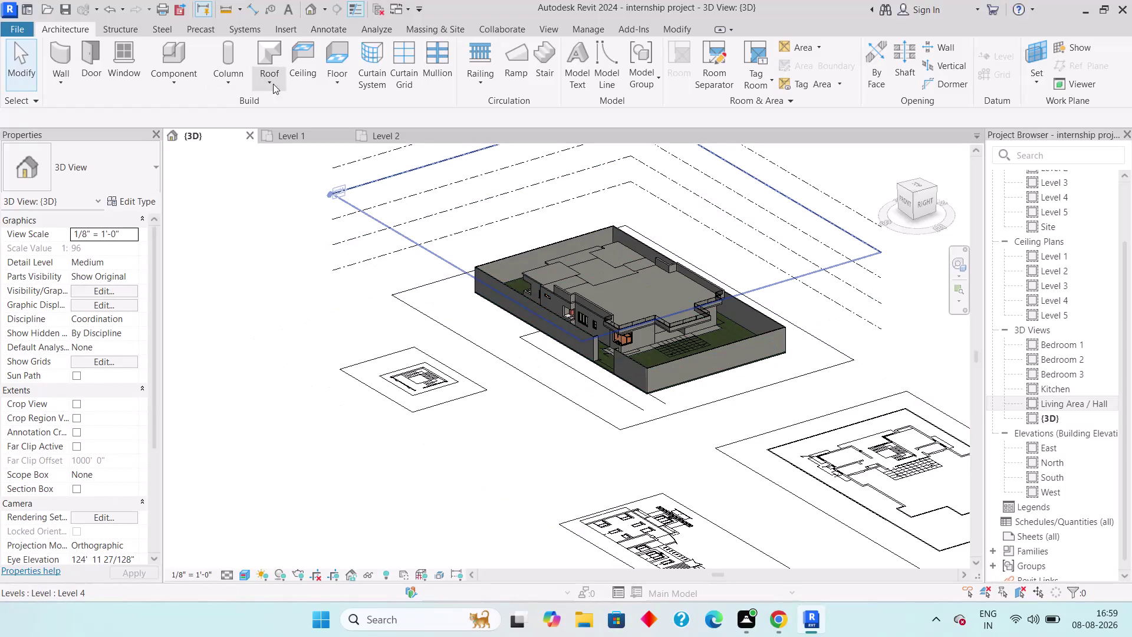
Switch to the Level 1 plan and window-select the imported CAD drawings.
click(301, 134)
scroll(down, 3)
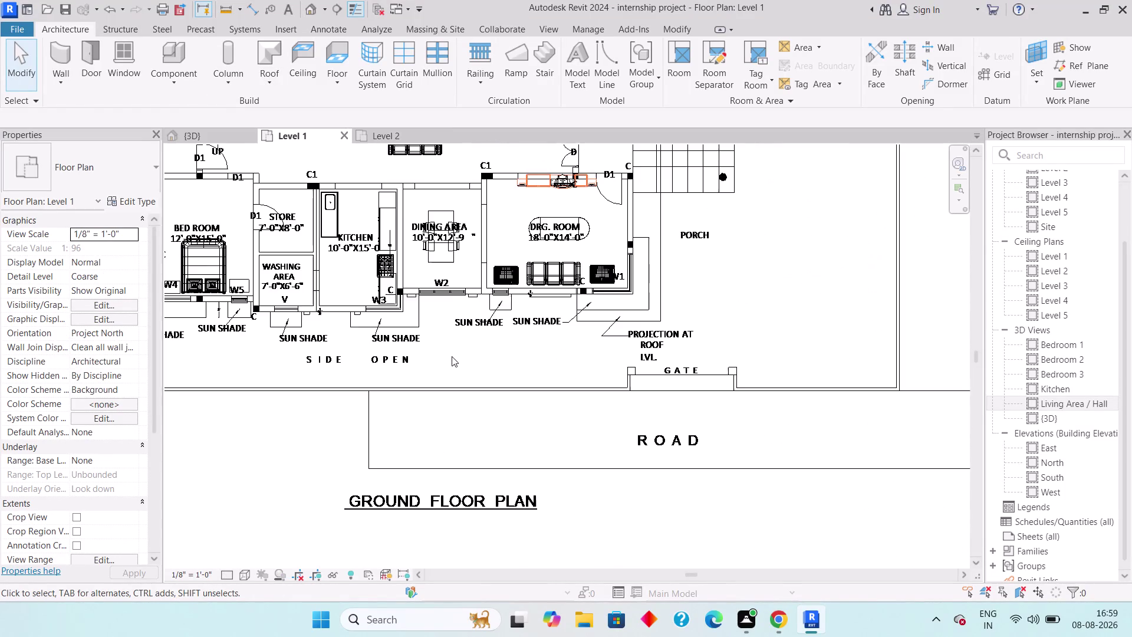
scroll(down, 3)
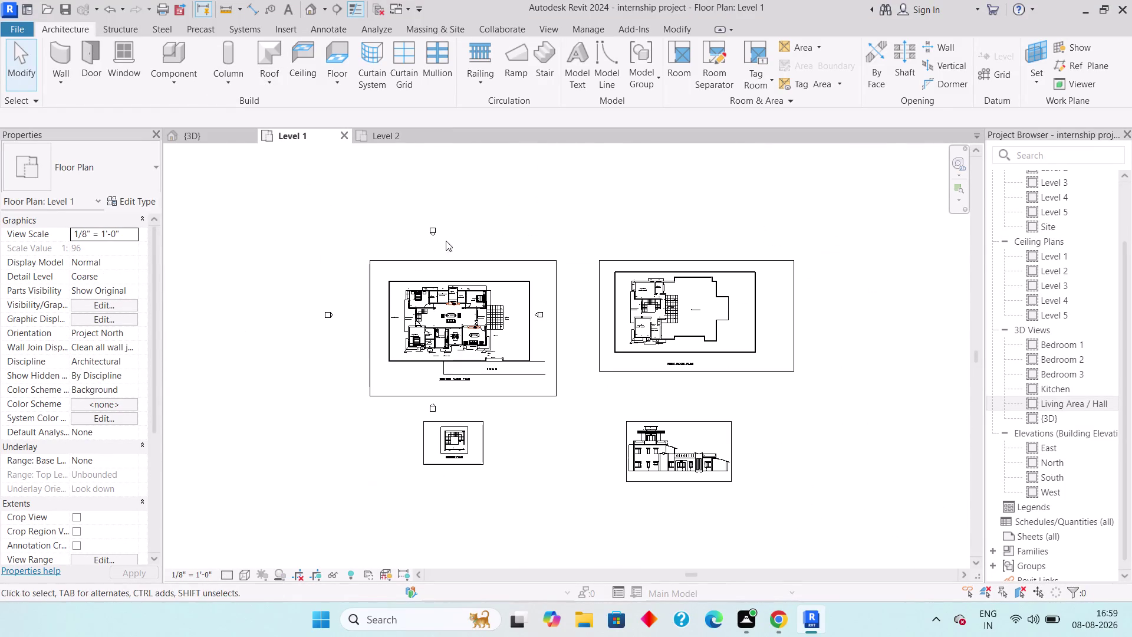
drag(391, 234, 377, 288)
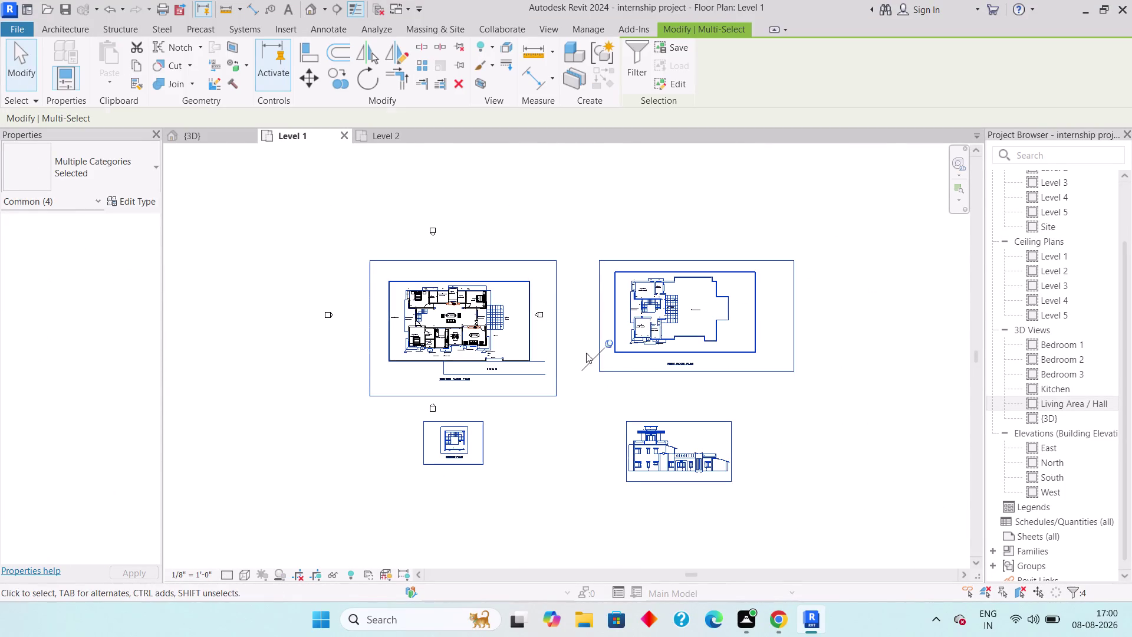
click(606, 343)
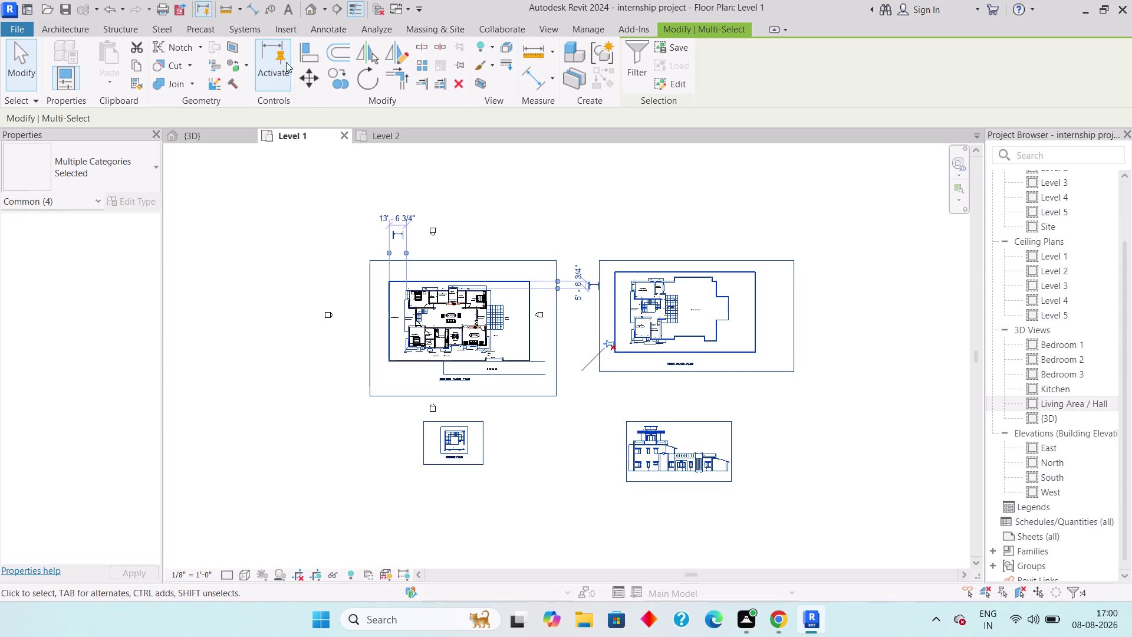
Move the selected drawings from a drawing point onto the bedroom wall corner.
click(302, 72)
scroll(up, 3)
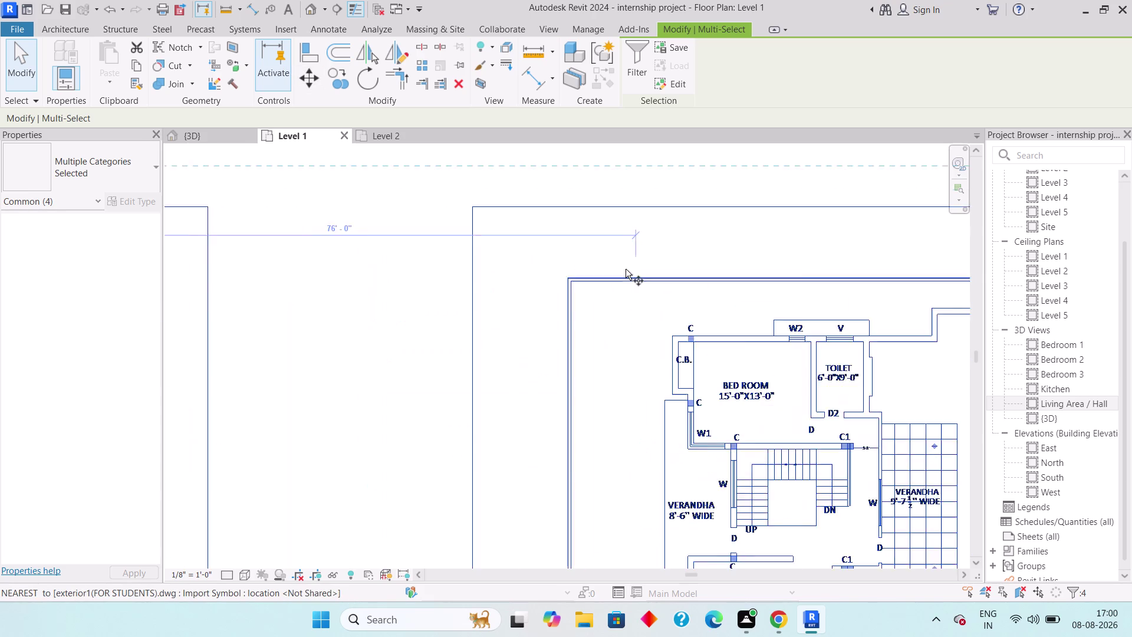
click(704, 384)
middle_drag(546, 350, 1065, 418)
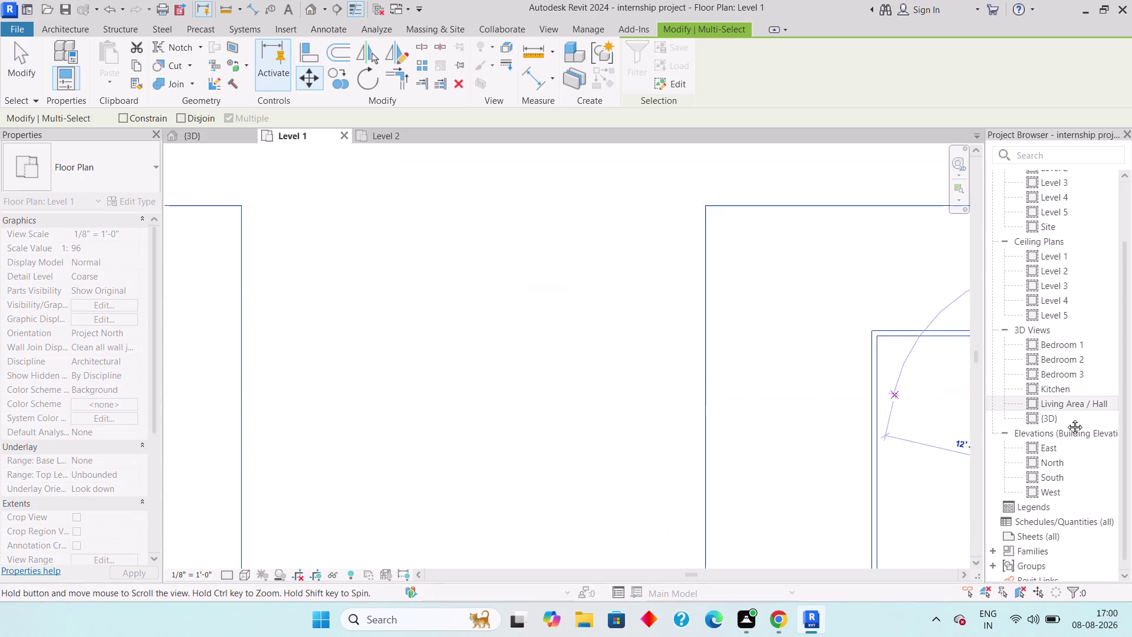
middle_drag(1065, 418, 1120, 423)
scroll(down, 3)
middle_drag(419, 350, 661, 358)
scroll(down, 3)
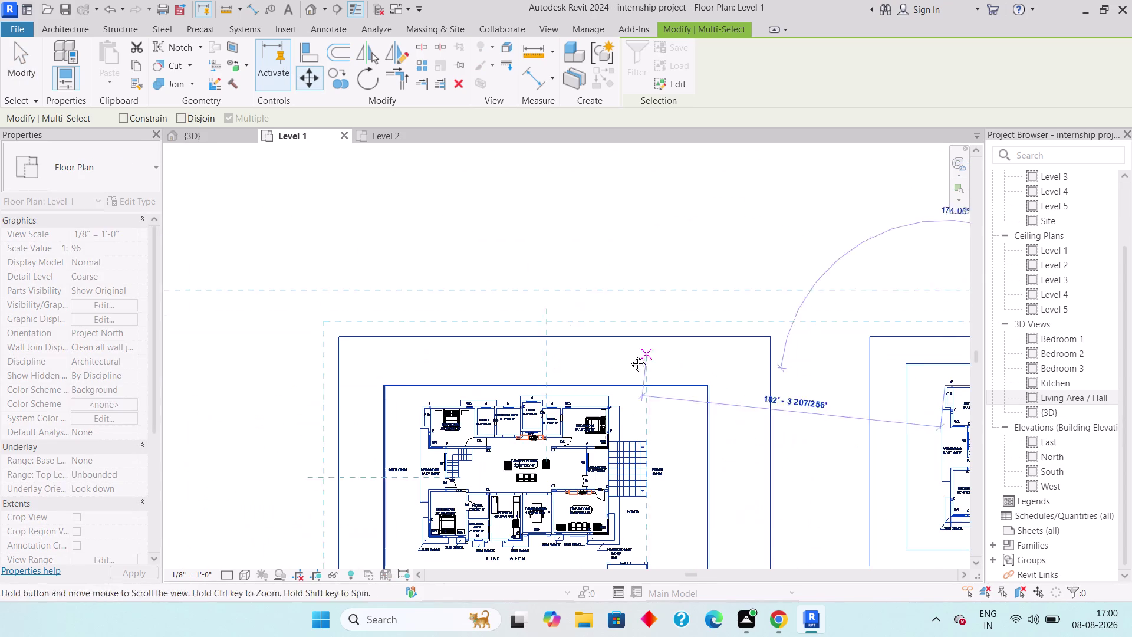
scroll(up, 3)
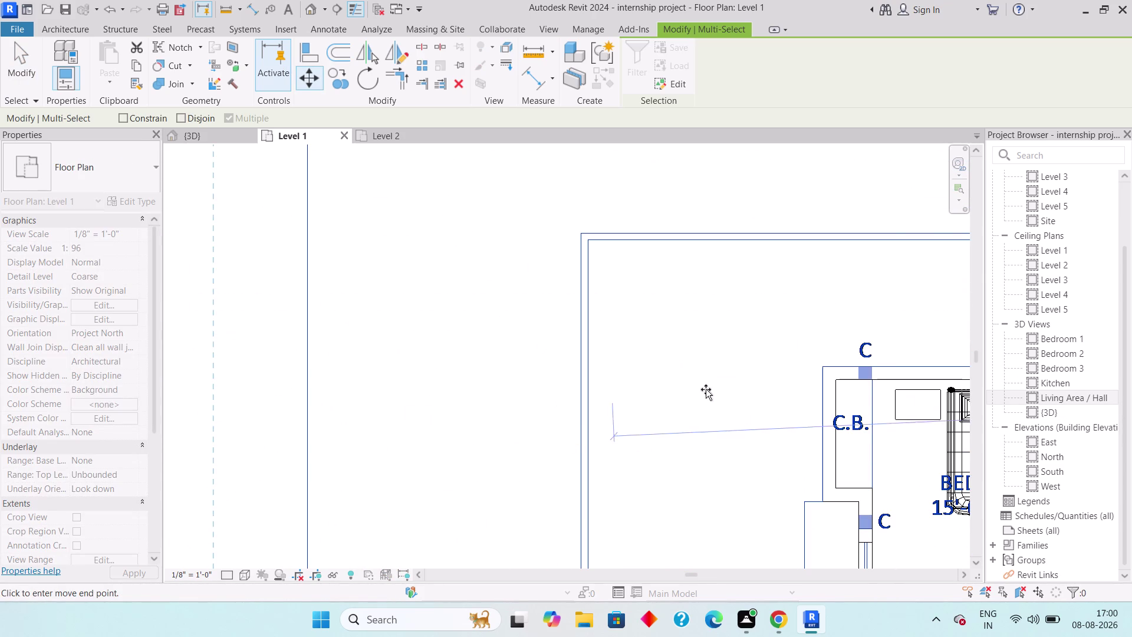
middle_drag(709, 385, 622, 385)
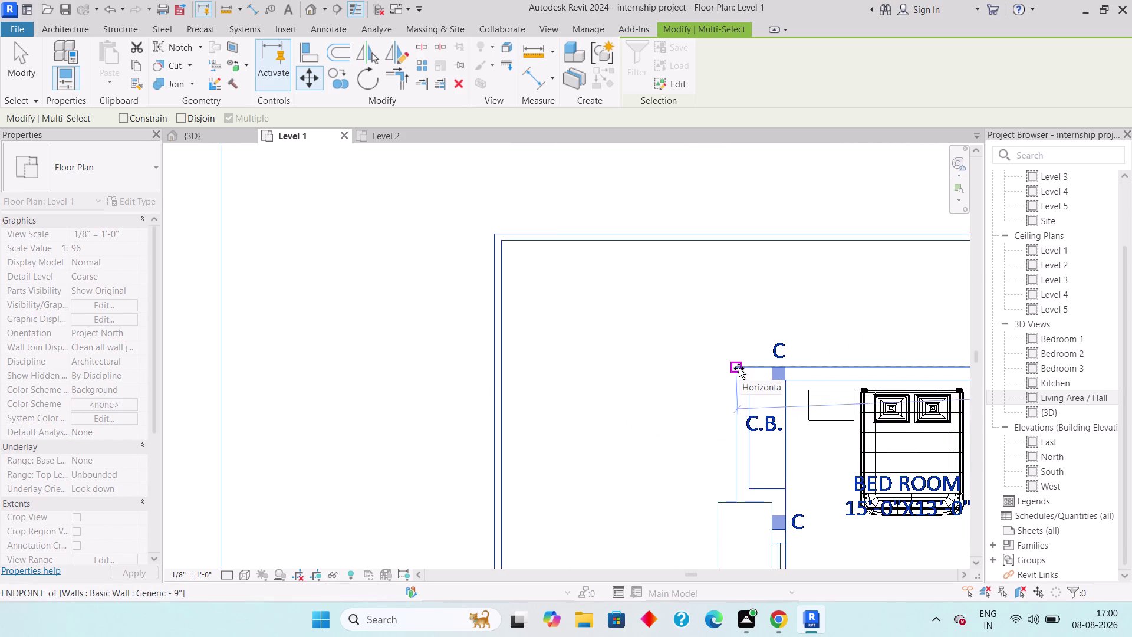
click(739, 368)
Check the moved drawings, undo the move, and clear the selection.
scroll(down, 3)
scroll(down, 3)
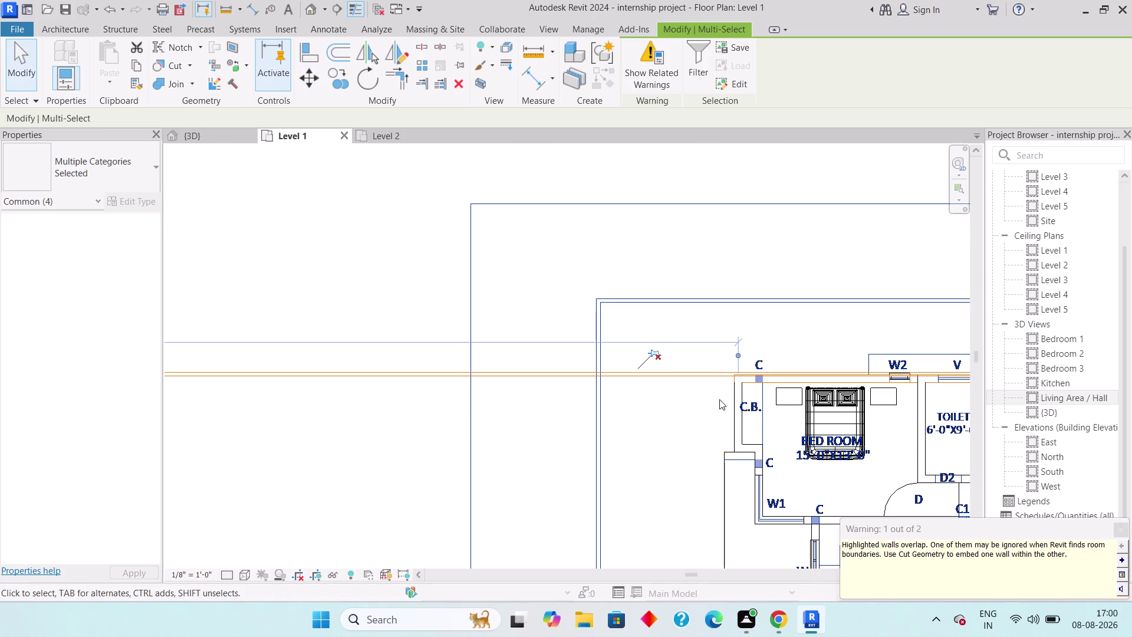
scroll(down, 3)
middle_drag(759, 386, 573, 347)
scroll(down, 3)
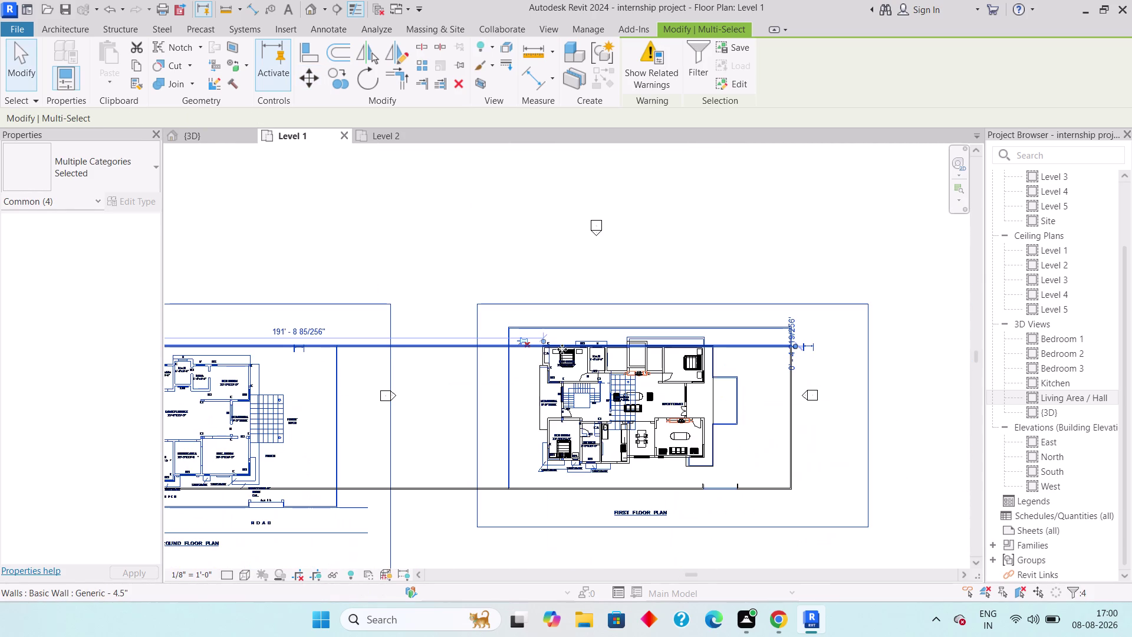
key(ctrl+z)
key(ctrl+z)
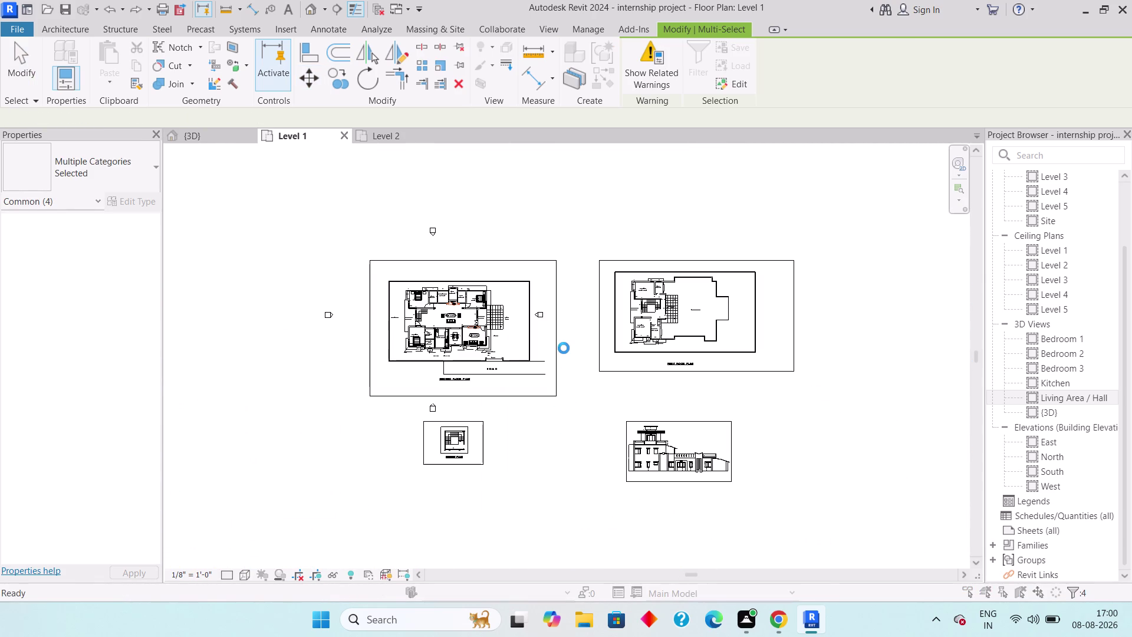
click(556, 276)
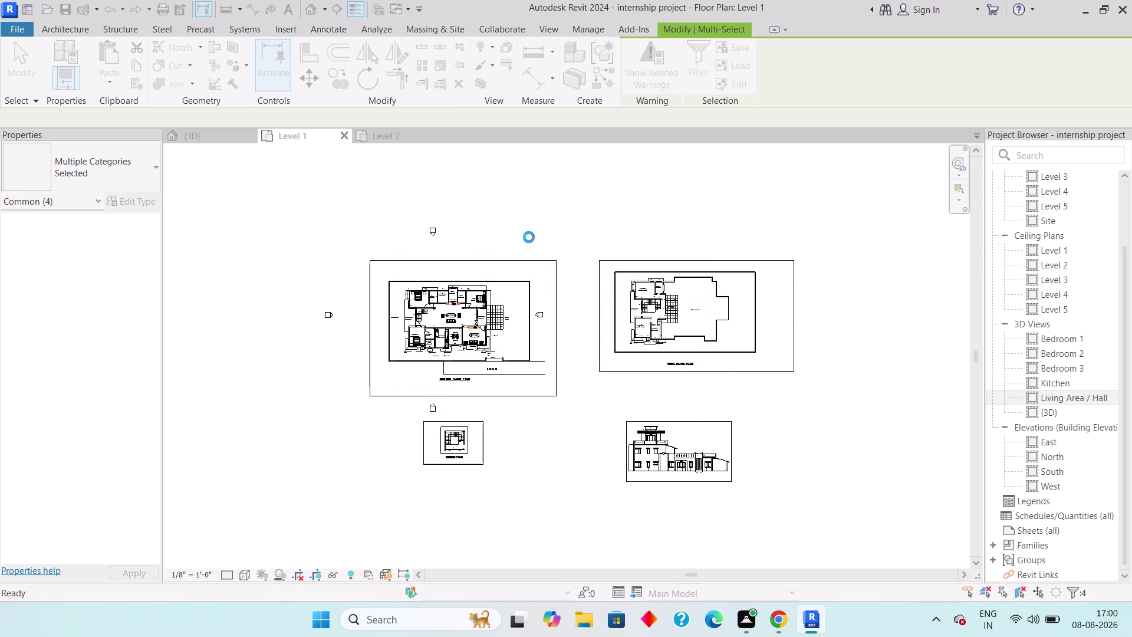
Select the first-floor CAD plan and unpin it so it can move.
drag(832, 231, 751, 318)
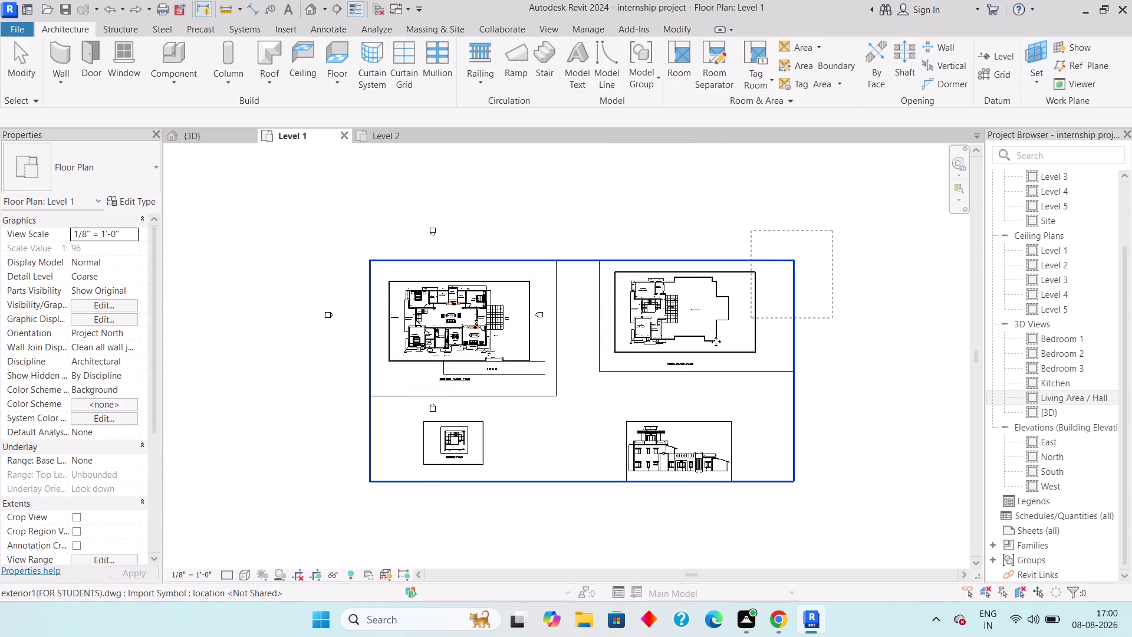
click(599, 341)
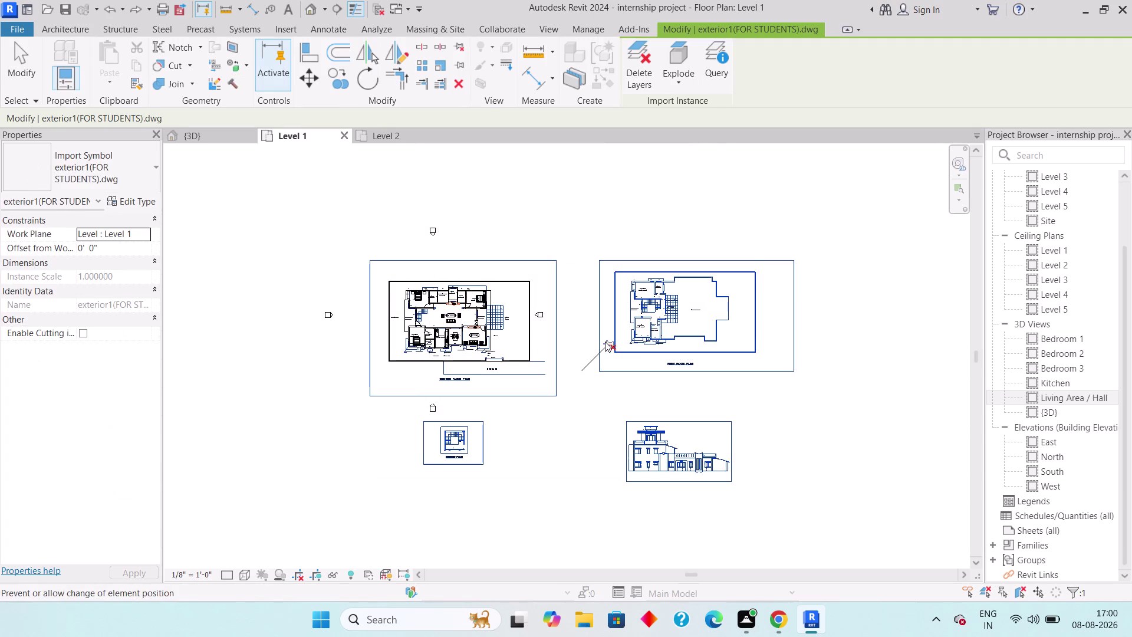
click(604, 341)
click(603, 341)
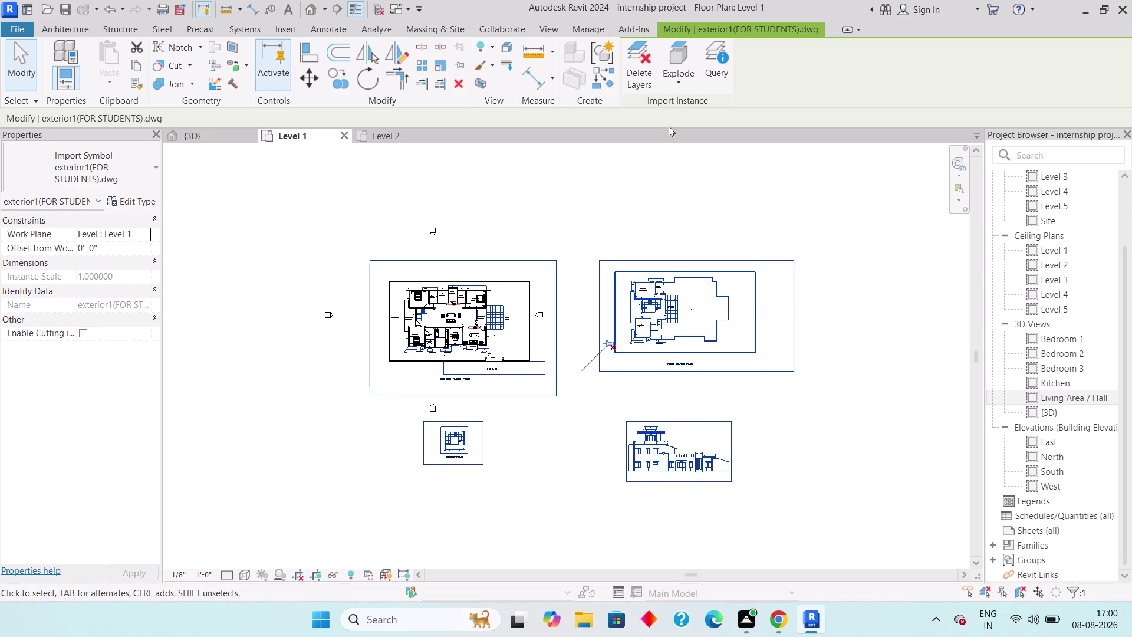
Move the drawing from its bedroom wall corner onto the building's wall endpoint.
click(314, 81)
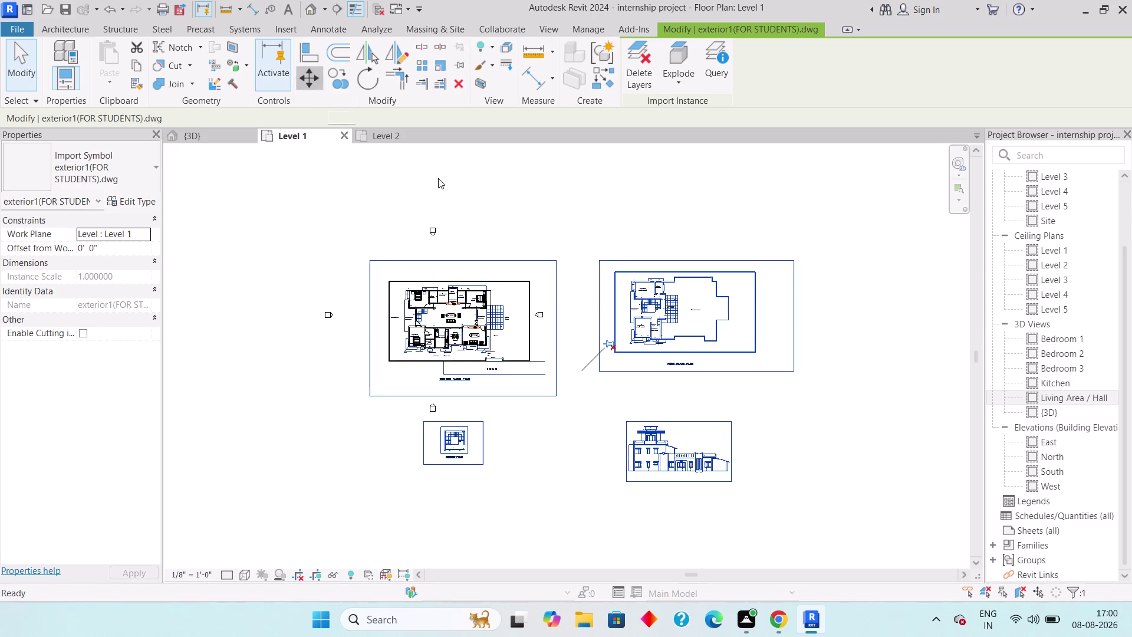
scroll(up, 3)
scroll(up, 3)
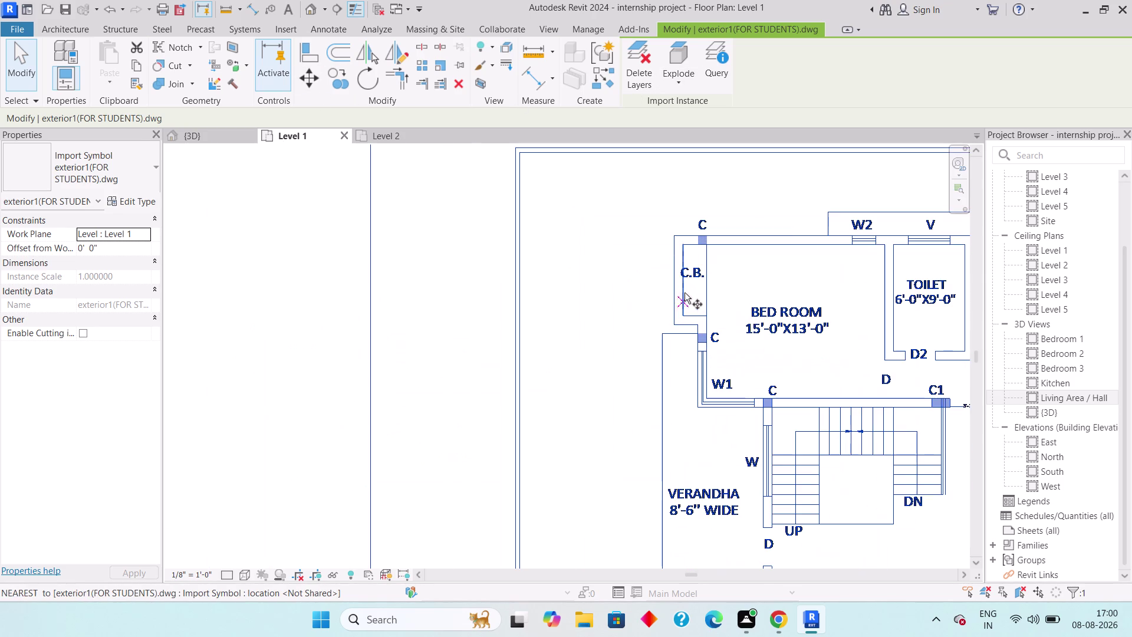
click(675, 234)
scroll(down, 3)
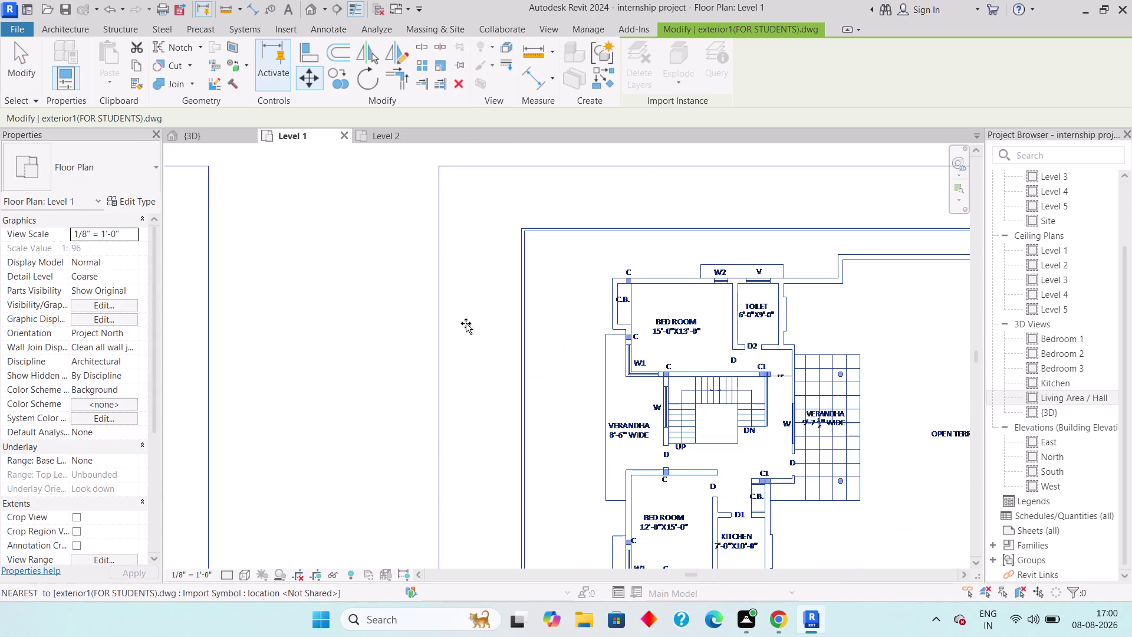
scroll(down, 3)
middle_drag(466, 323, 762, 337)
scroll(down, 3)
scroll(down, 3)
middle_drag(409, 317, 689, 342)
scroll(up, 3)
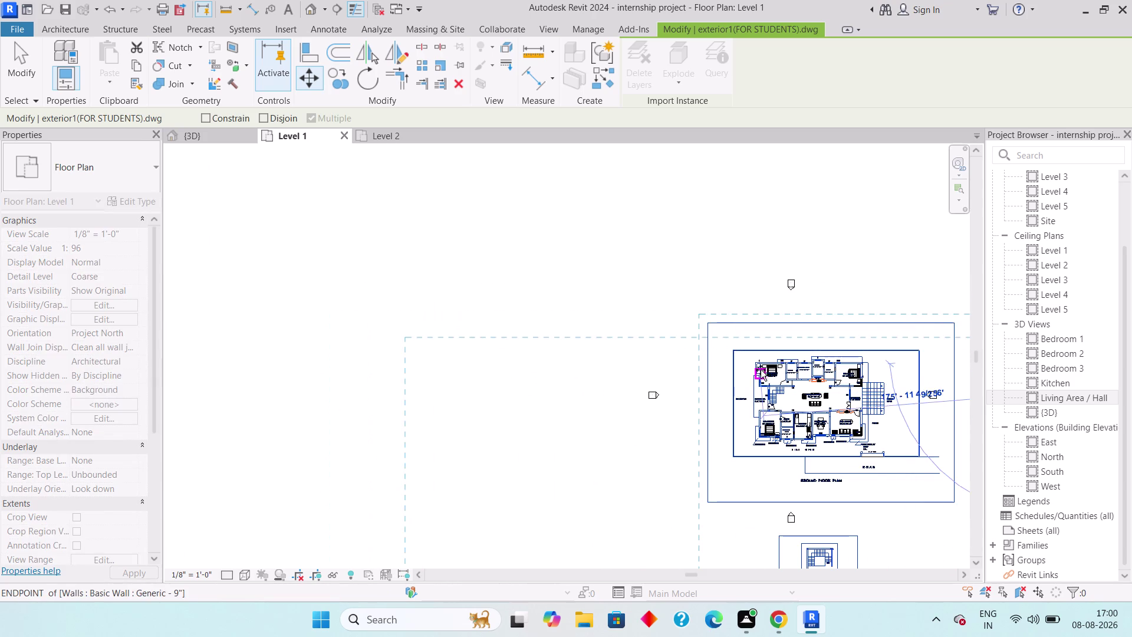
scroll(up, 3)
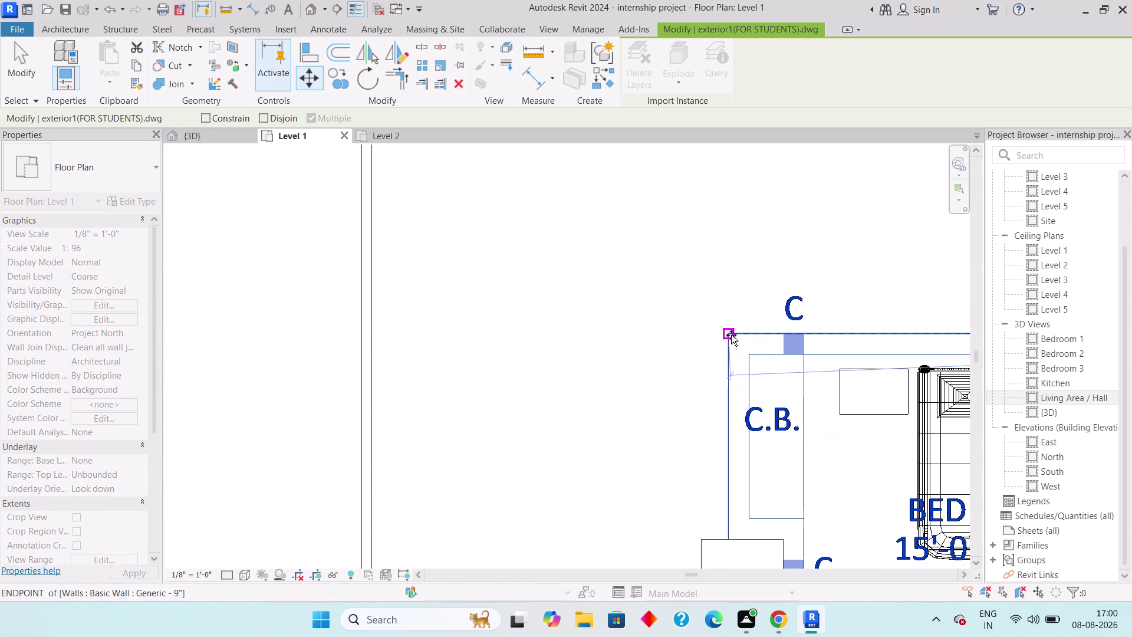
click(731, 334)
Pin the drawing in its new position and clear the selection.
click(596, 327)
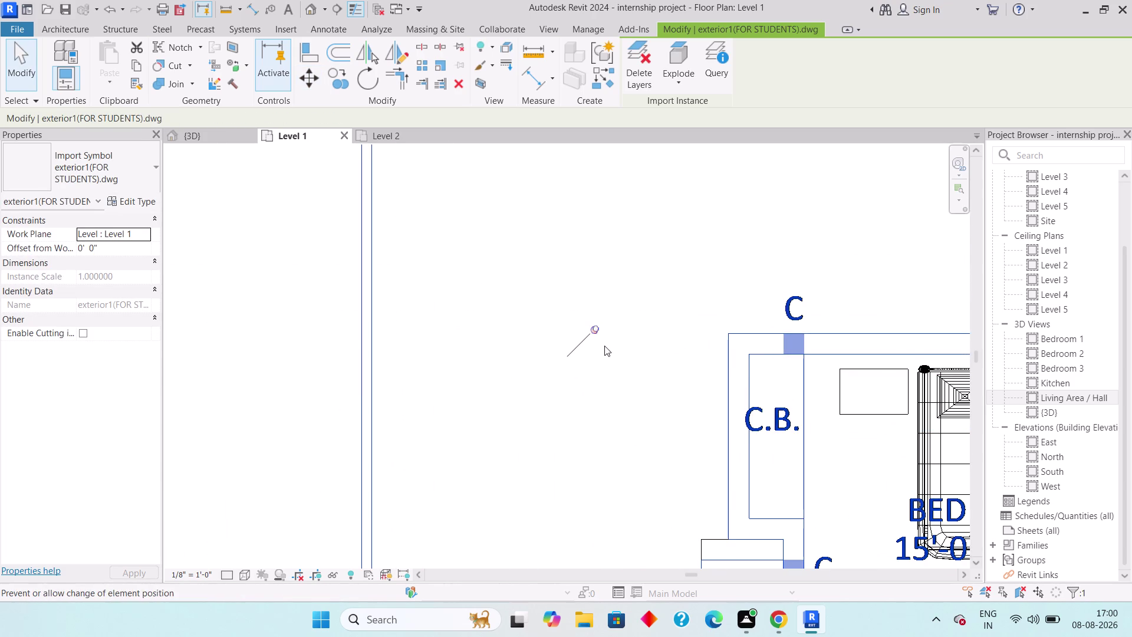
scroll(down, 3)
middle_drag(700, 402, 538, 383)
scroll(down, 3)
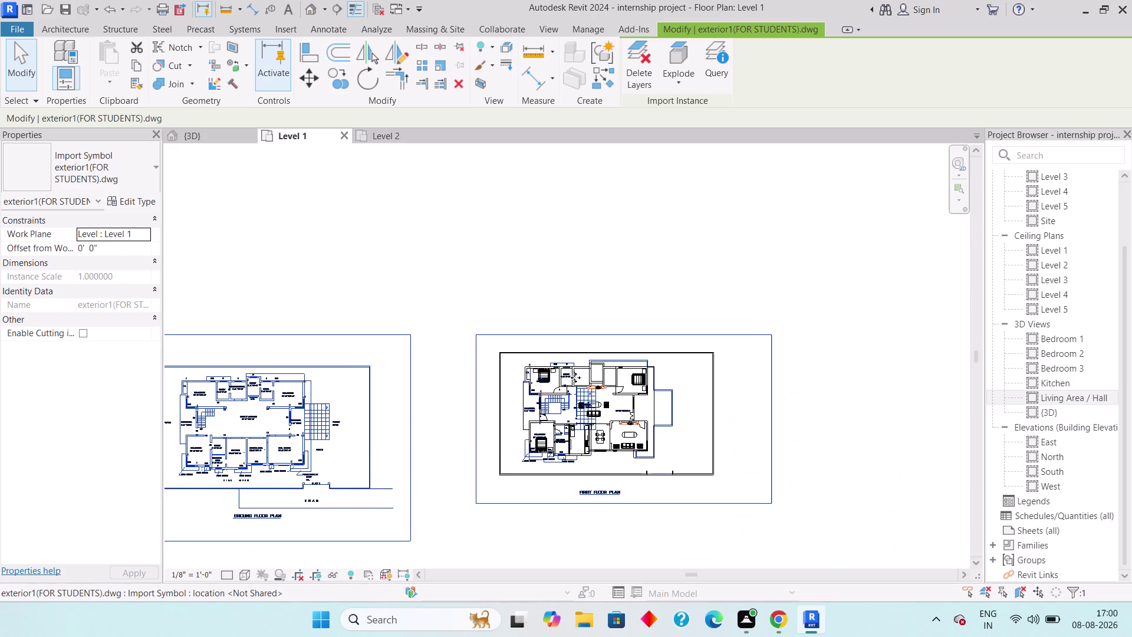
key(Escape)
key(Escape)
key(Escape)
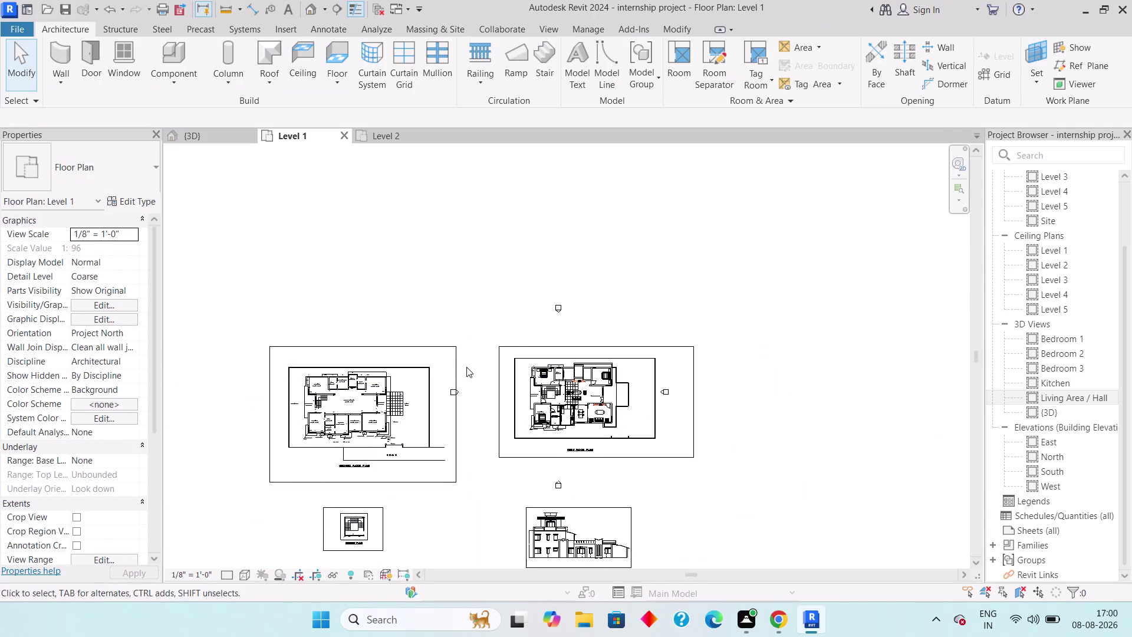
middle_drag(469, 365, 632, 283)
Set the first-floor drawing's work plane to Level 2 and open the Level 2 plan.
drag(521, 222, 425, 292)
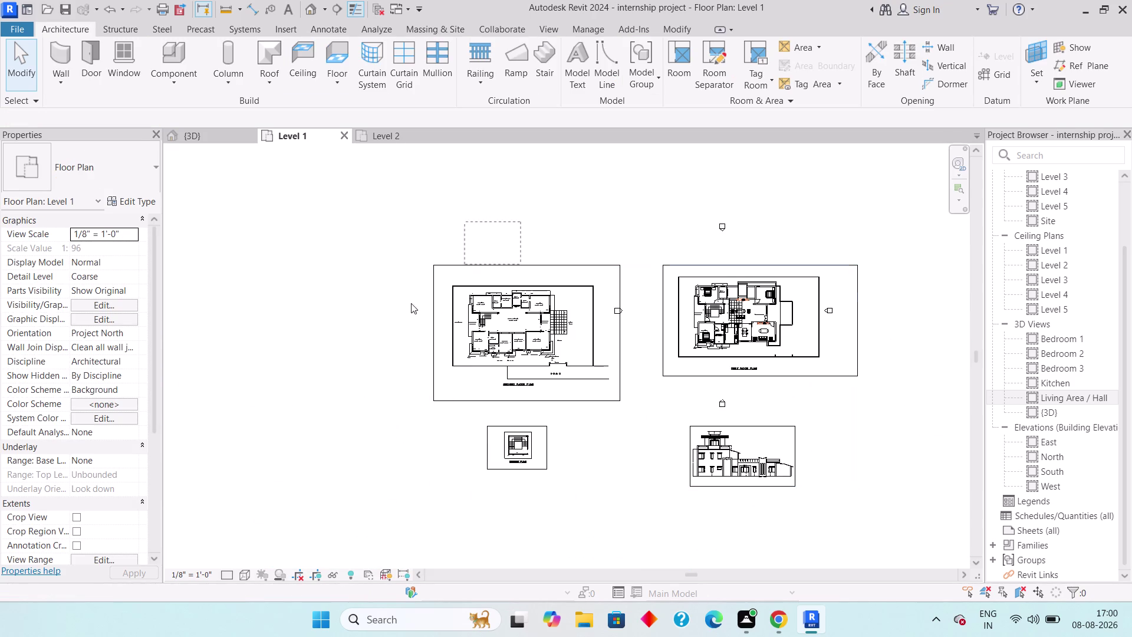
drag(425, 293, 393, 313)
click(137, 230)
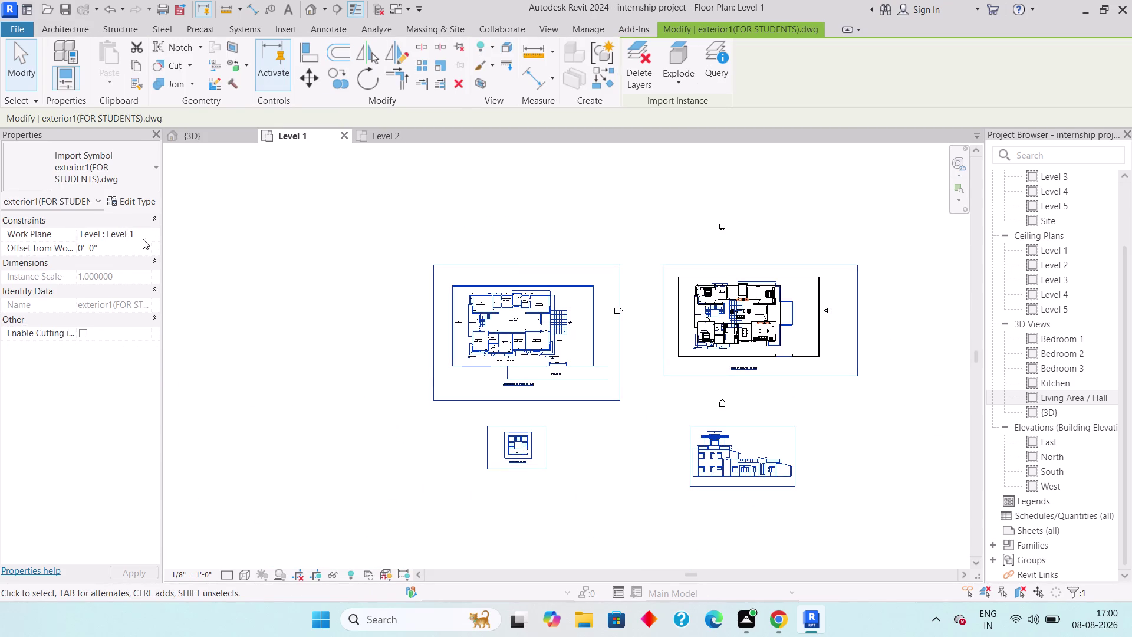
click(143, 232)
click(128, 256)
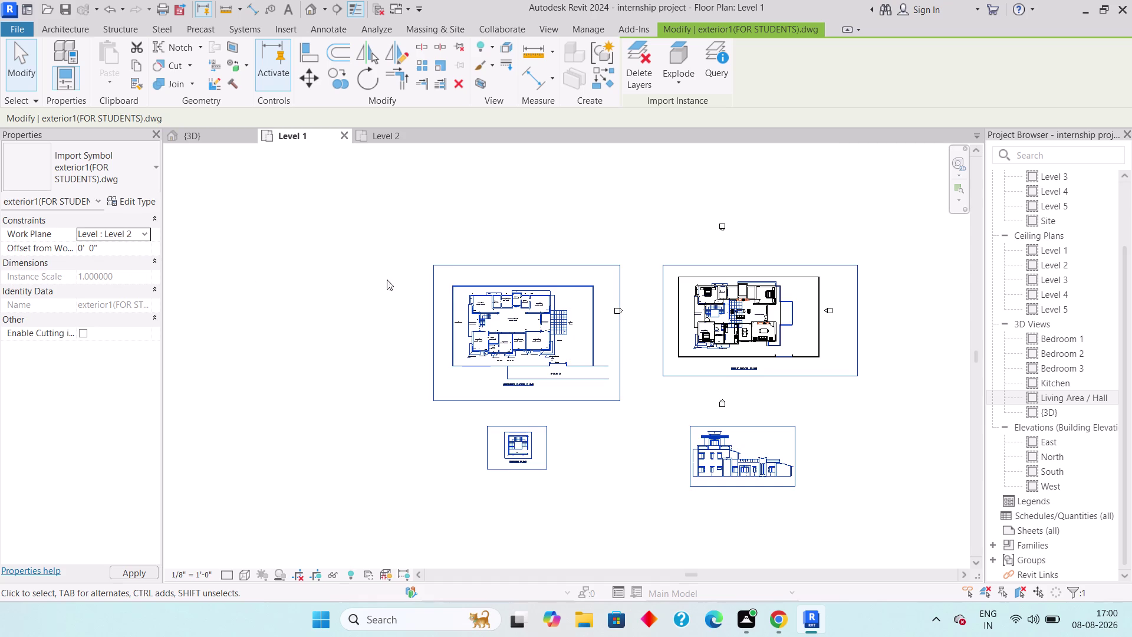
key(Escape)
key(Escape)
click(387, 134)
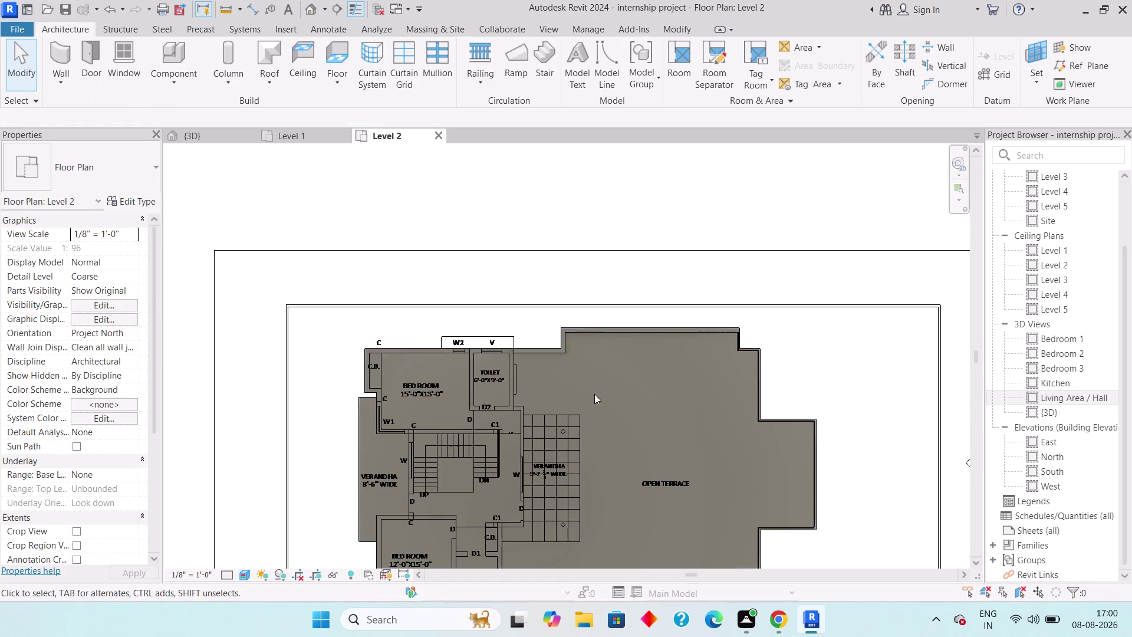
Start the Wall tool with the Basic Wall Generic - 9" type.
scroll(down, 3)
middle_drag(583, 402, 624, 318)
middle_drag(487, 336, 464, 402)
scroll(up, 3)
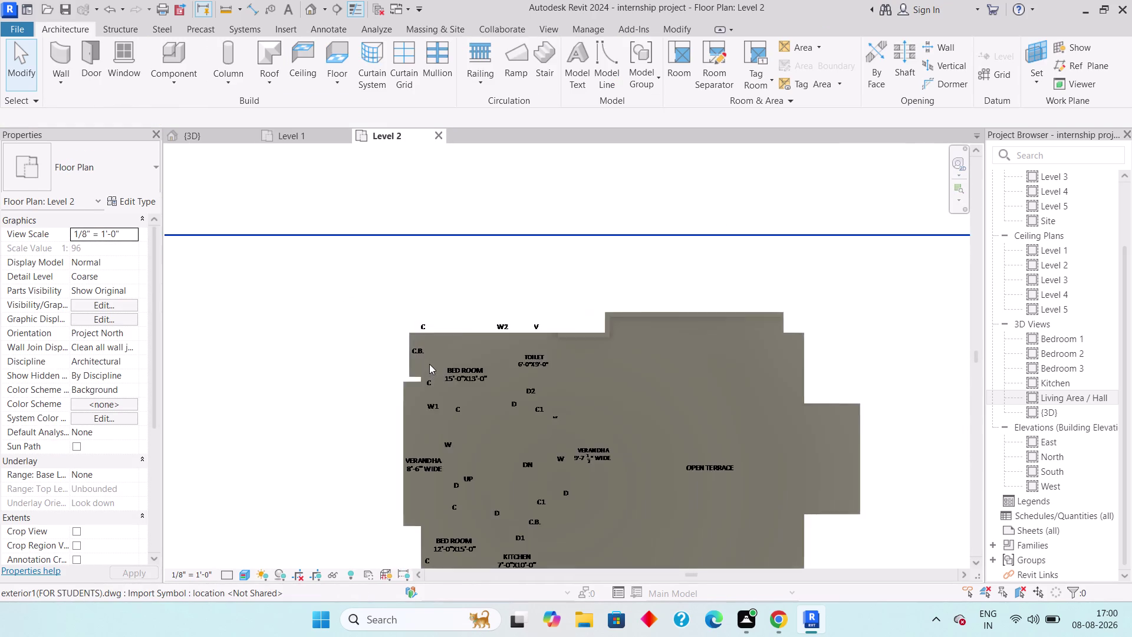
scroll(up, 3)
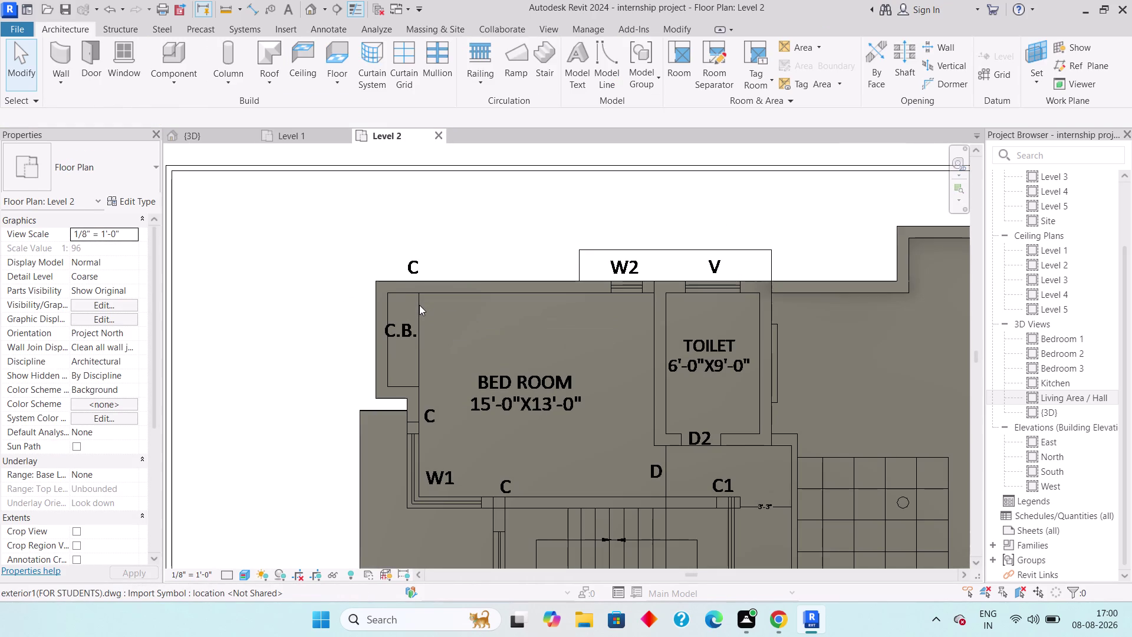
click(66, 76)
click(83, 107)
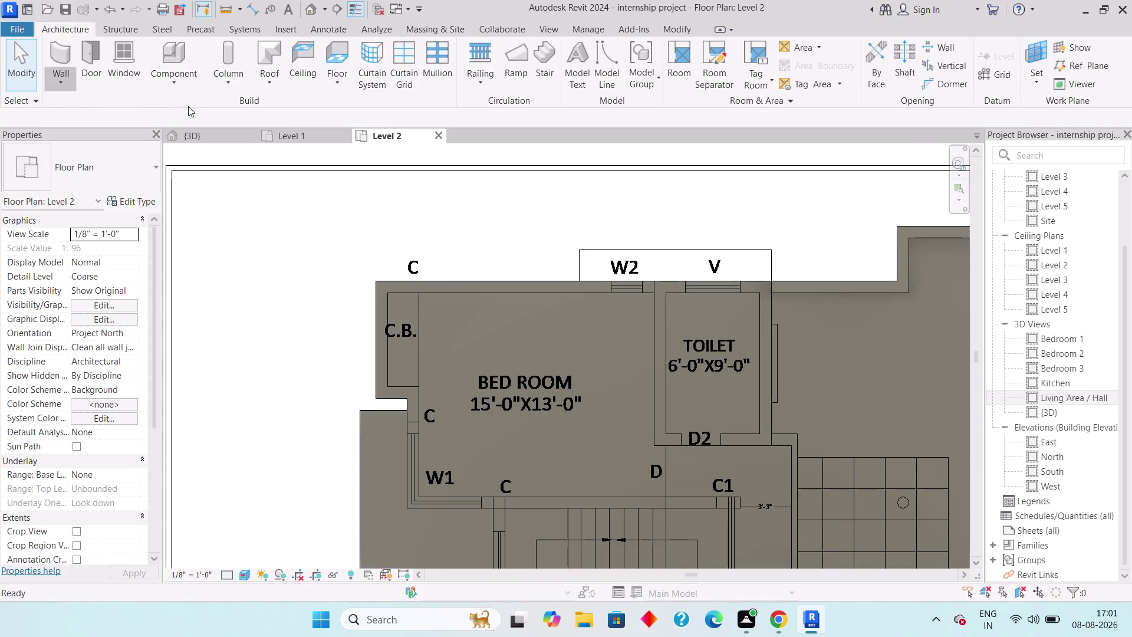
click(142, 174)
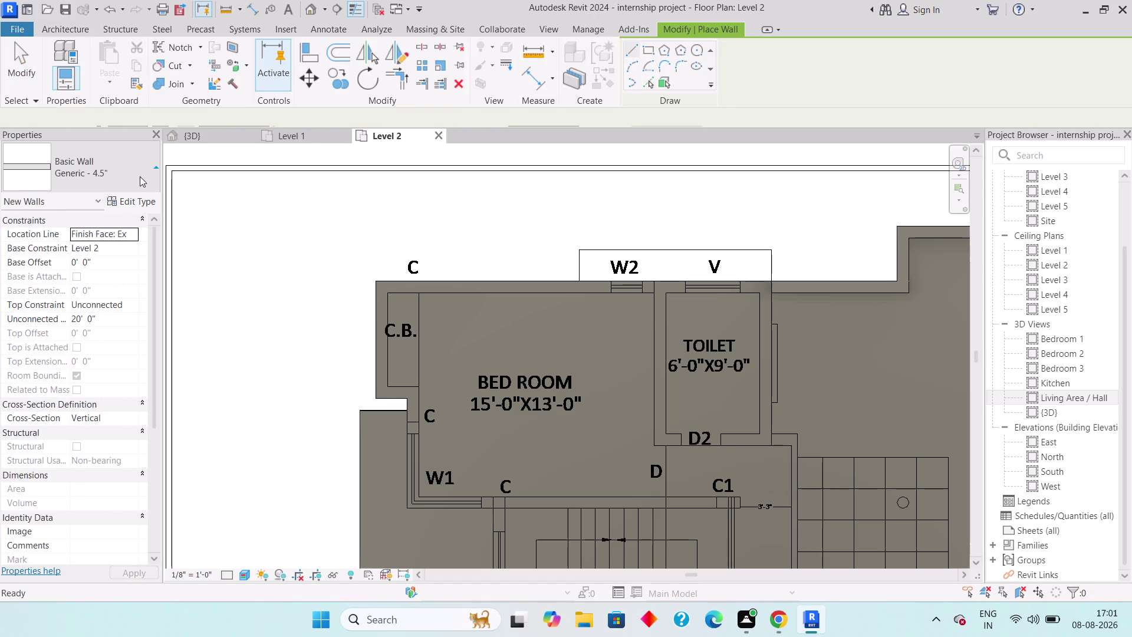
click(86, 427)
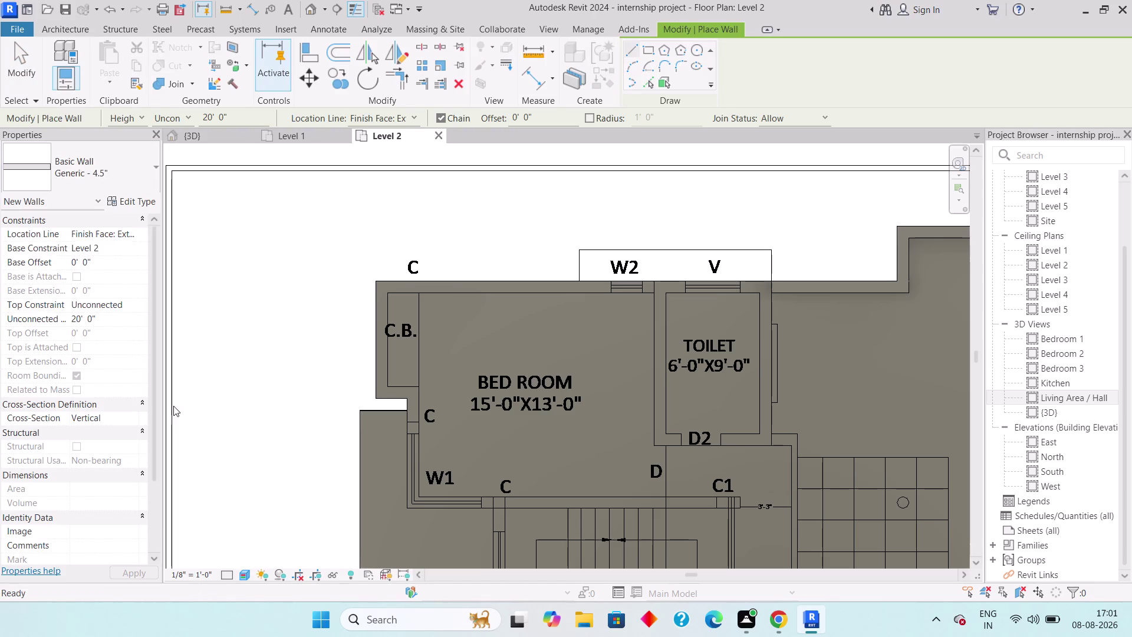
Draw a wall down the toilet's right side.
click(379, 287)
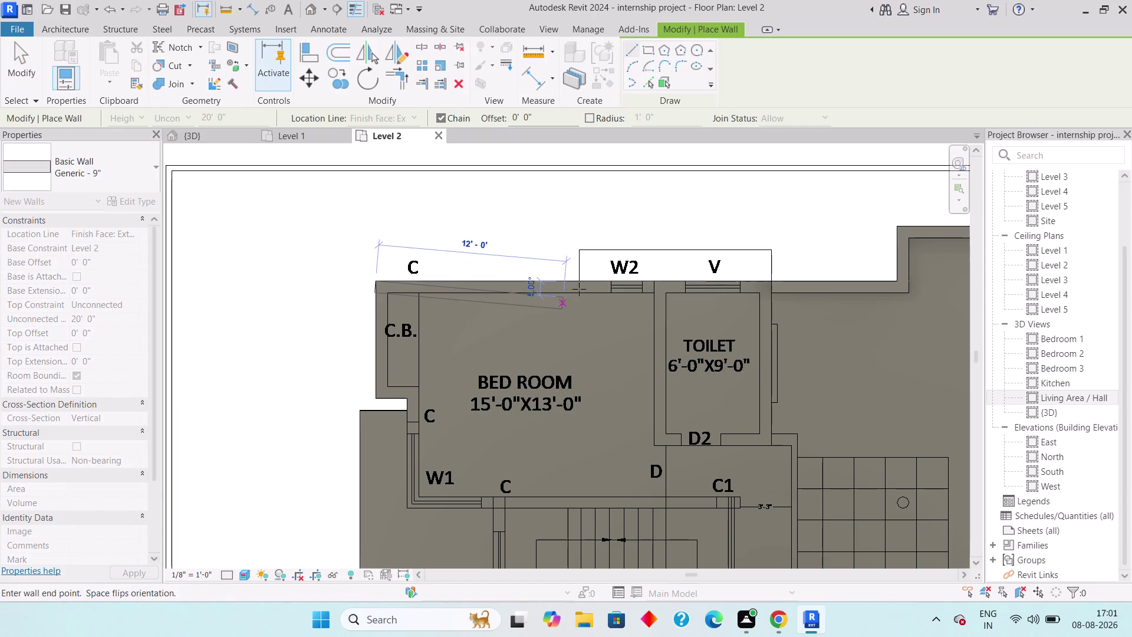
middle_drag(734, 285, 413, 276)
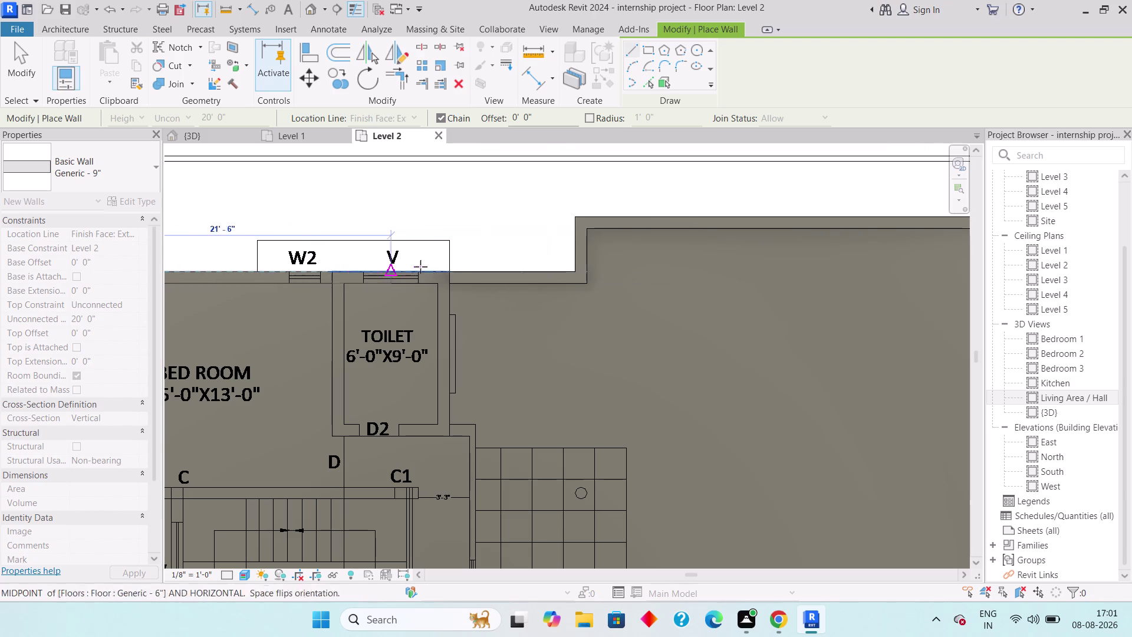
click(447, 269)
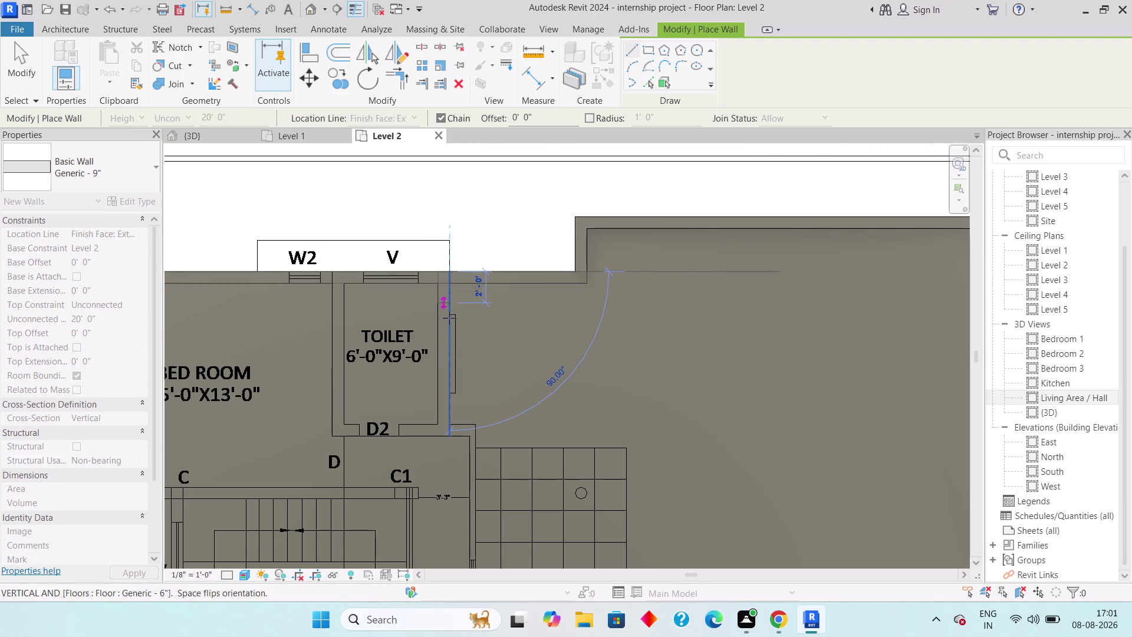
click(451, 421)
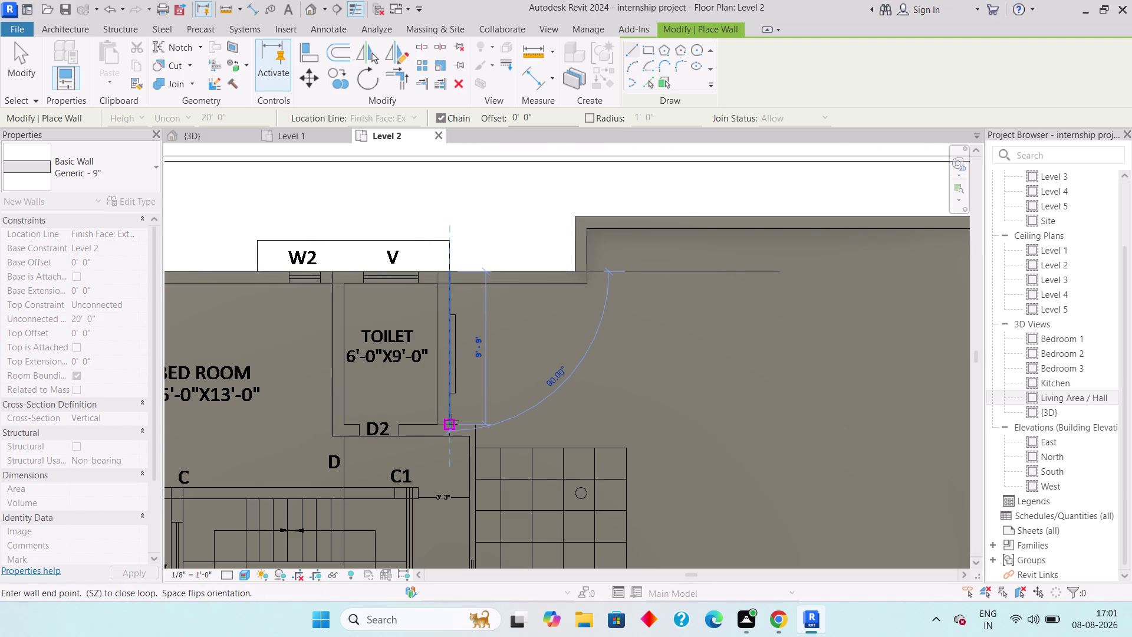
key(Escape)
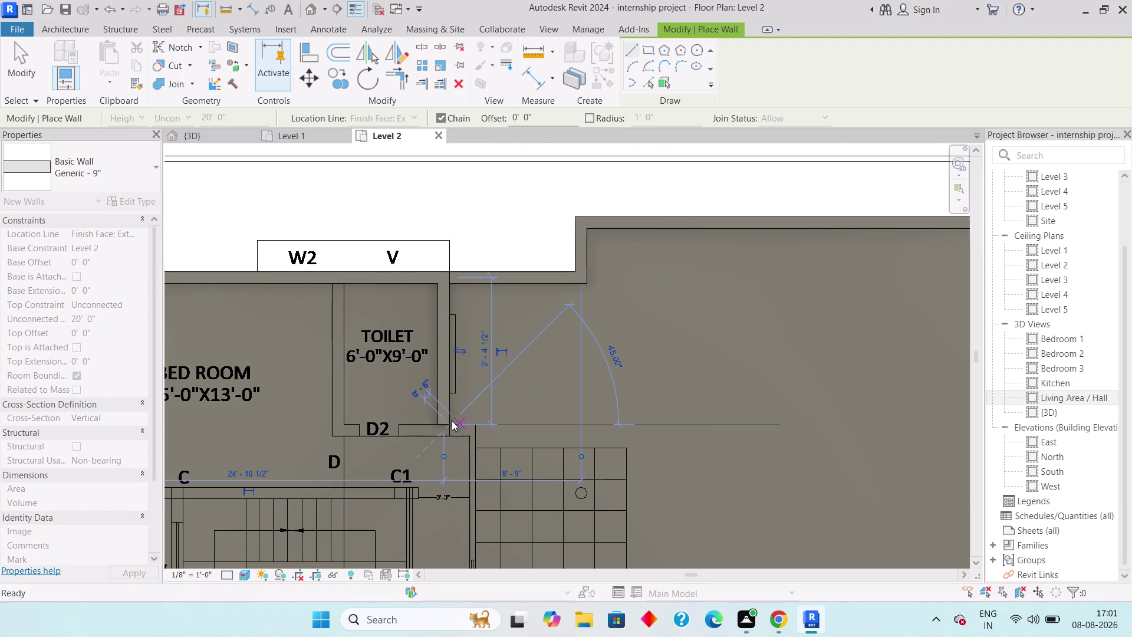
Draw a wall up the toilet's left side to its top edge.
click(471, 428)
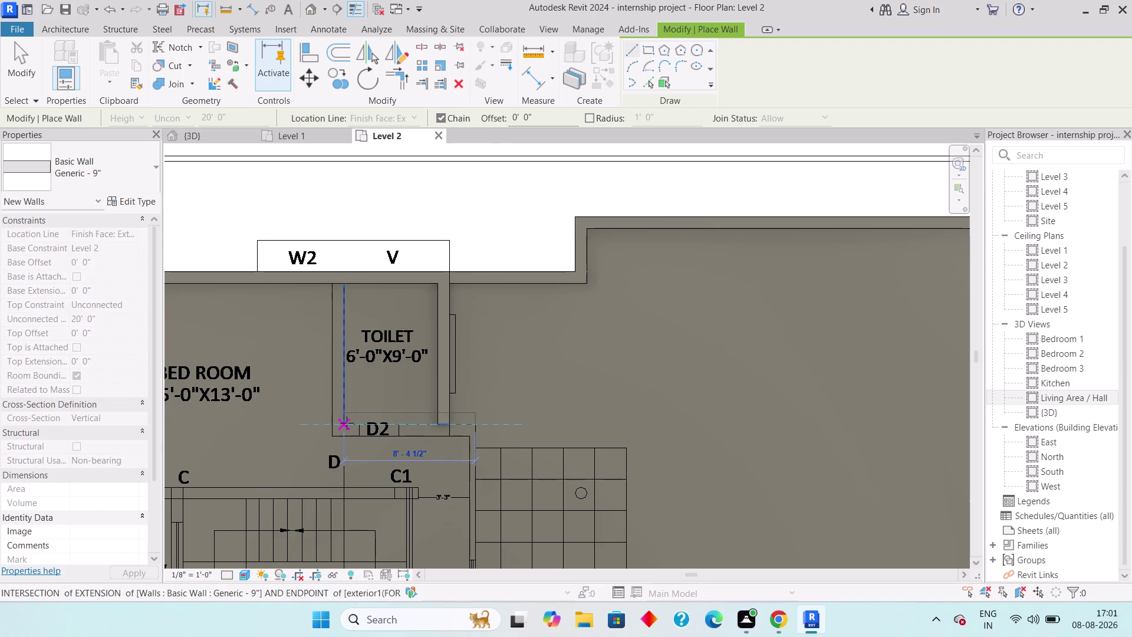
click(347, 423)
click(345, 285)
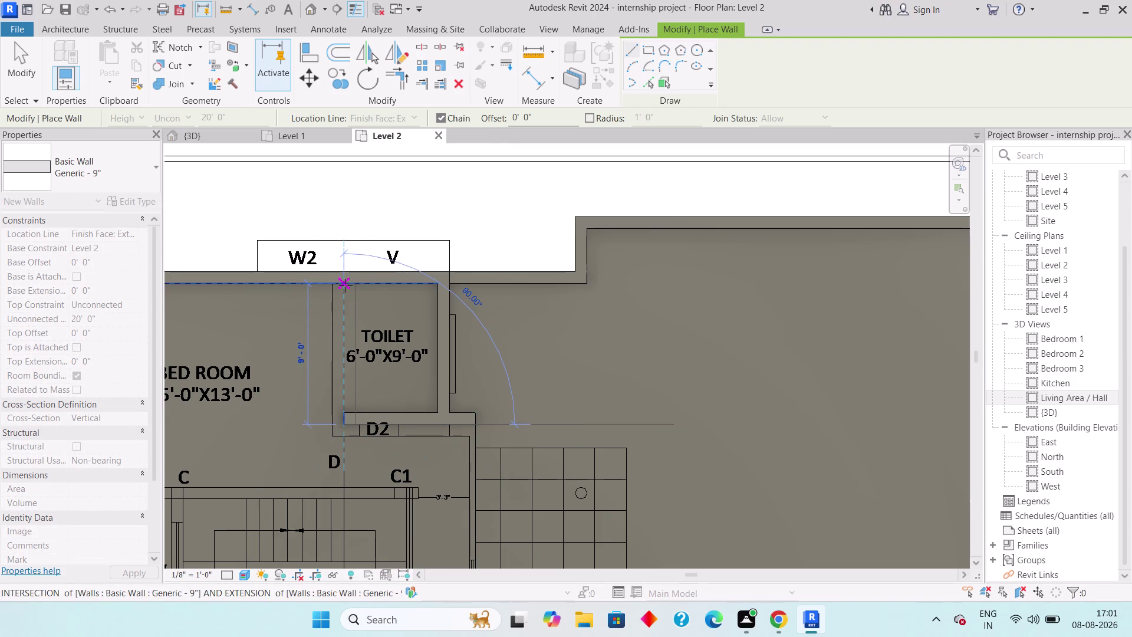
key(ctrl+z)
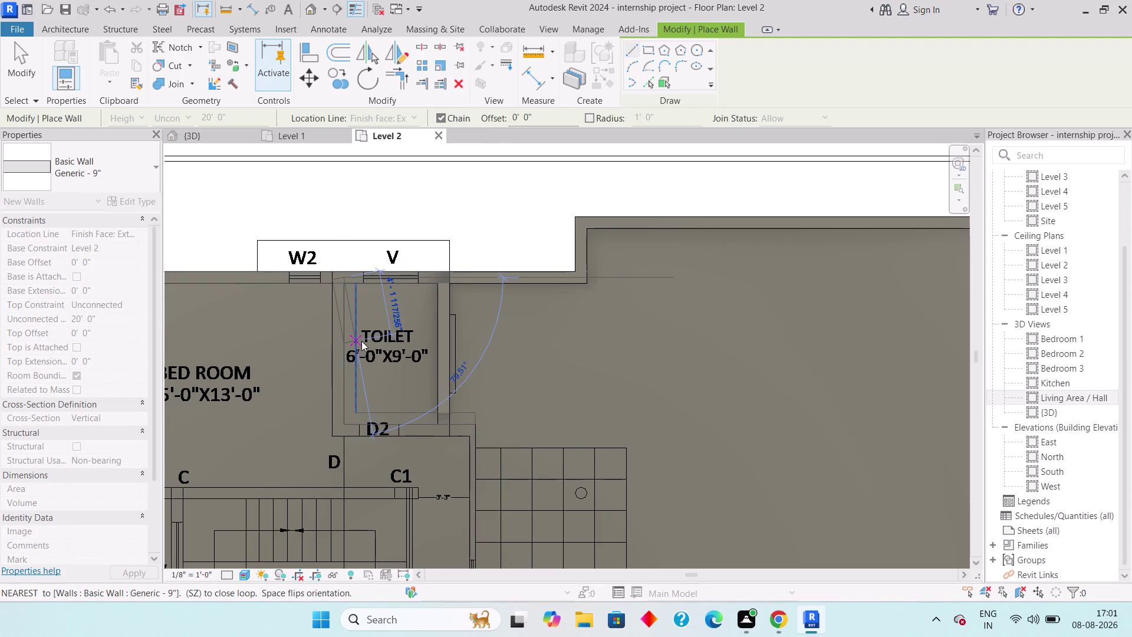
key(ctrl+z)
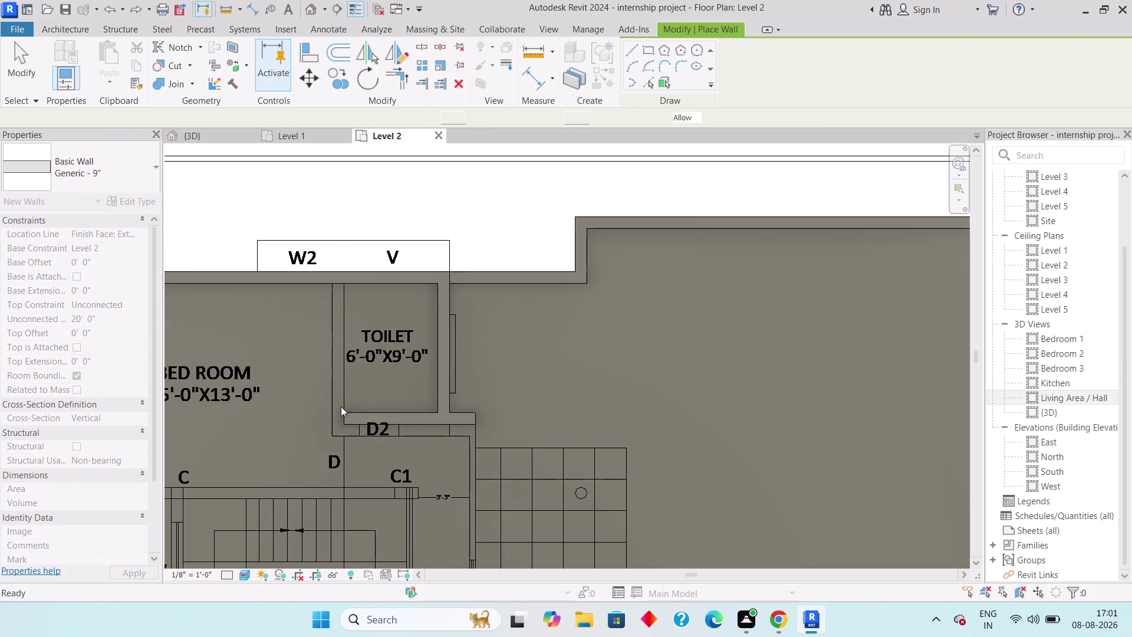
click(345, 410)
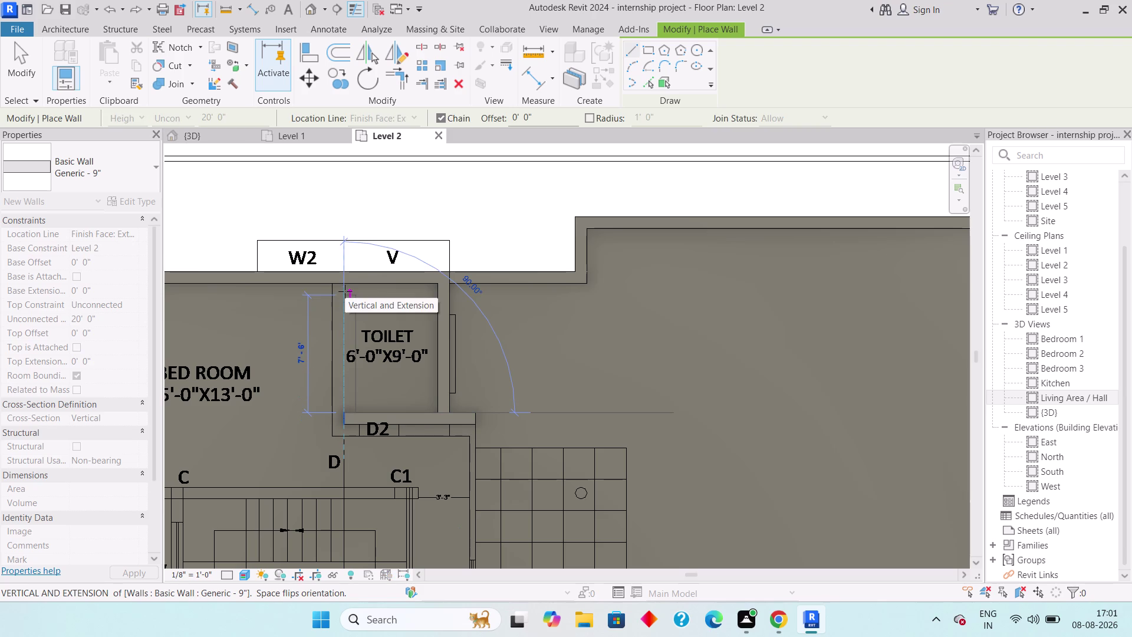
key(space)
click(347, 287)
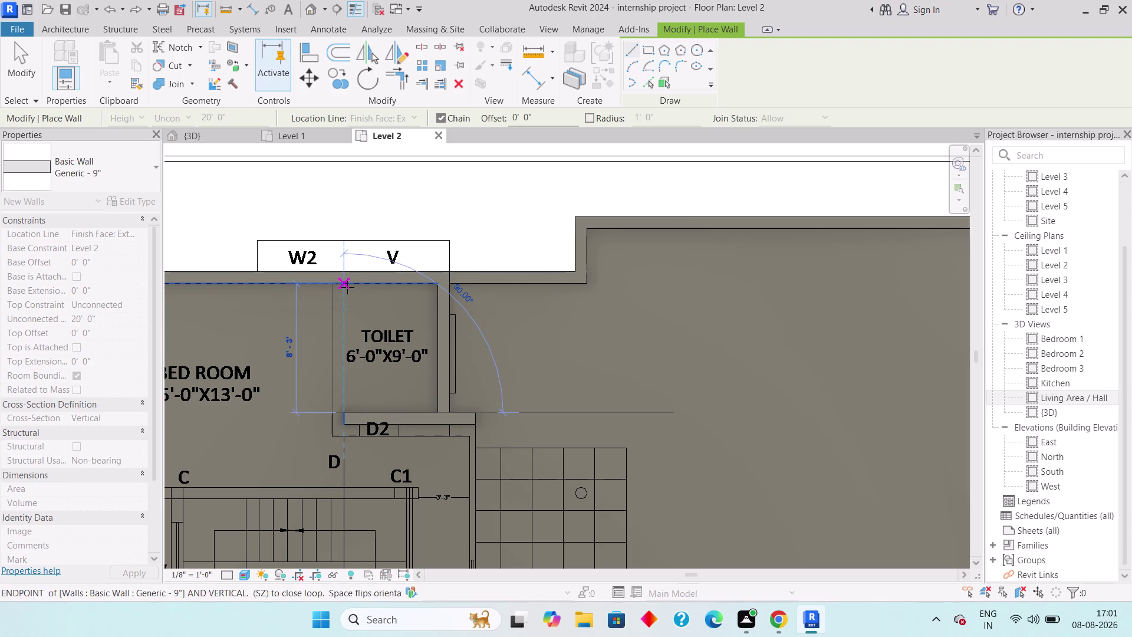
key(Escape)
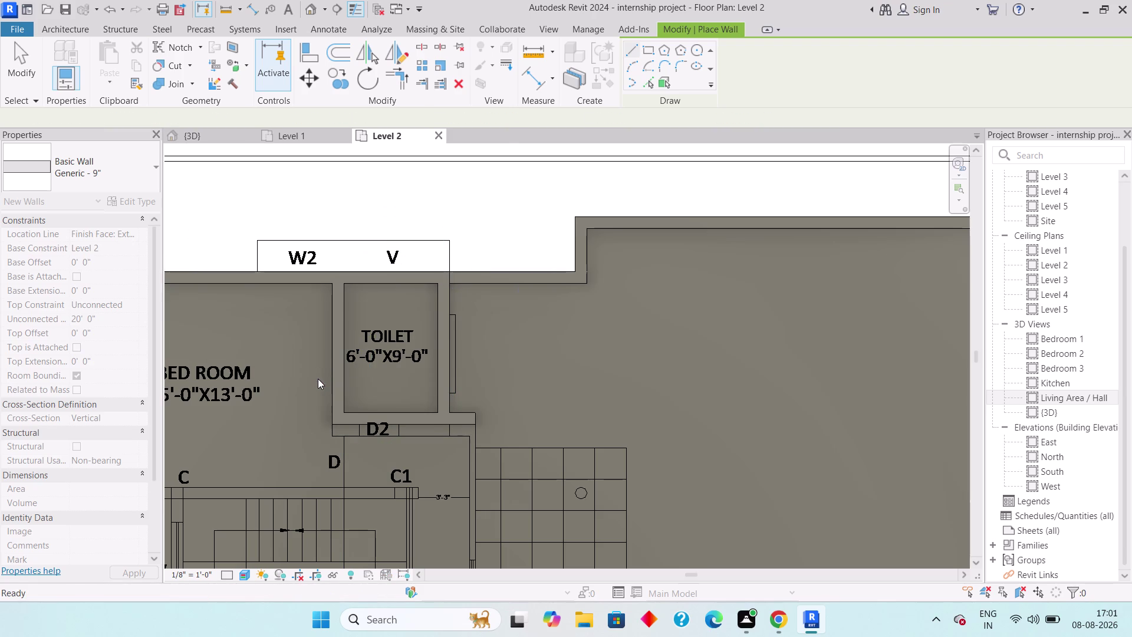
Exit wall placement and check the wall below the toilet.
middle_drag(306, 380, 527, 320)
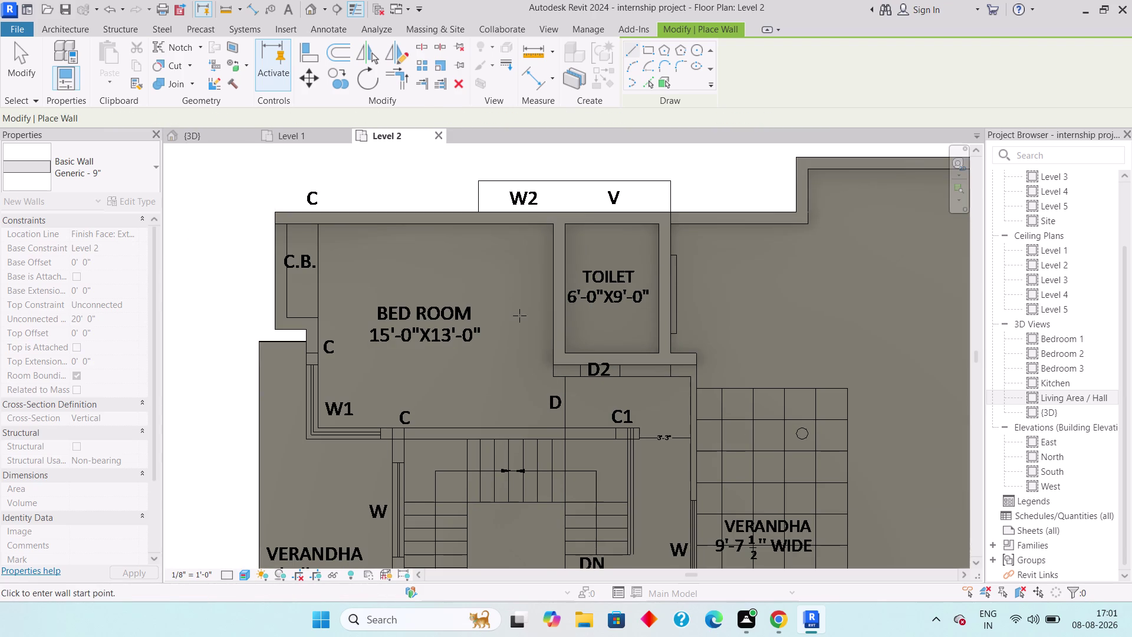
key(Escape)
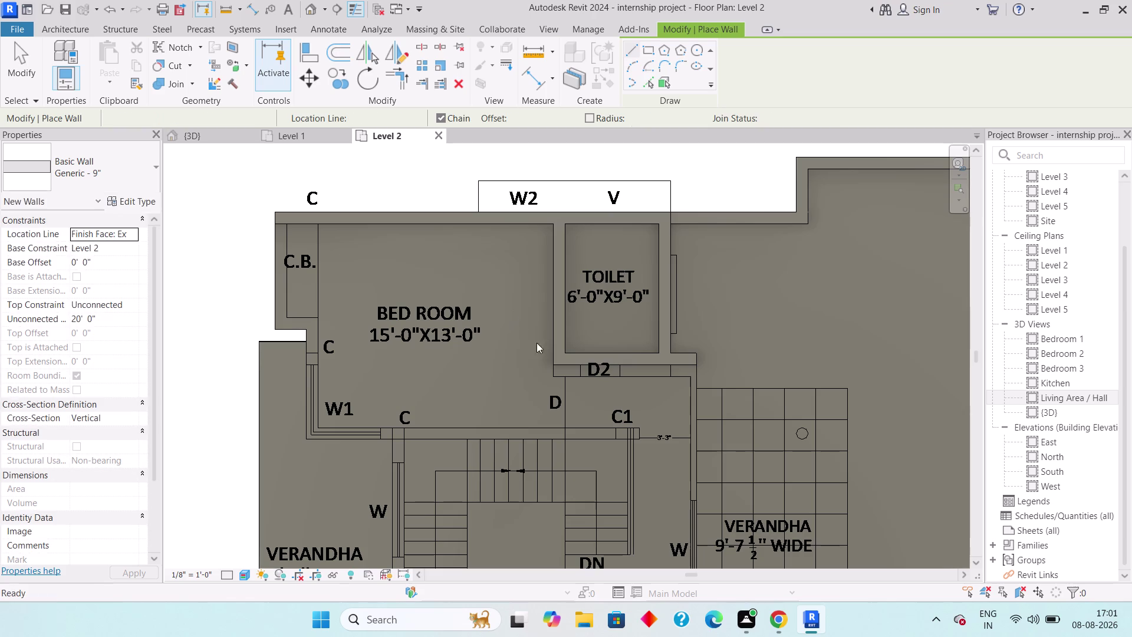
key(Escape)
click(589, 351)
key(space)
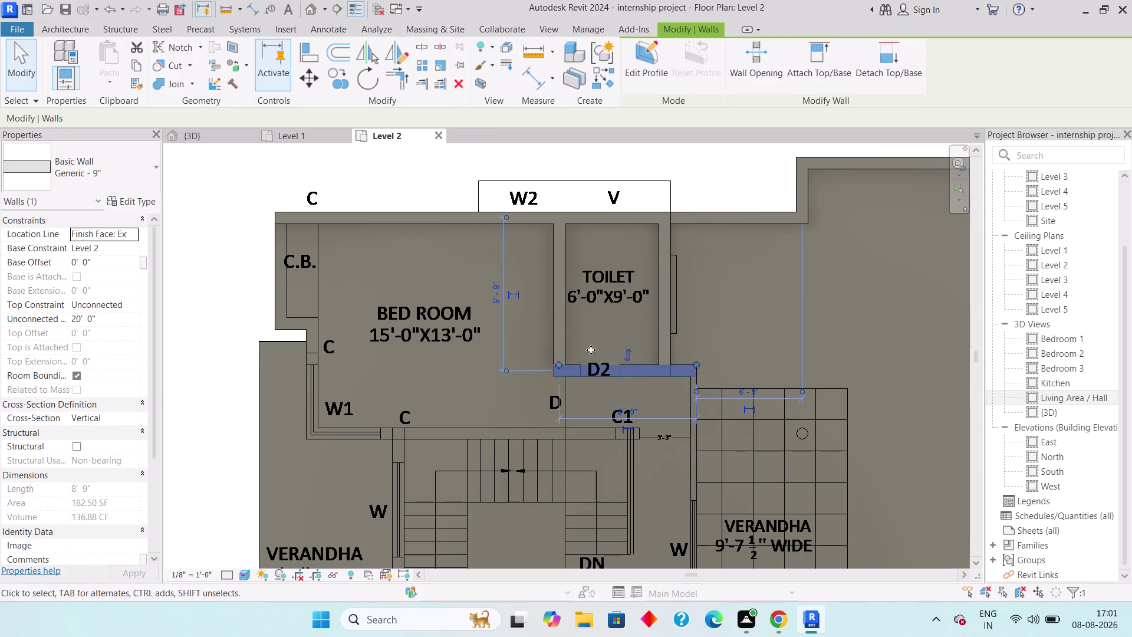
key(Escape)
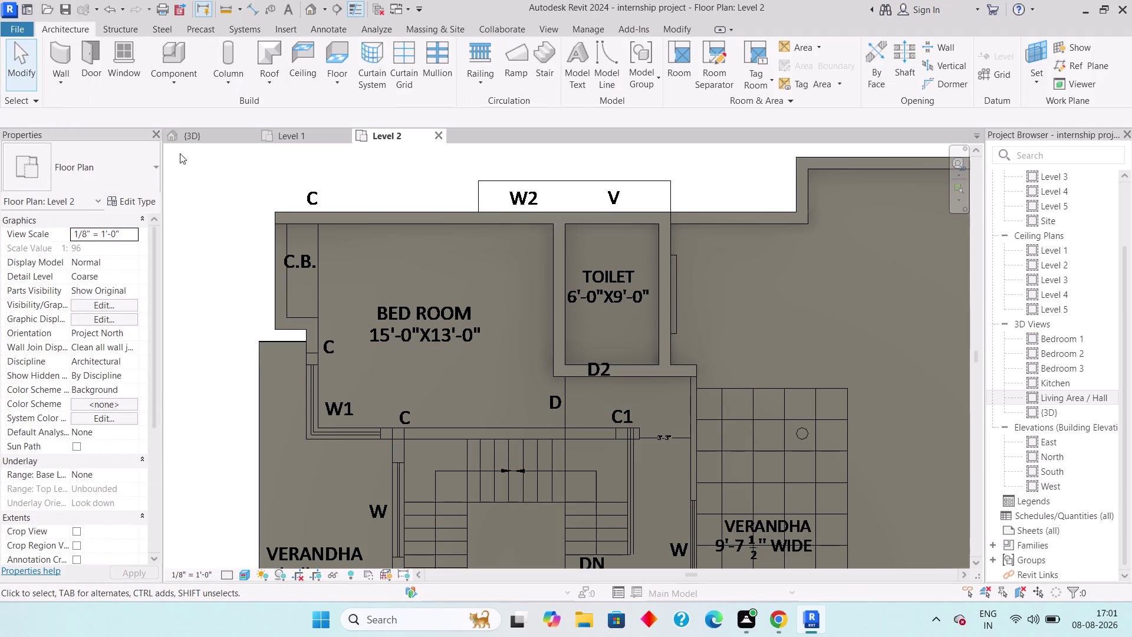
Draw walls down the bedroom's left side and along its bottom toward C1.
click(66, 76)
click(112, 113)
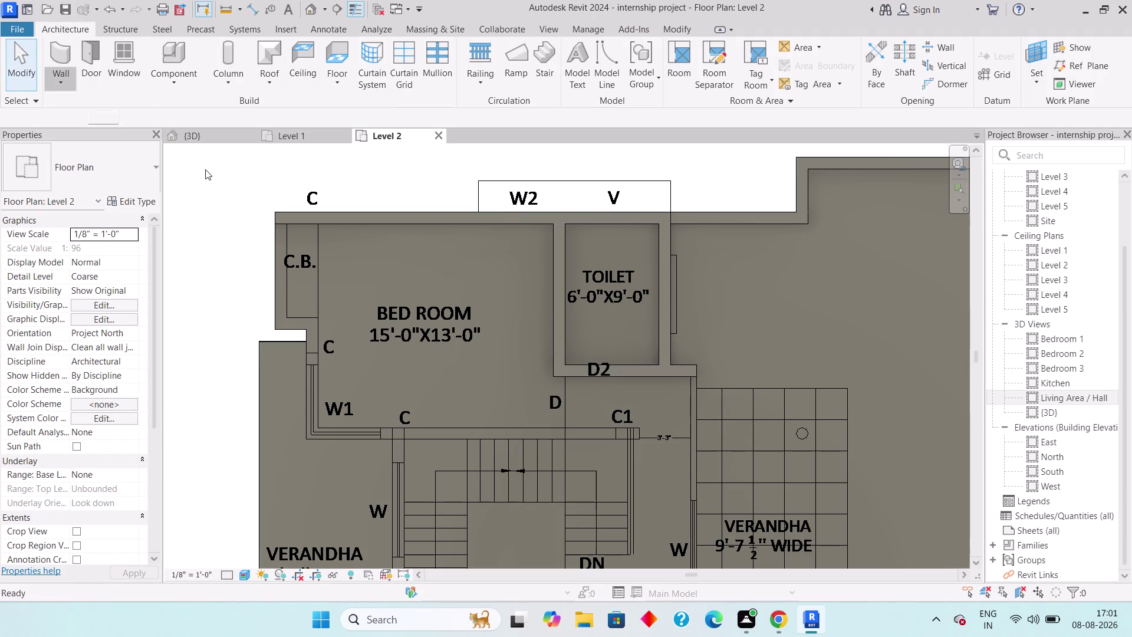
click(287, 225)
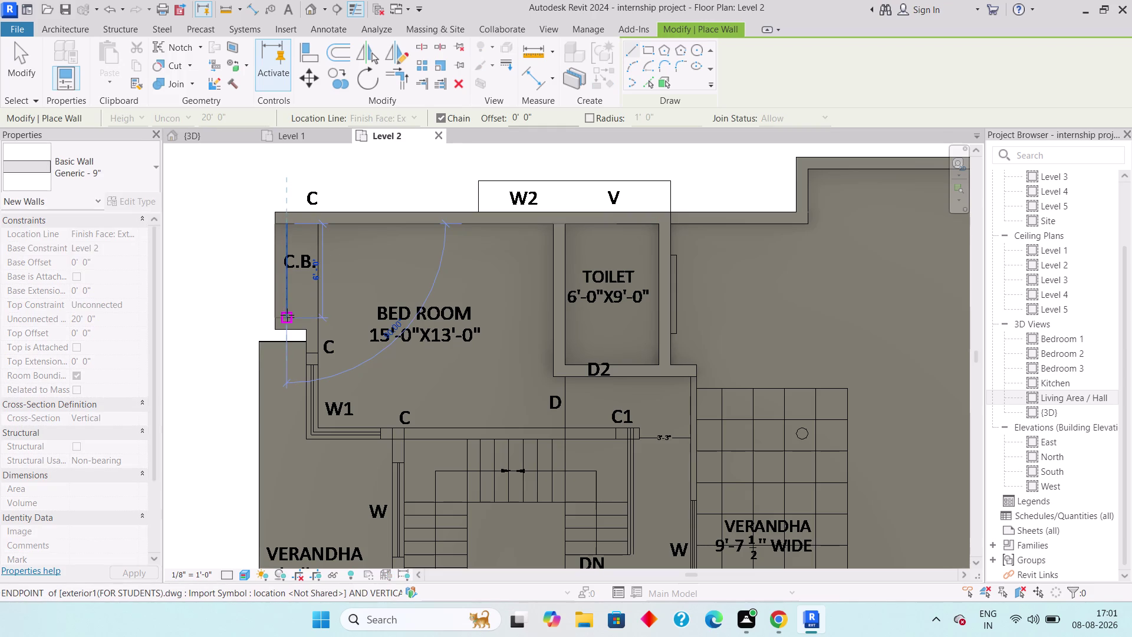
click(287, 314)
click(318, 319)
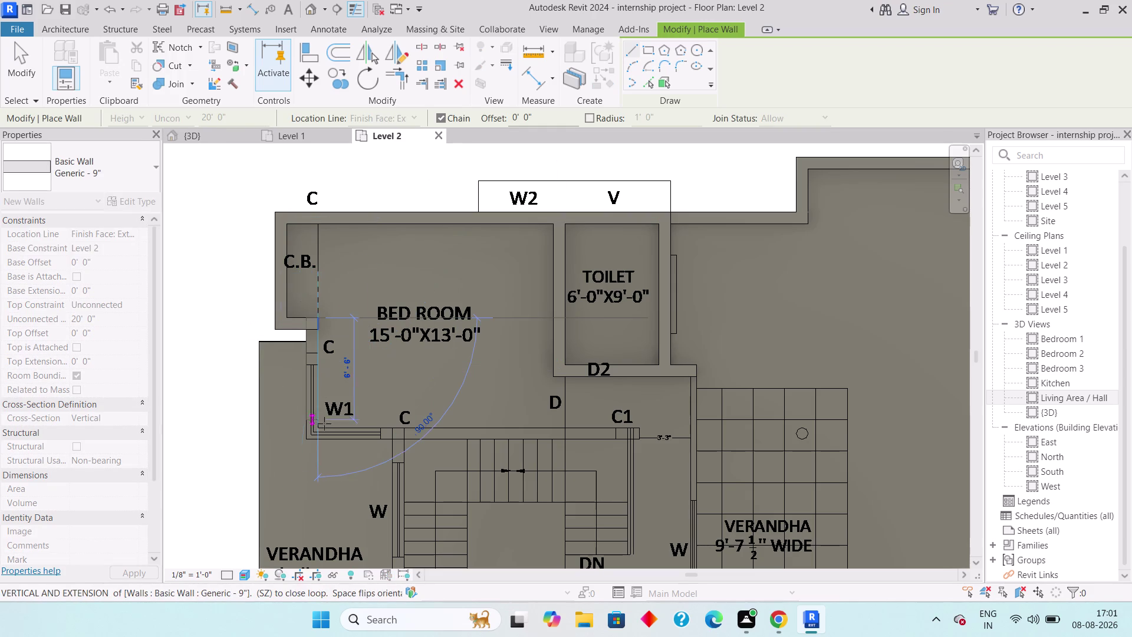
click(324, 425)
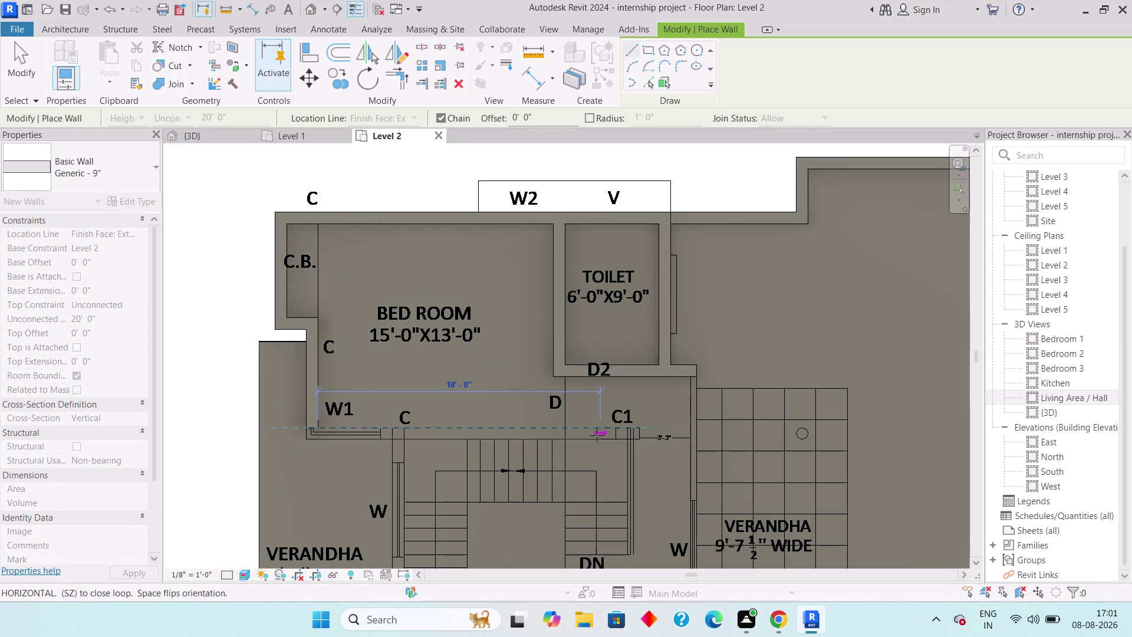
middle_click(610, 431)
scroll(up, 3)
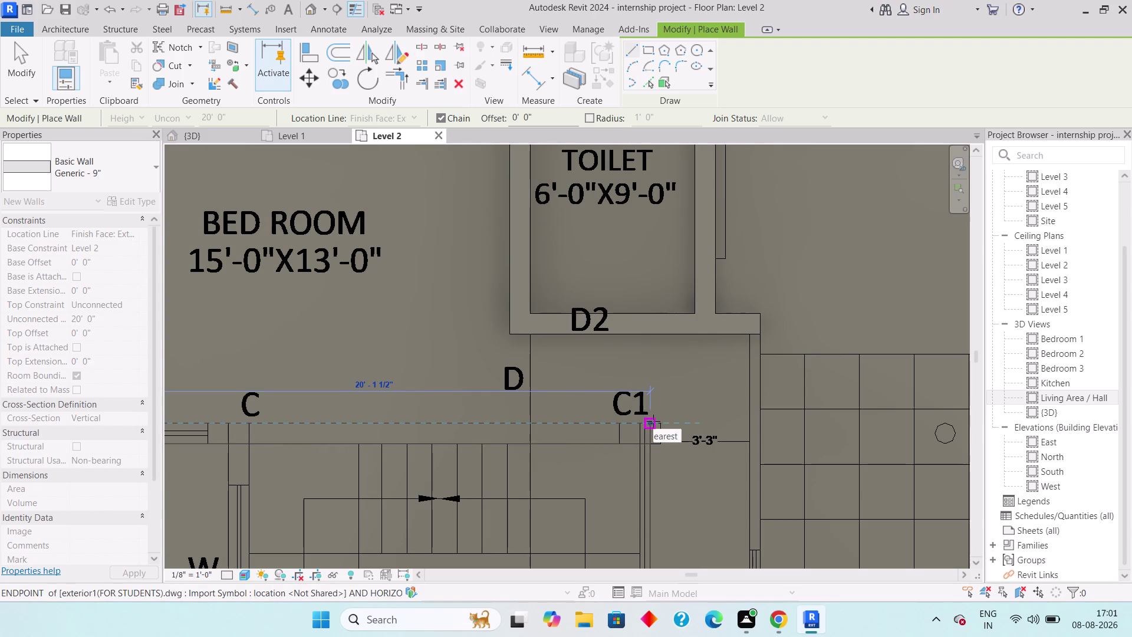
click(663, 421)
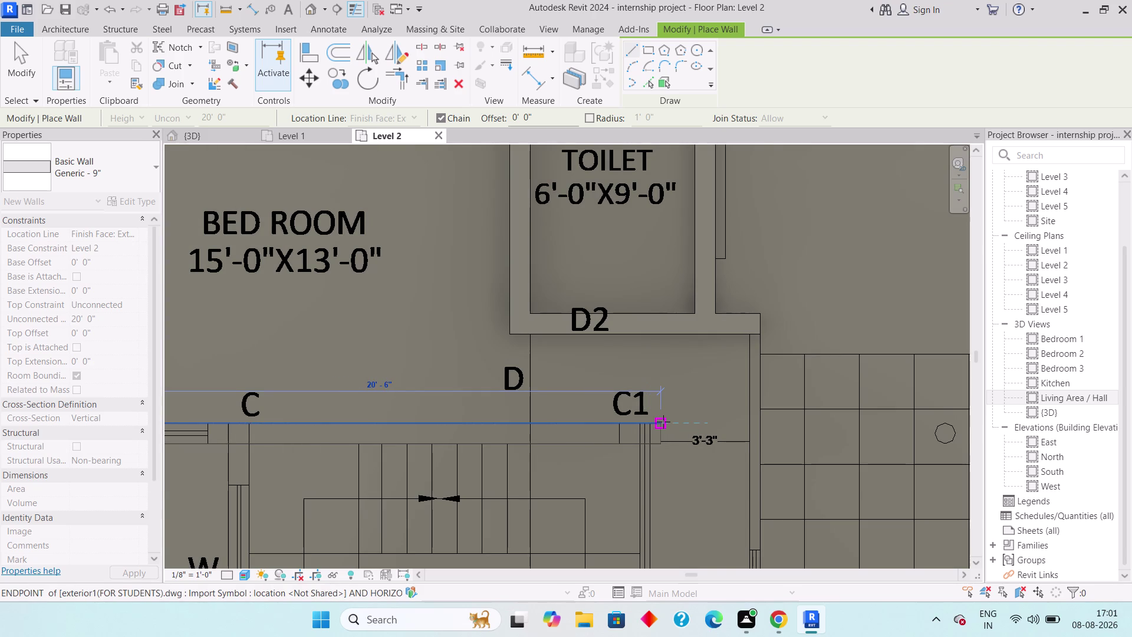
scroll(down, 3)
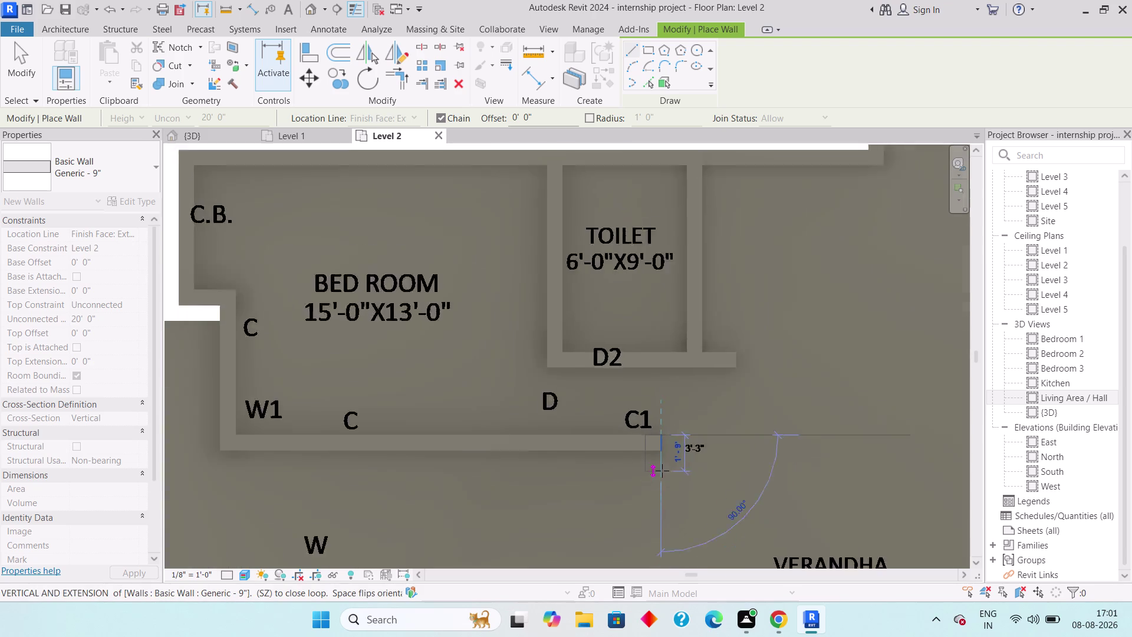
scroll(down, 3)
middle_drag(653, 456, 609, 236)
Try drawing walls from the stair corner down the lower bedroom's side.
scroll(down, 3)
key(Escape)
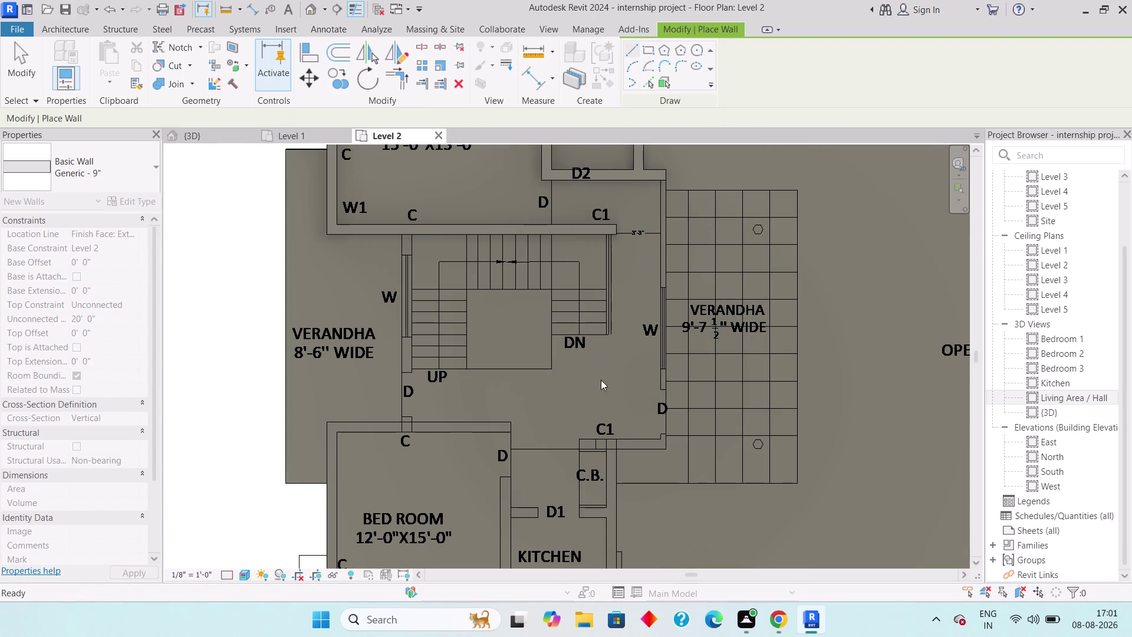
middle_drag(519, 399, 564, 378)
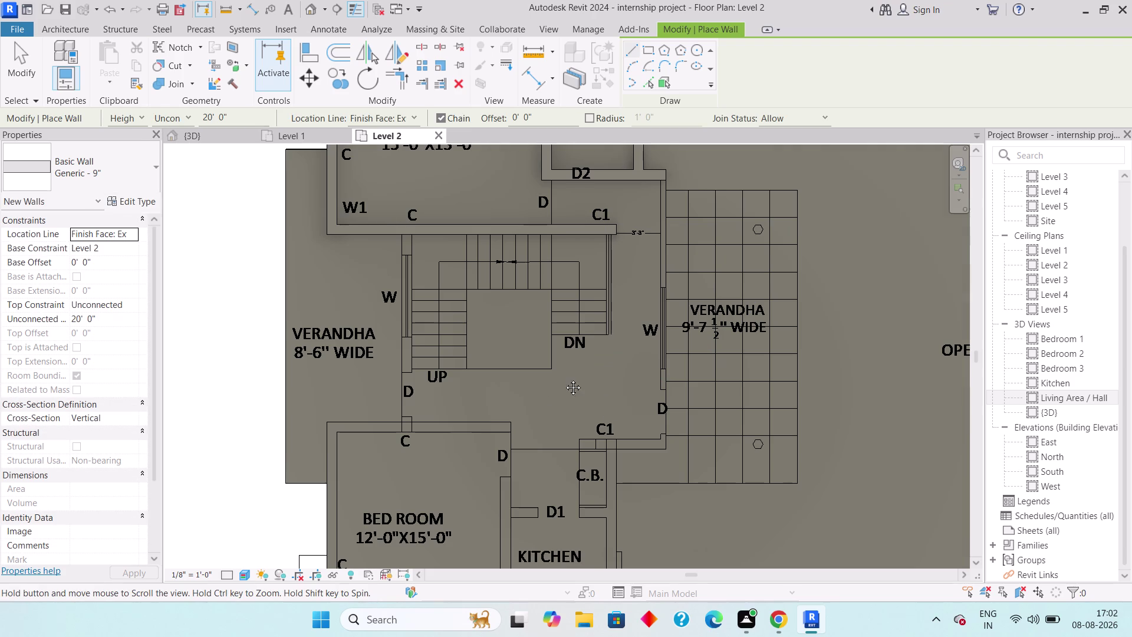
middle_drag(564, 378, 607, 363)
click(489, 201)
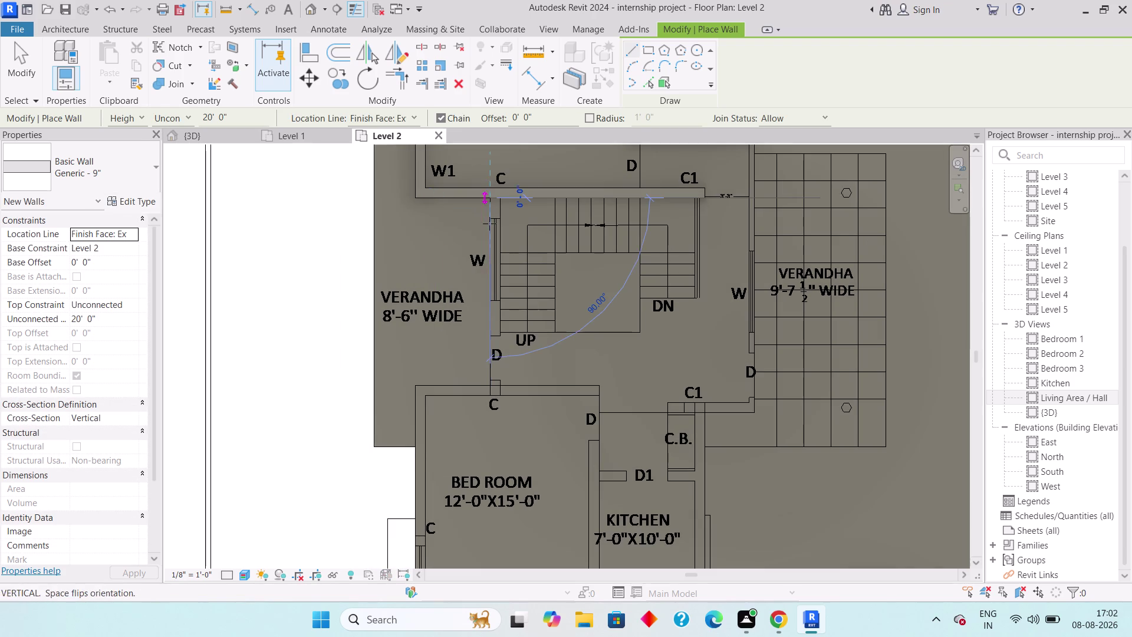
key(space)
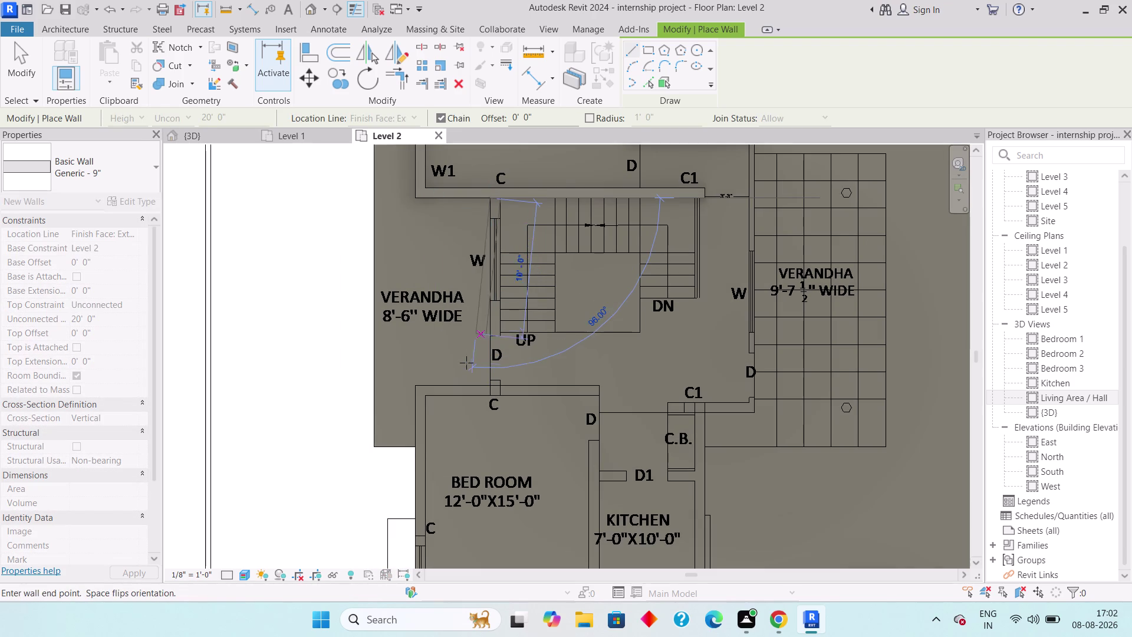
click(488, 382)
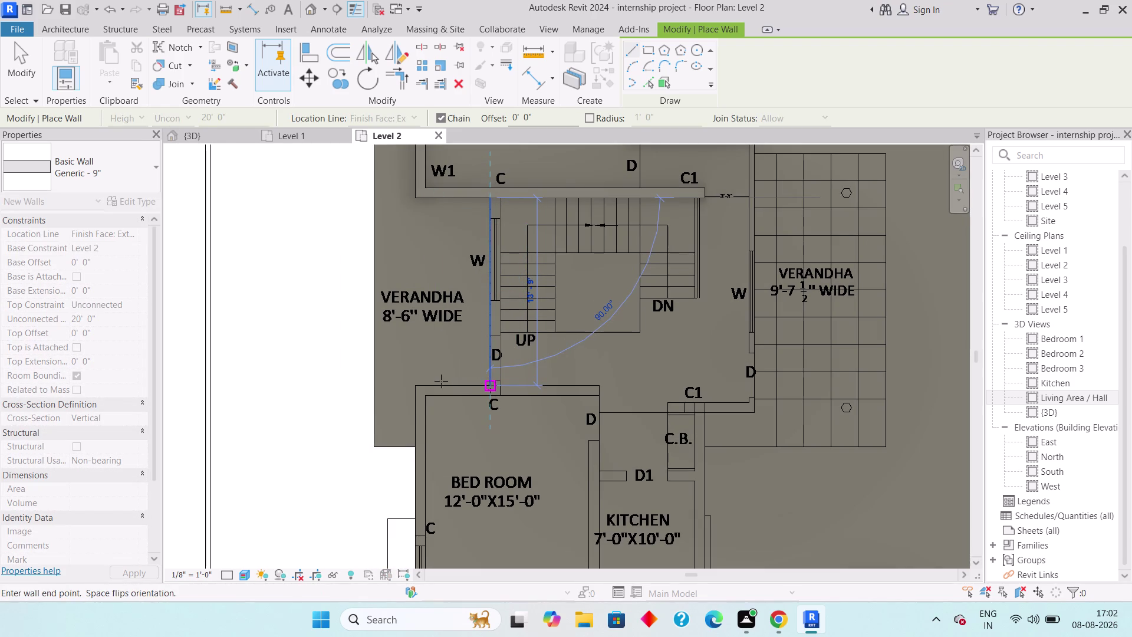
click(417, 383)
middle_drag(421, 443, 445, 225)
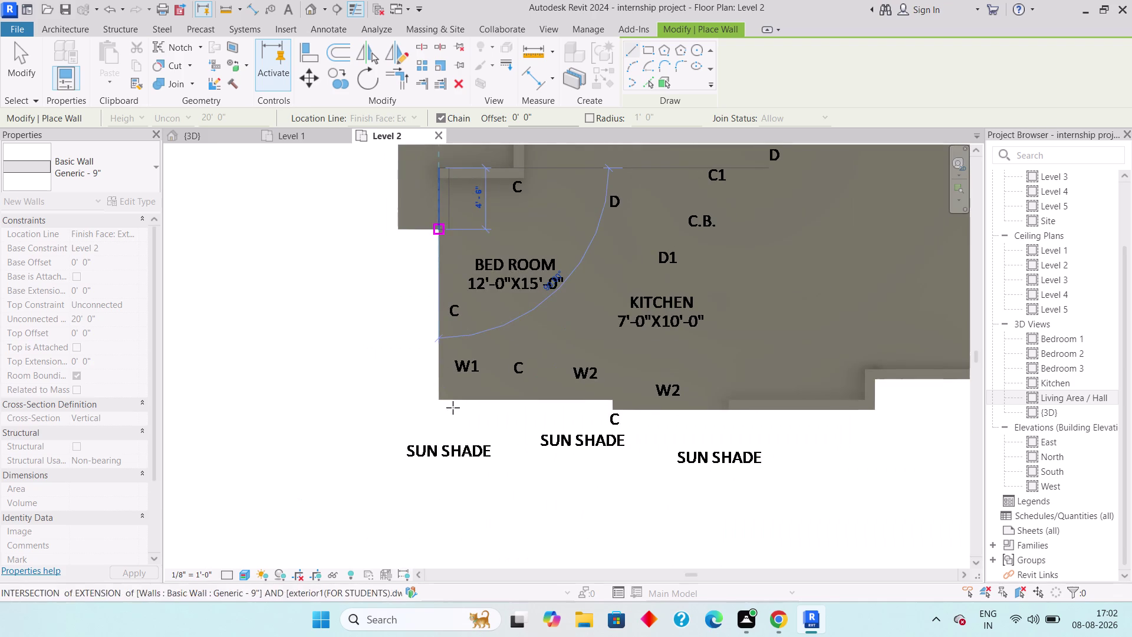
click(440, 393)
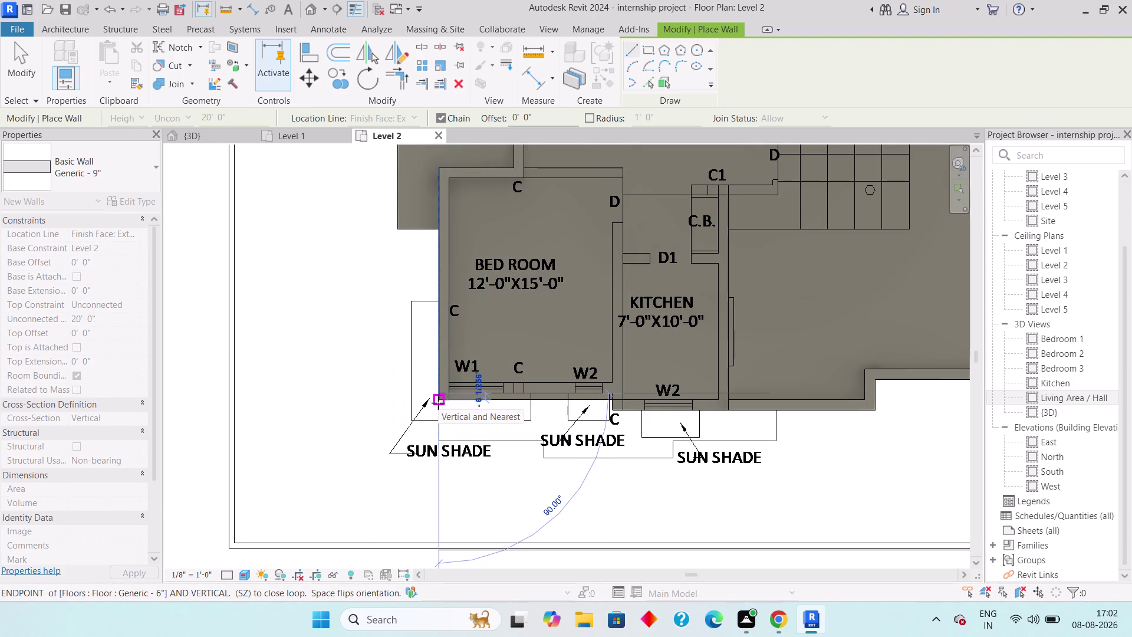
Undo the trial walls and draw a wall from the bedroom's southwest corner to C.
key(ctrl+z)
key(ctrl+z)
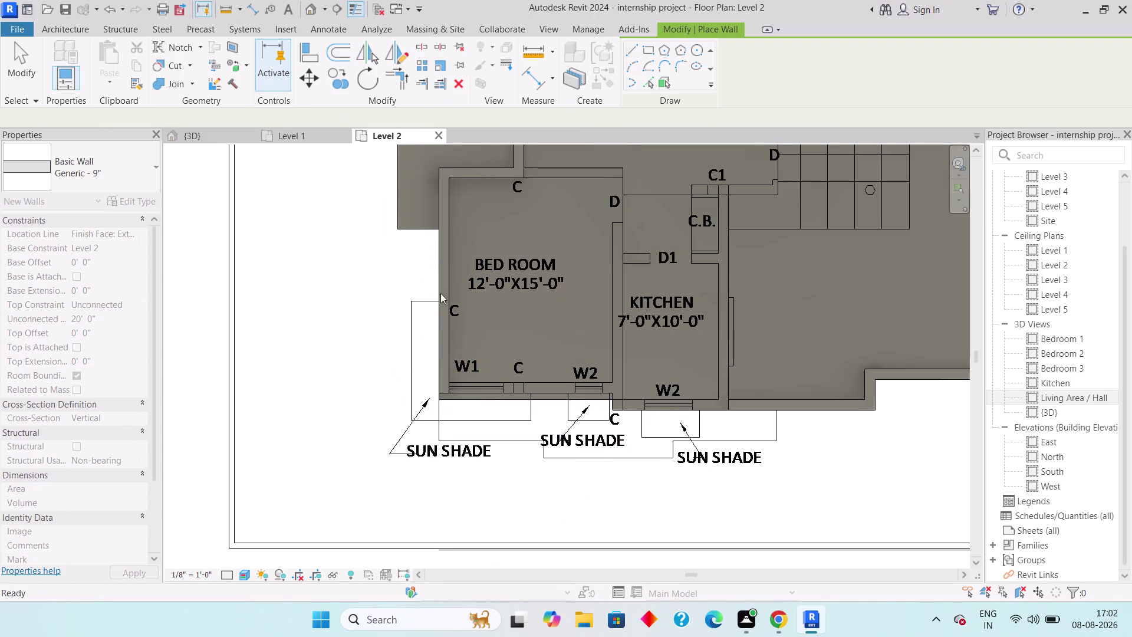
click(437, 177)
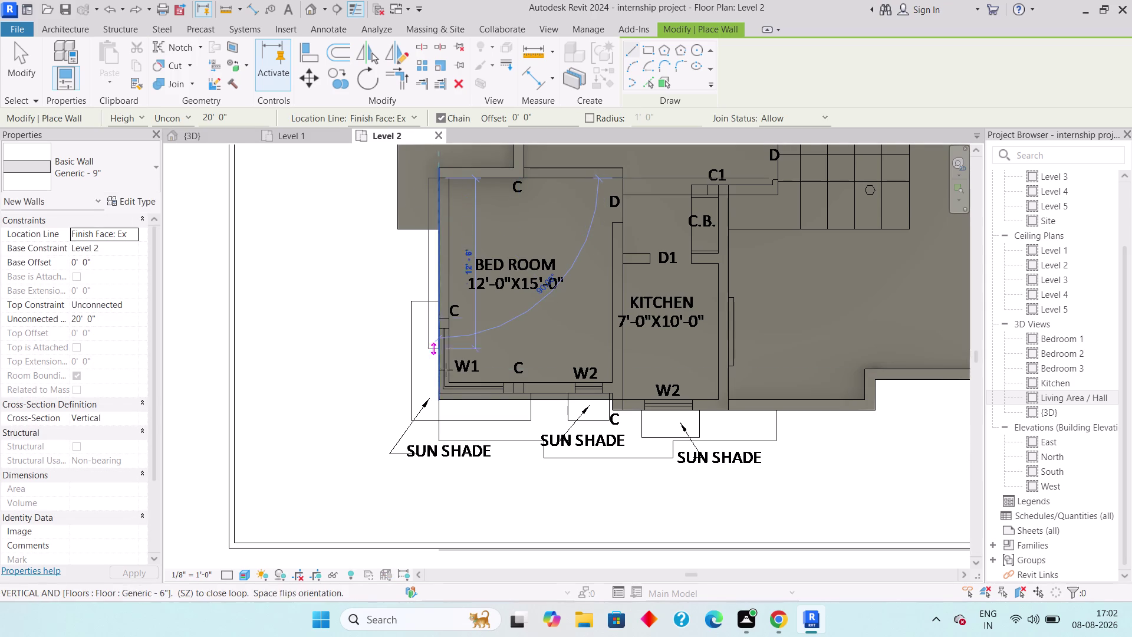
click(442, 399)
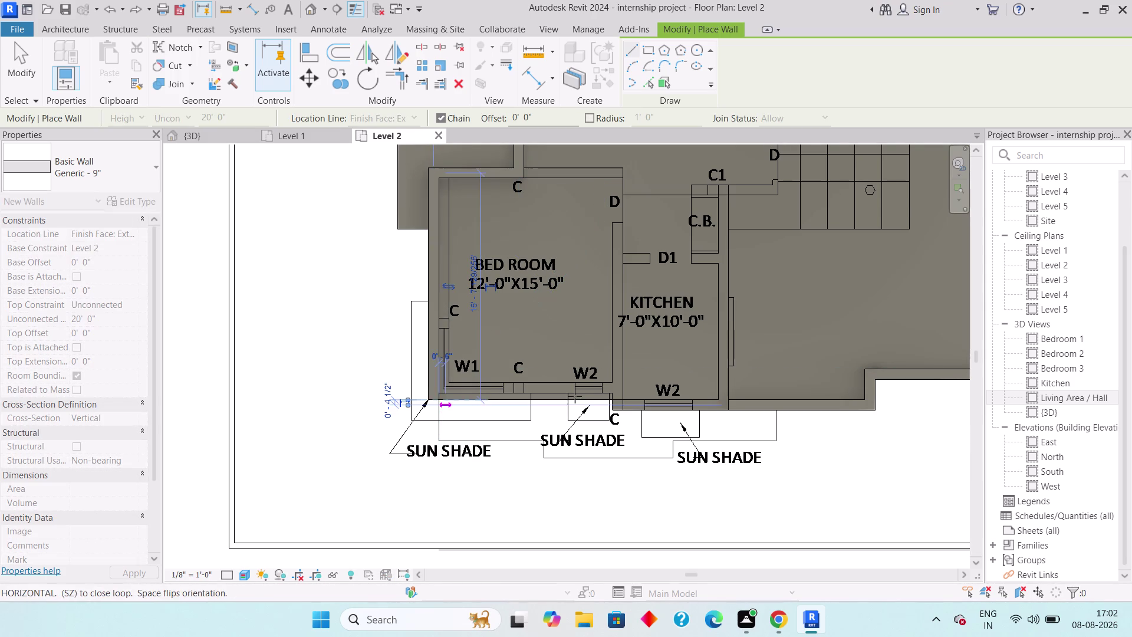
scroll(up, 3)
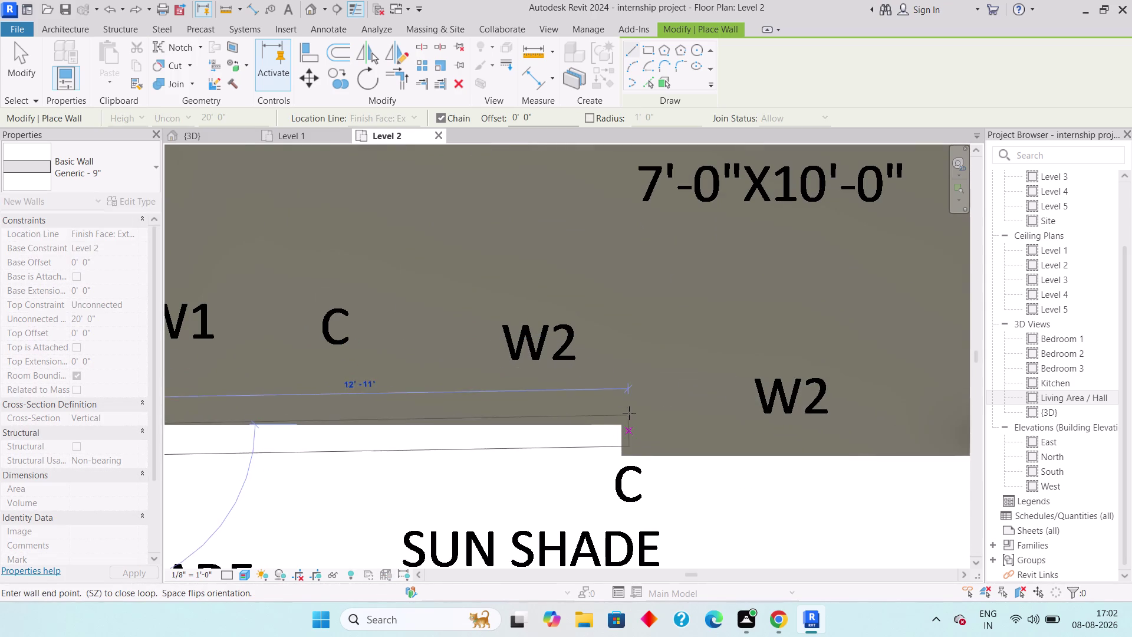
click(621, 420)
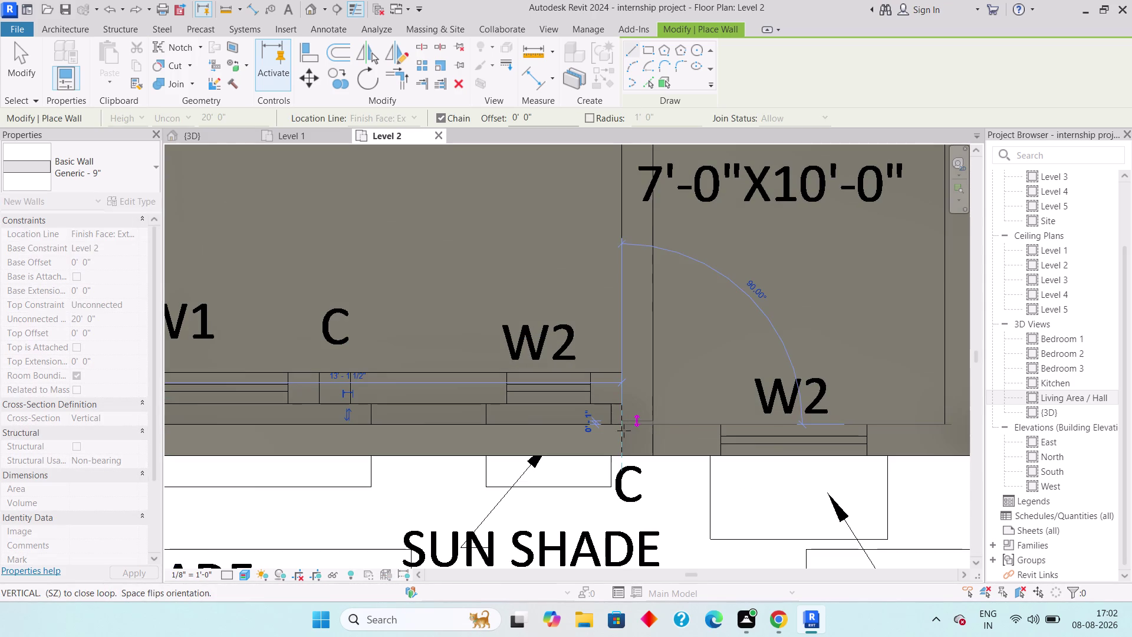
key(Escape)
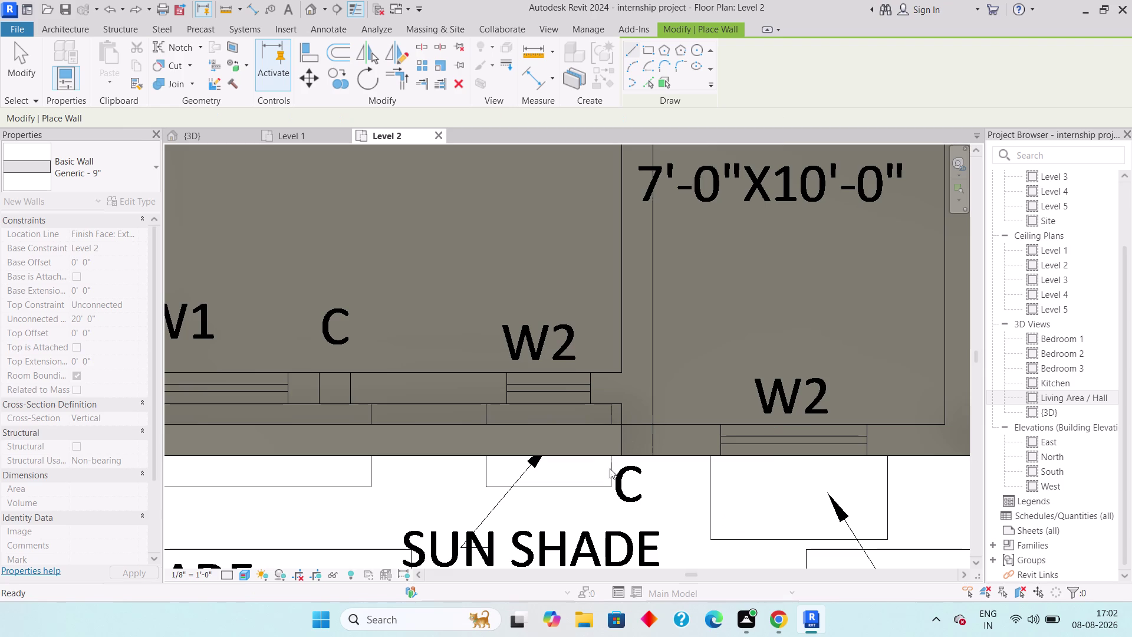
Pan along the bedroom's south edge and exit wall placement.
middle_drag(496, 445, 804, 370)
middle_drag(763, 403, 530, 450)
scroll(down, 3)
key(Escape)
key(Escape)
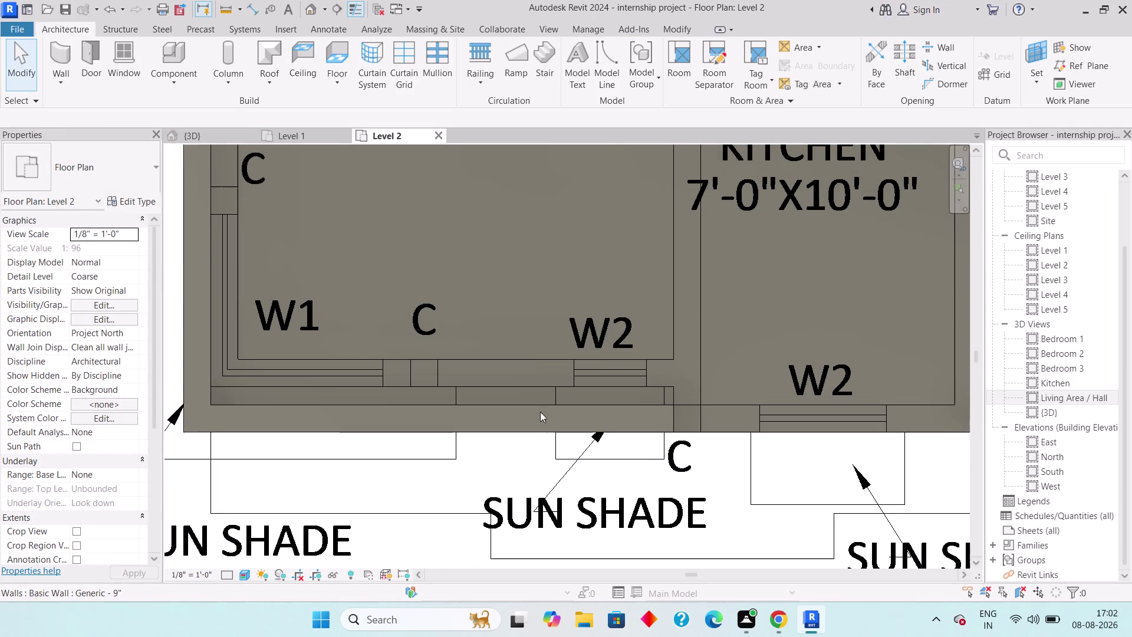
Inspect the south and west walls, then delete the south wall.
click(540, 420)
key(space)
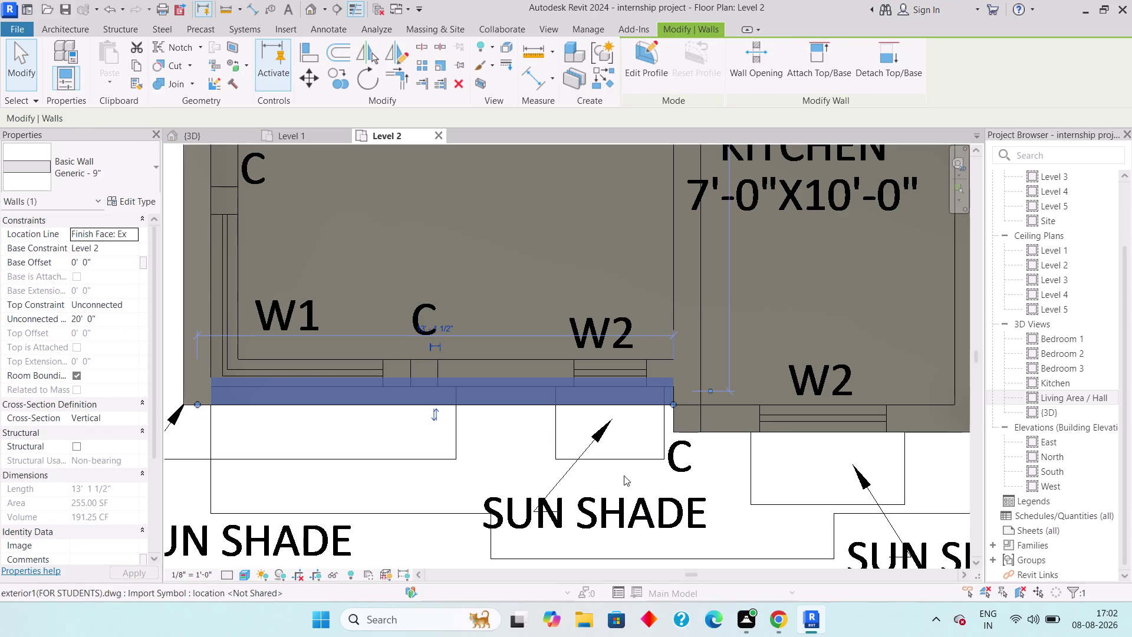
key(Escape)
click(210, 356)
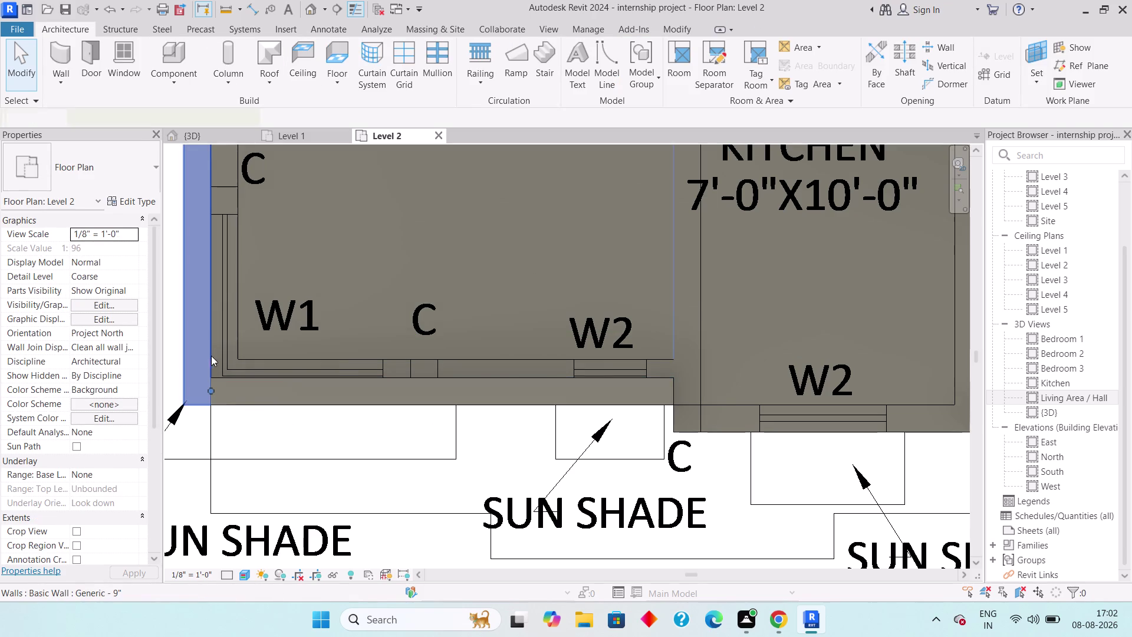
key(space)
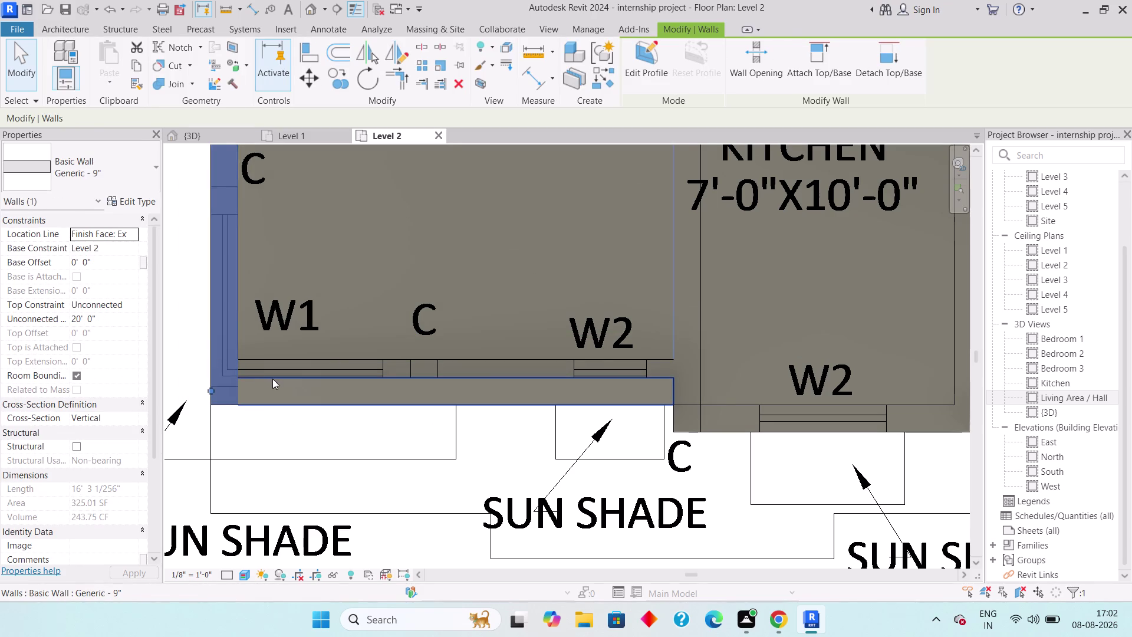
key(Escape)
click(273, 379)
key(space)
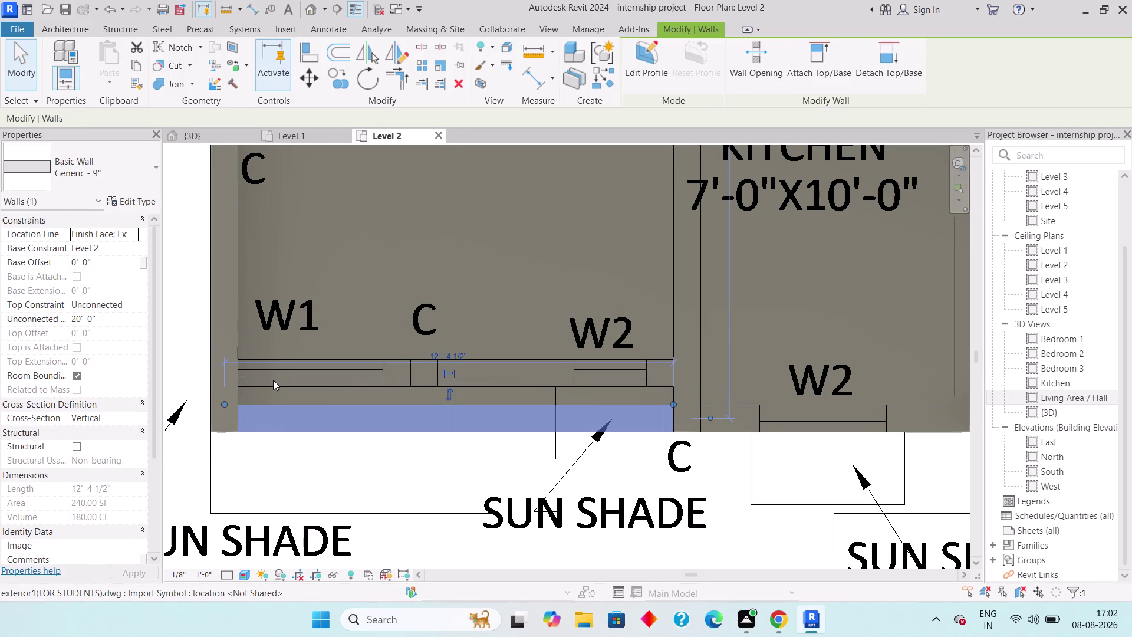
key(space)
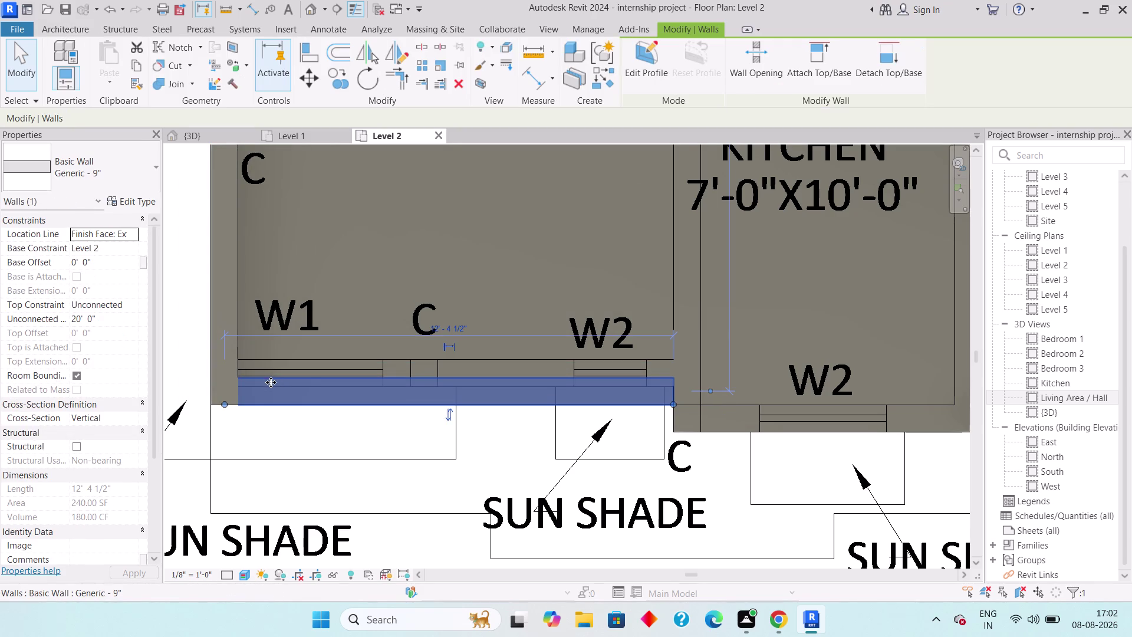
key(Delete)
Select the bedroom's west wall and then the bedroom floor slab.
click(232, 386)
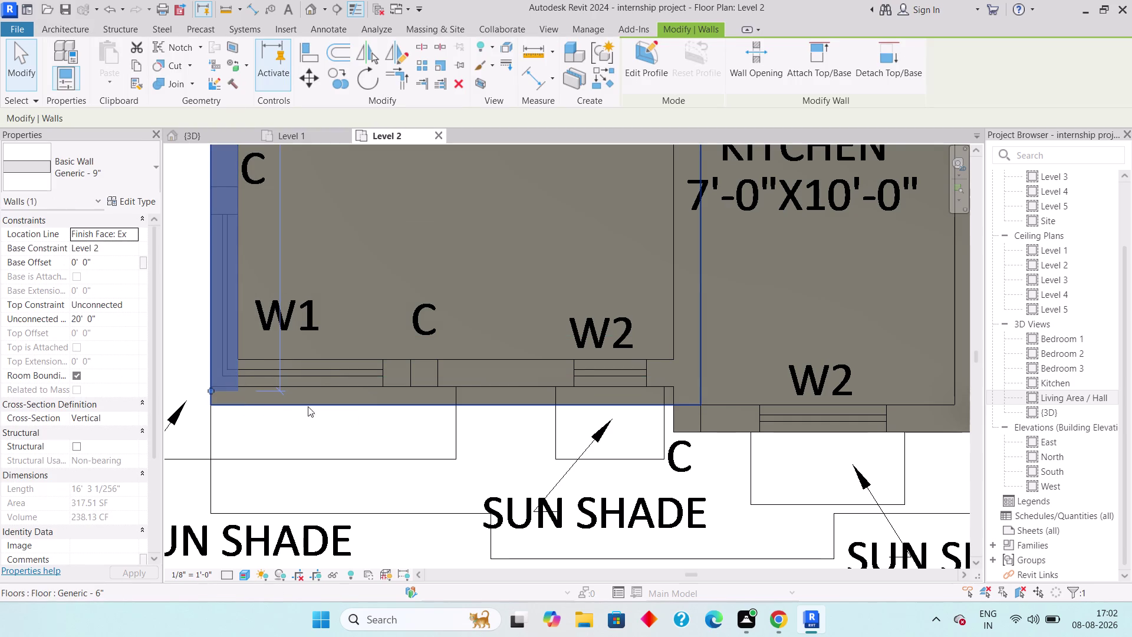
middle_drag(524, 415, 458, 479)
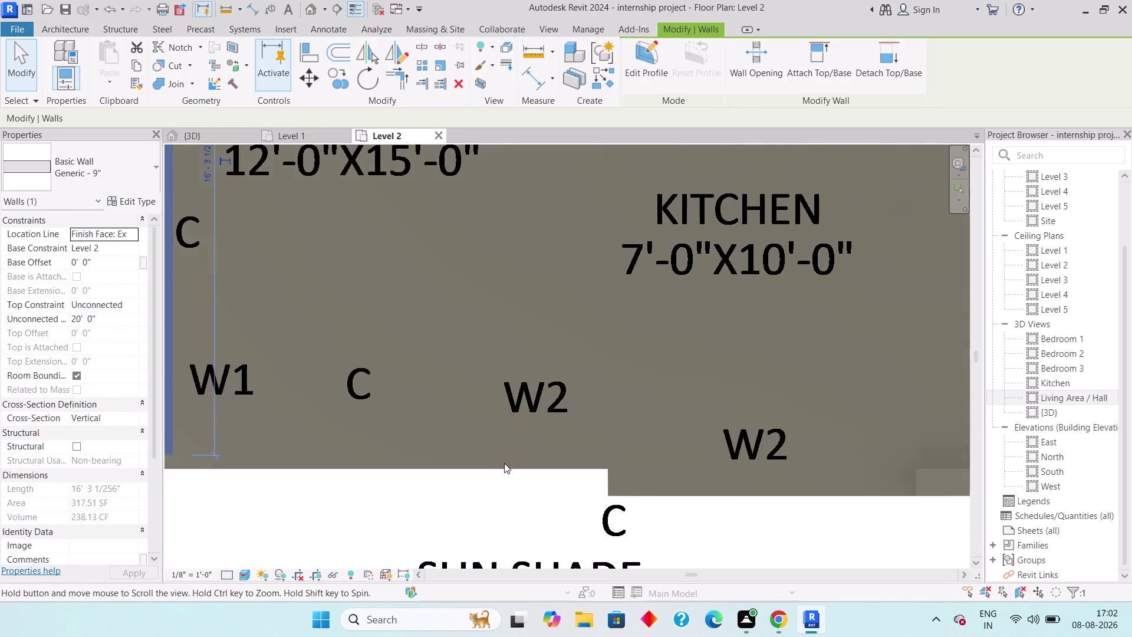
scroll(down, 3)
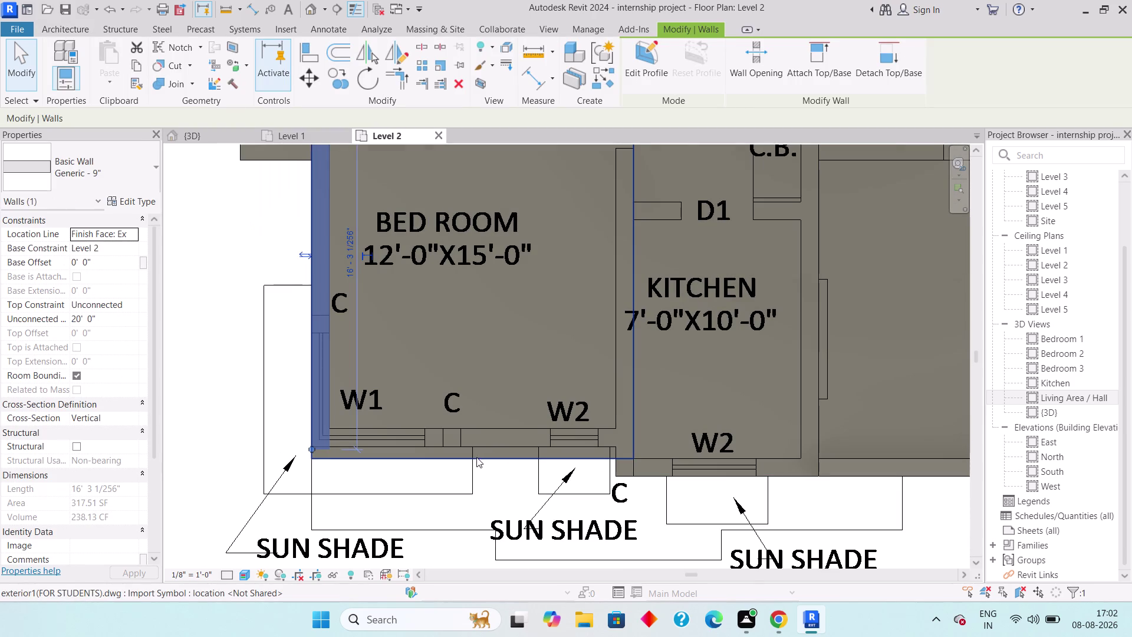
click(473, 457)
key(Escape)
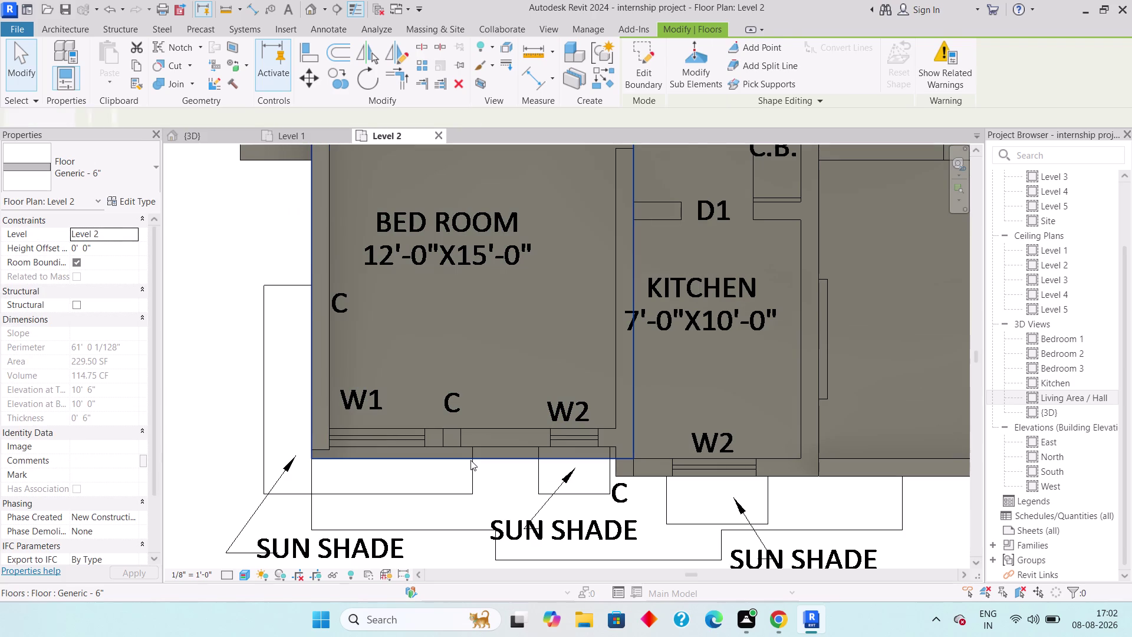
Move the bedroom floor's south boundary line up to the wall and finish the sketch.
double_click(471, 457)
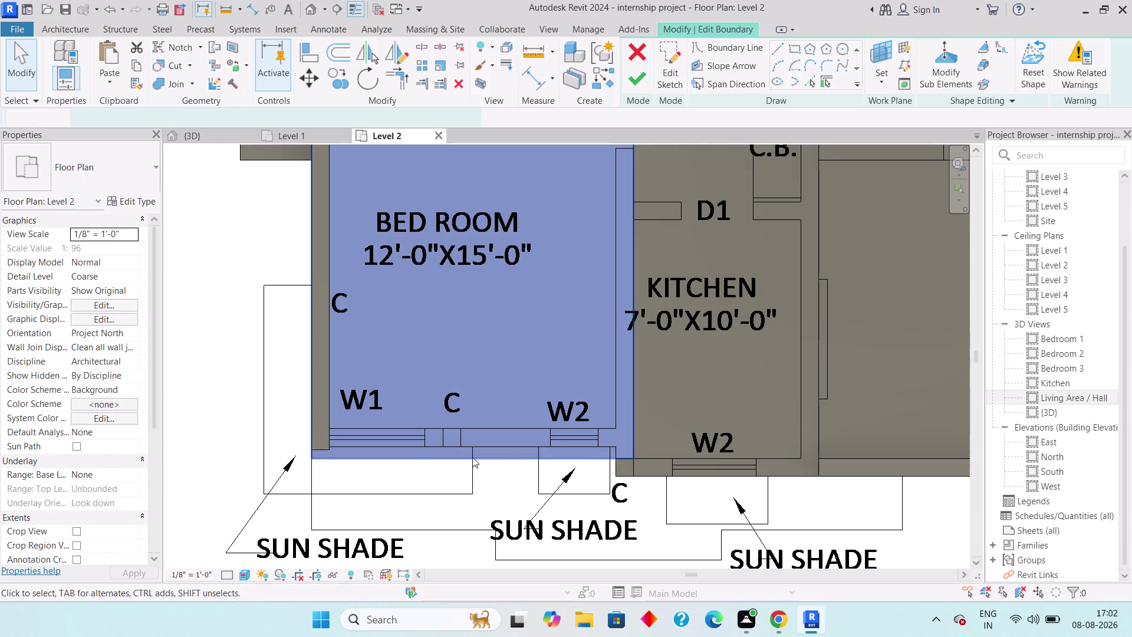
click(482, 455)
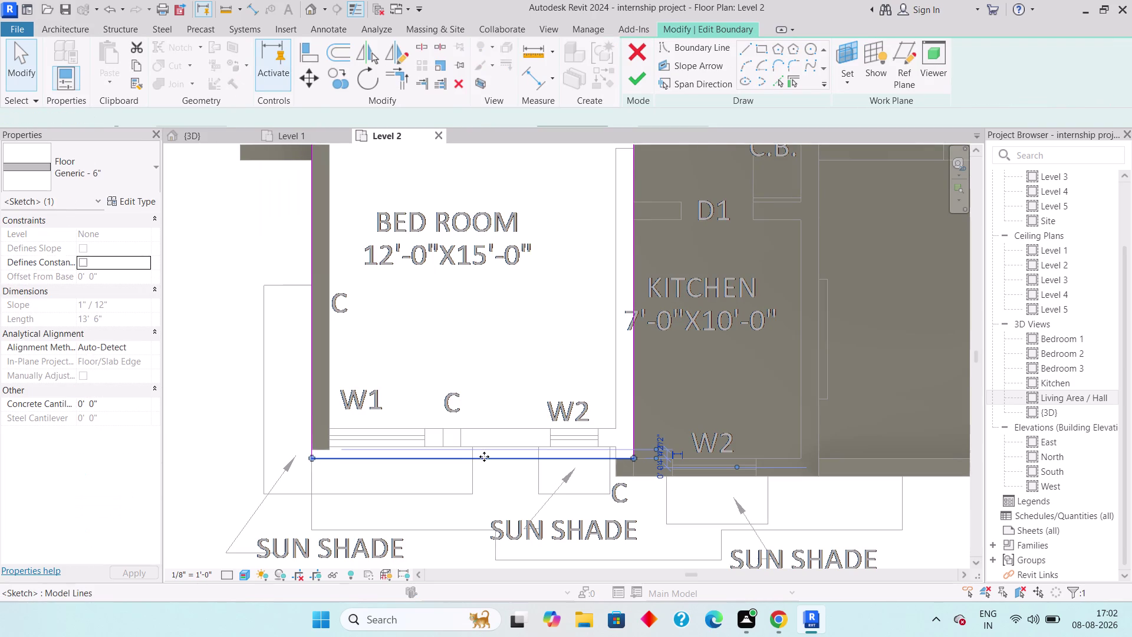
key(Up)
key(Up)
key(Up)
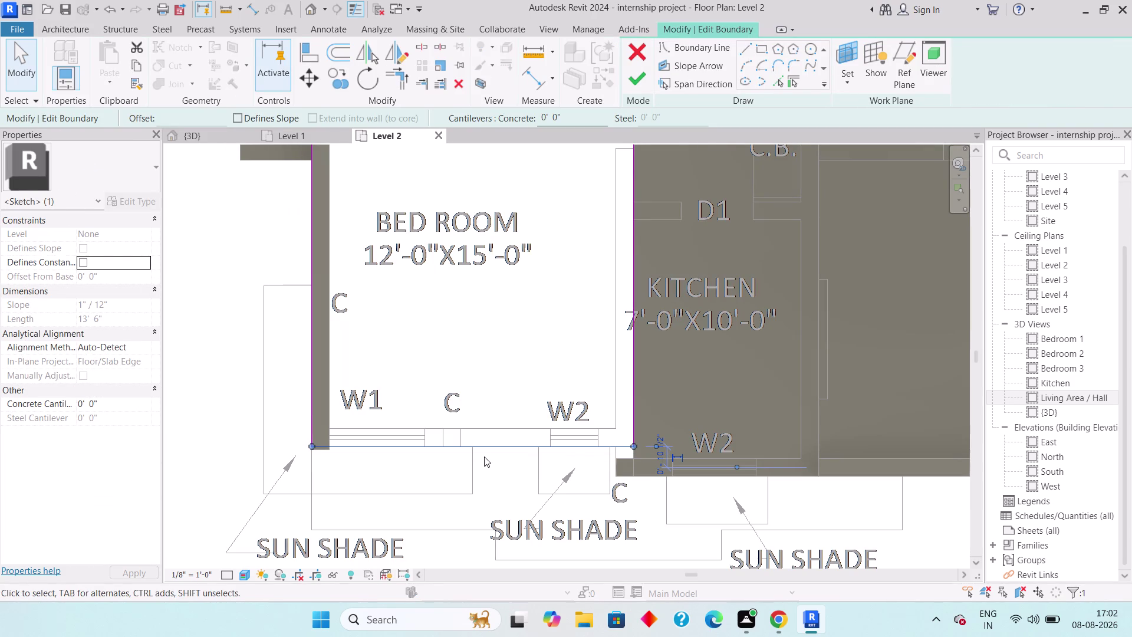
click(639, 81)
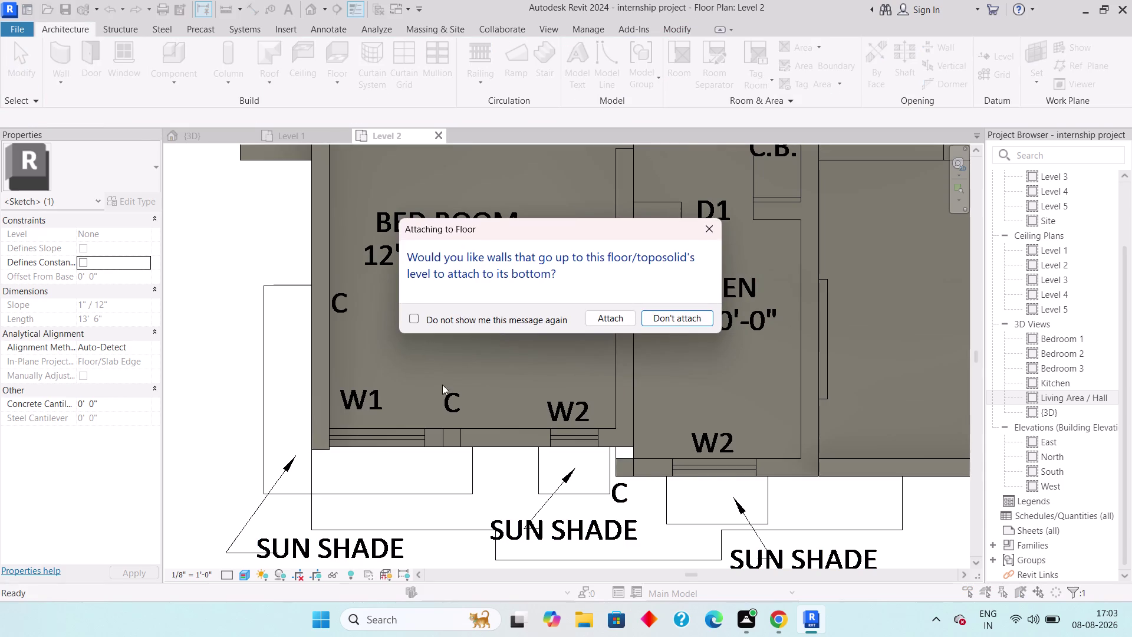
click(605, 317)
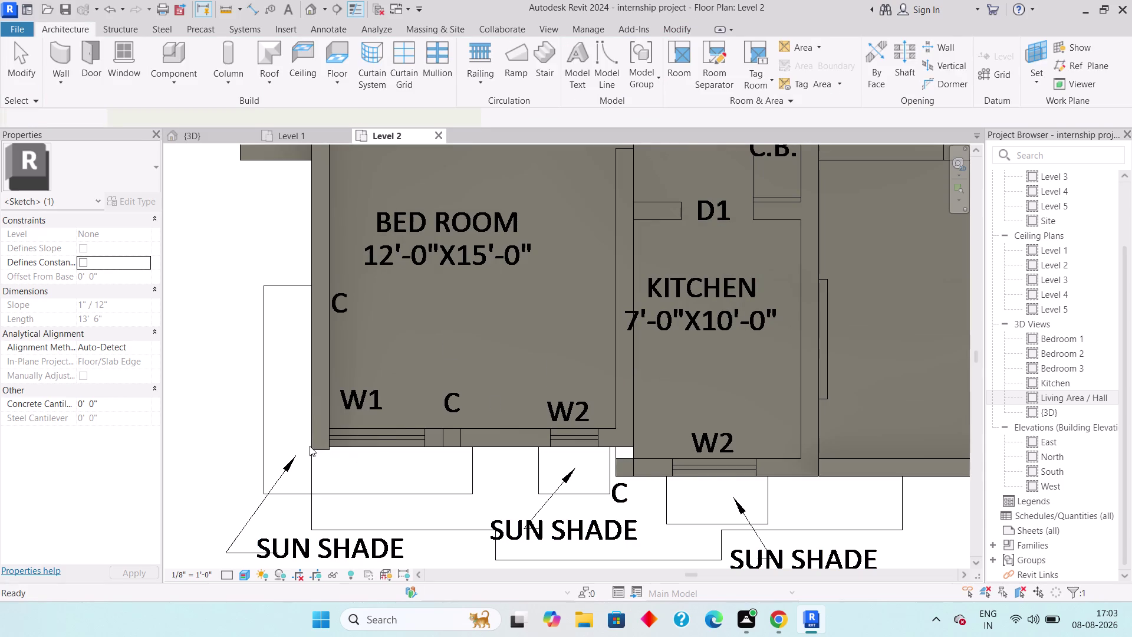
Drag the bedroom's west wall end up to meet the new floor edge.
click(319, 451)
click(322, 449)
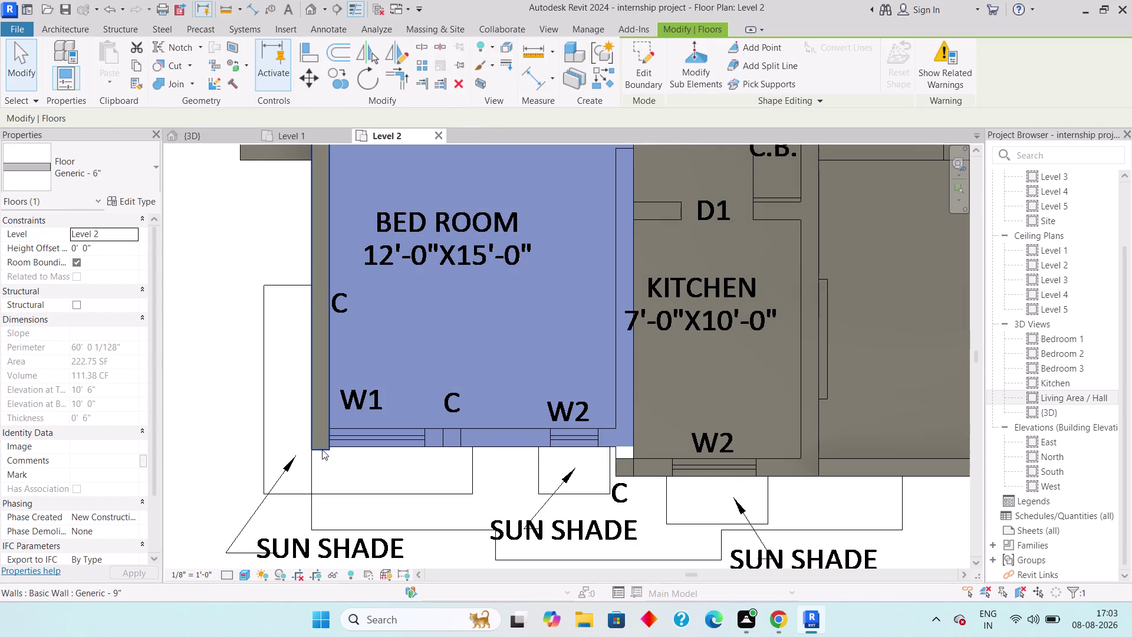
scroll(up, 3)
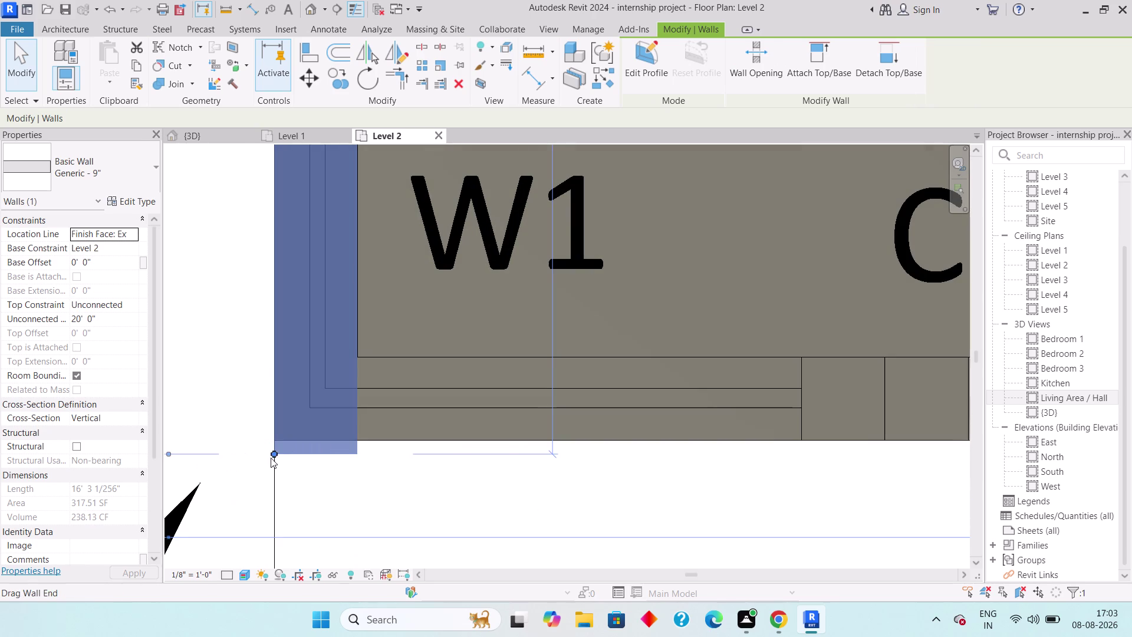
drag(273, 452, 272, 445)
key(Escape)
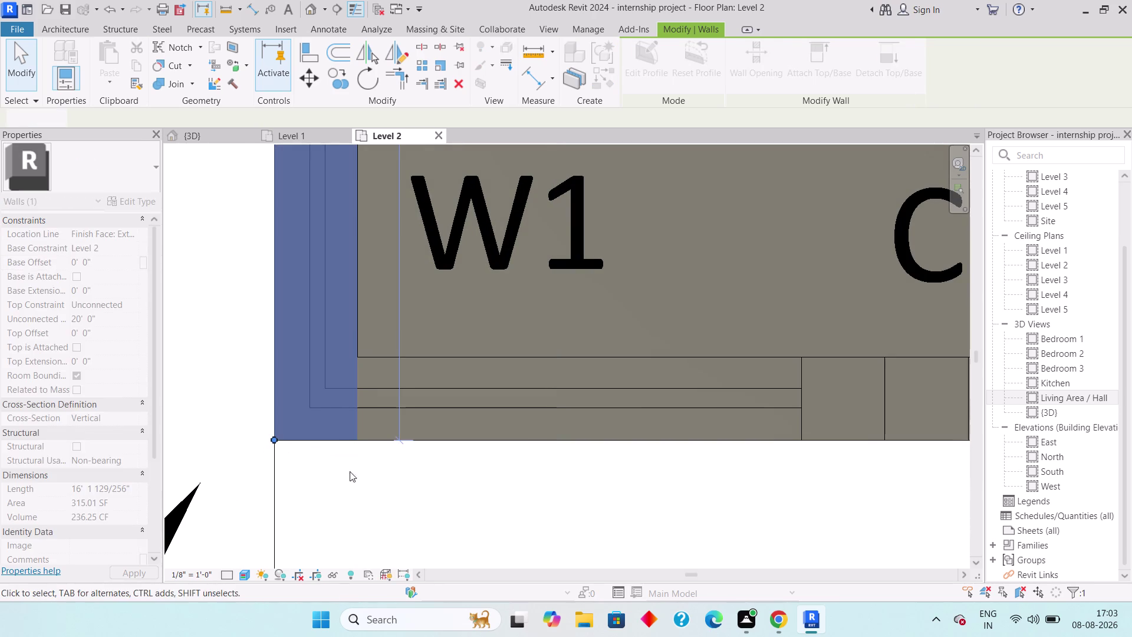
click(73, 72)
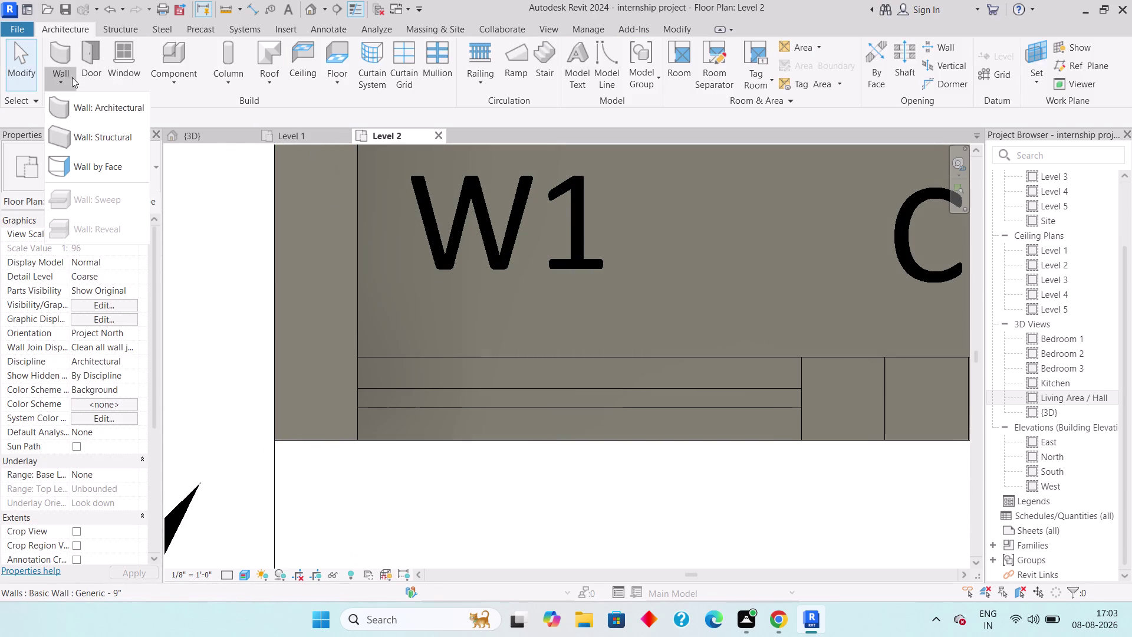
Draw a Generic - 9" wall chain from the corner near C up to the bedroom's north side.
click(86, 98)
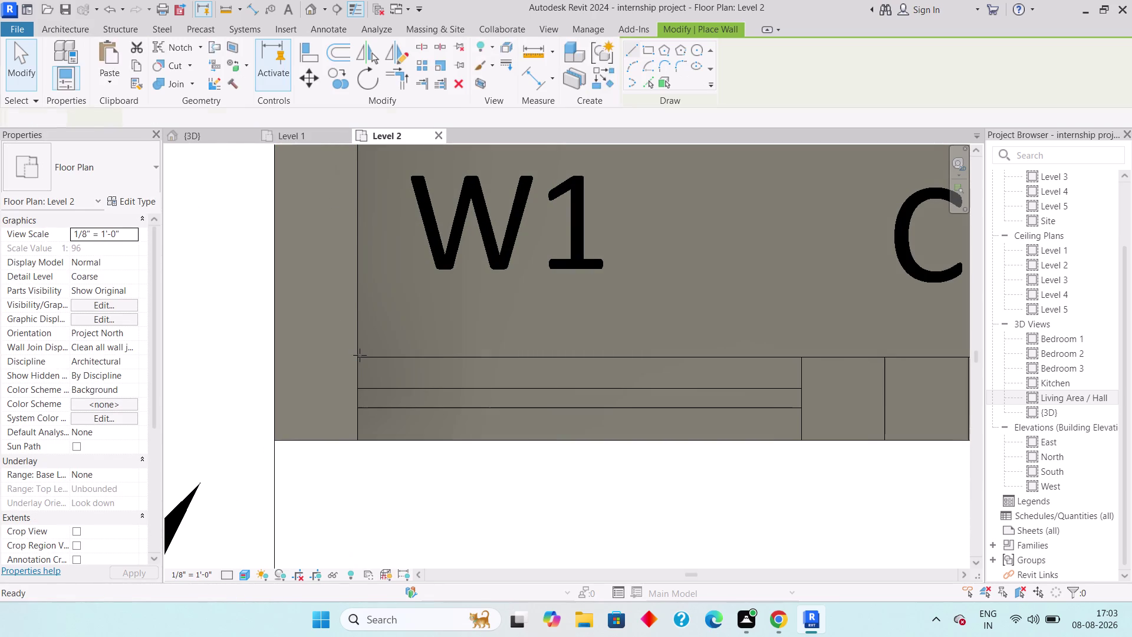
click(360, 355)
middle_drag(645, 382, 393, 355)
scroll(down, 3)
middle_drag(665, 361, 420, 344)
scroll(down, 3)
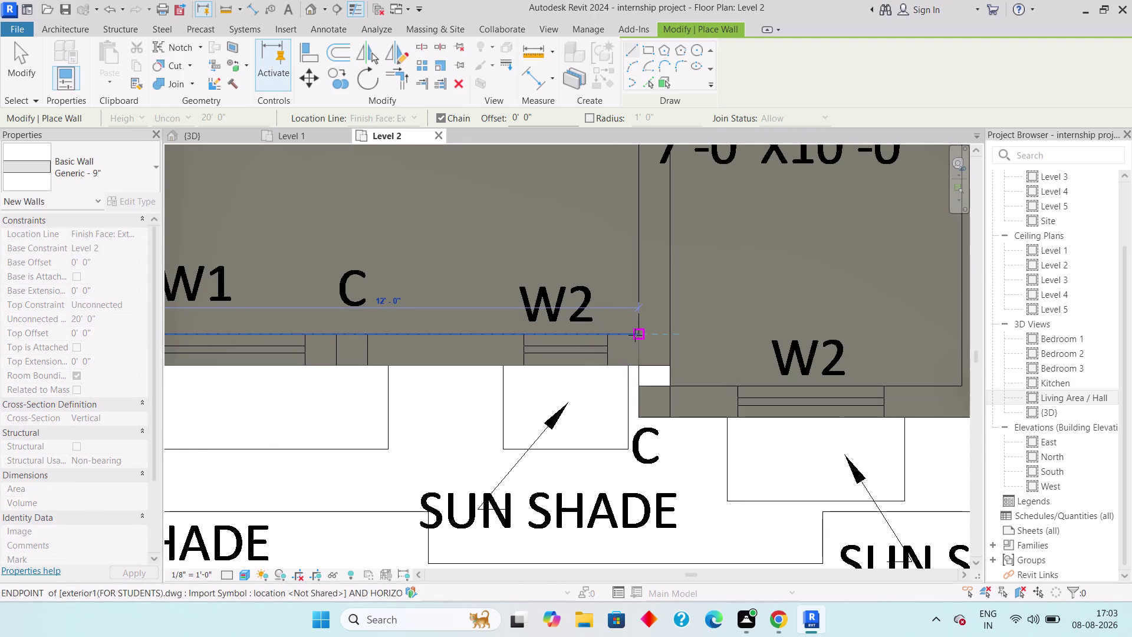
click(634, 333)
middle_drag(634, 268, 642, 414)
scroll(down, 3)
scroll(down, 3)
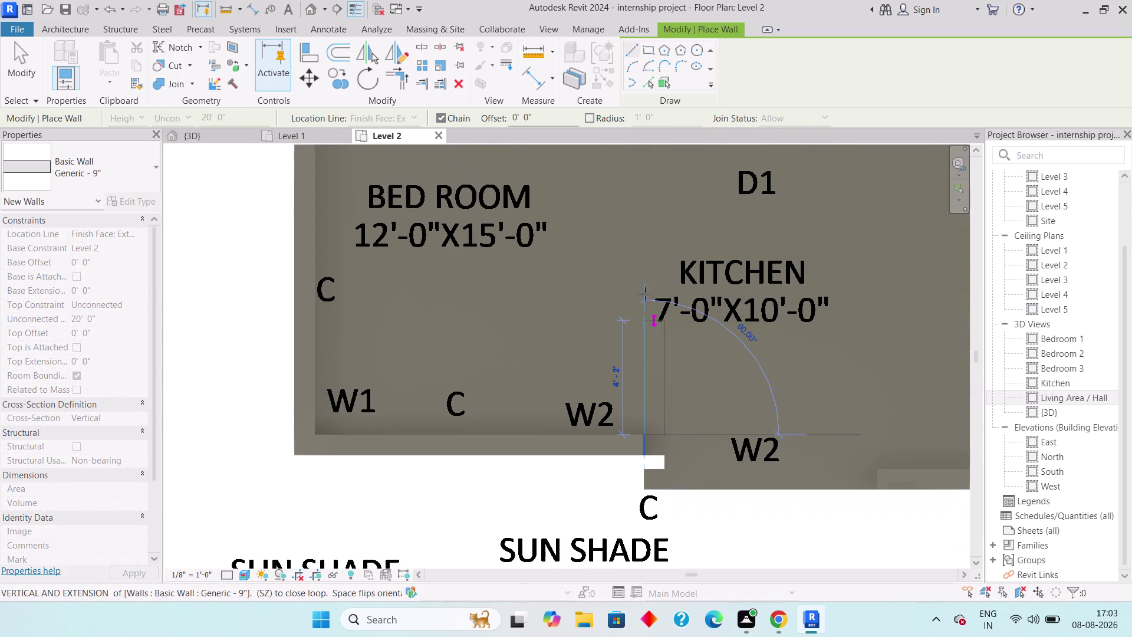
middle_drag(637, 291, 638, 466)
scroll(down, 3)
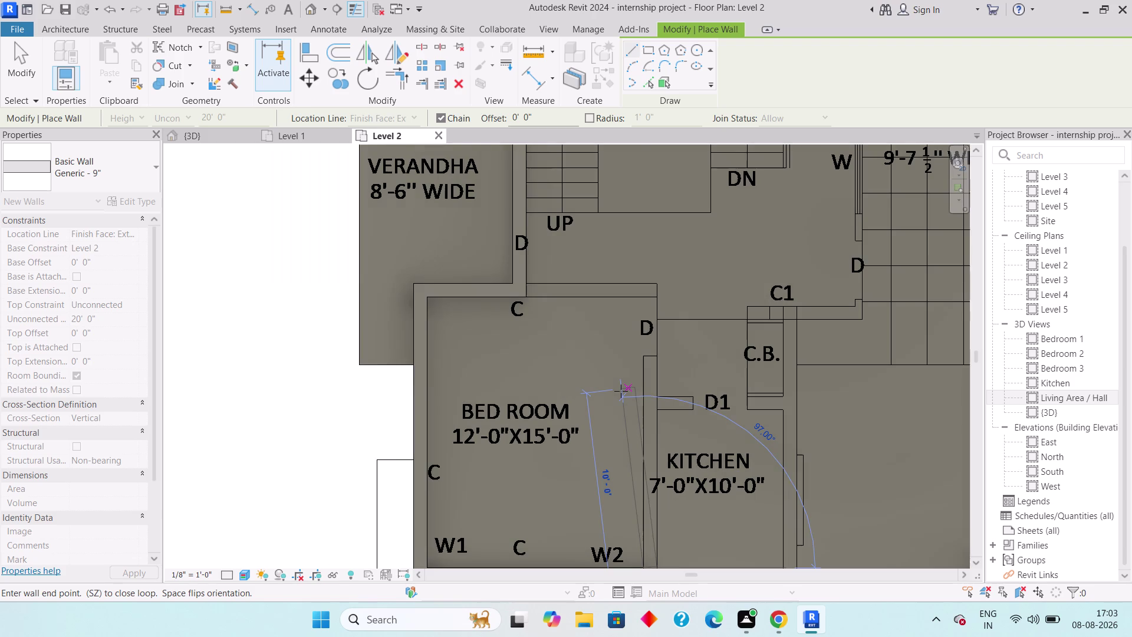
click(643, 300)
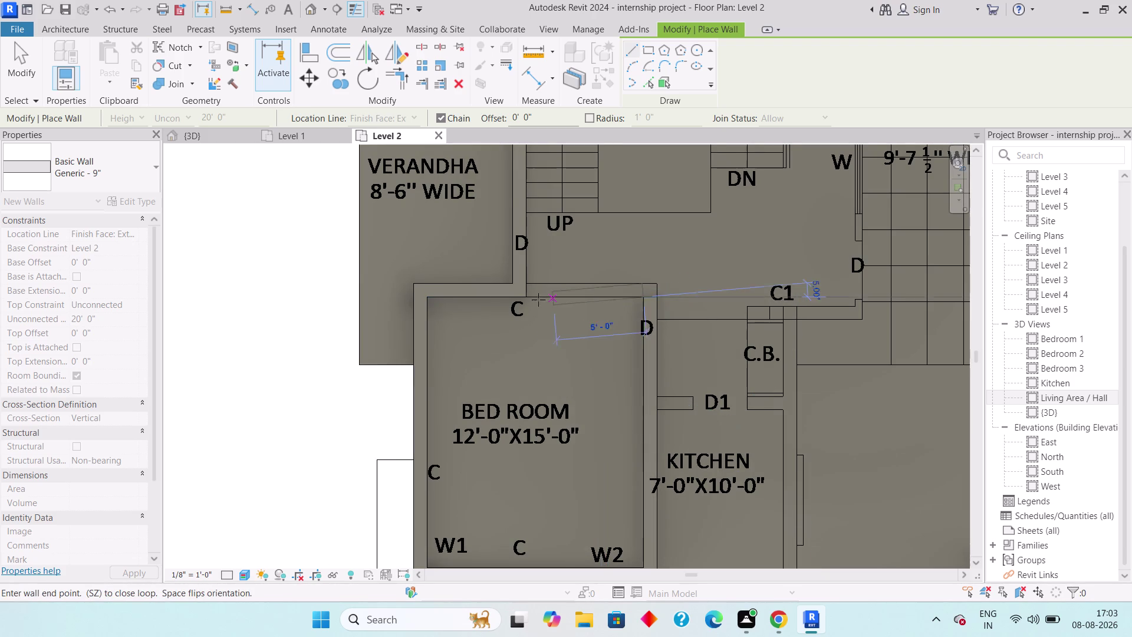
click(531, 296)
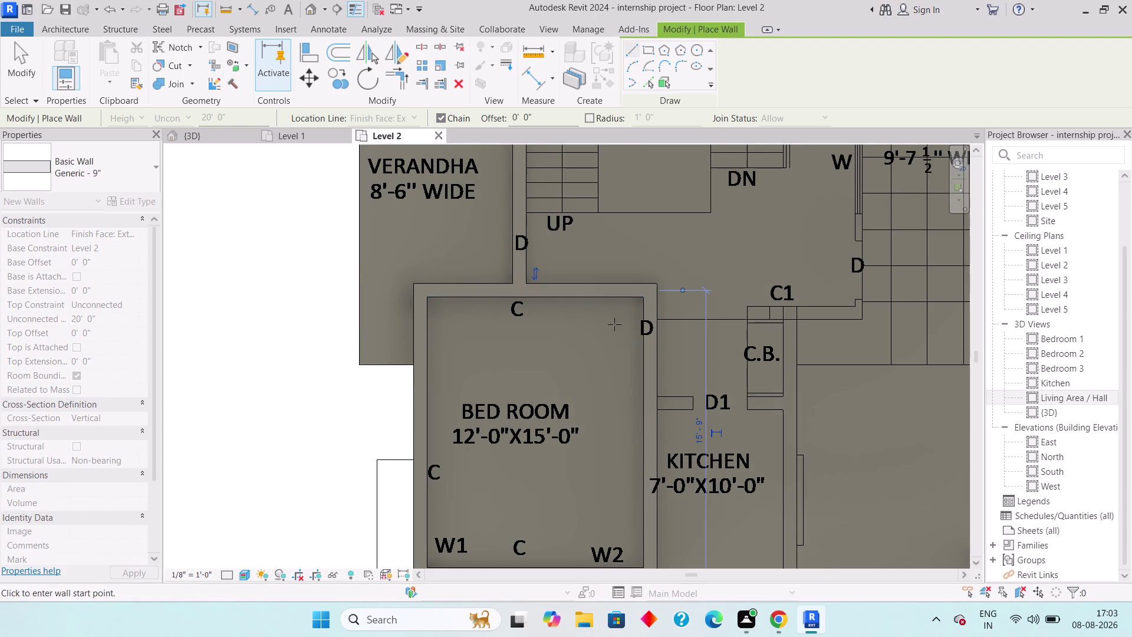
key(Escape)
Add short walls from near door D1 to the C.B. cabinet, and 4 feet right from C1.
click(658, 391)
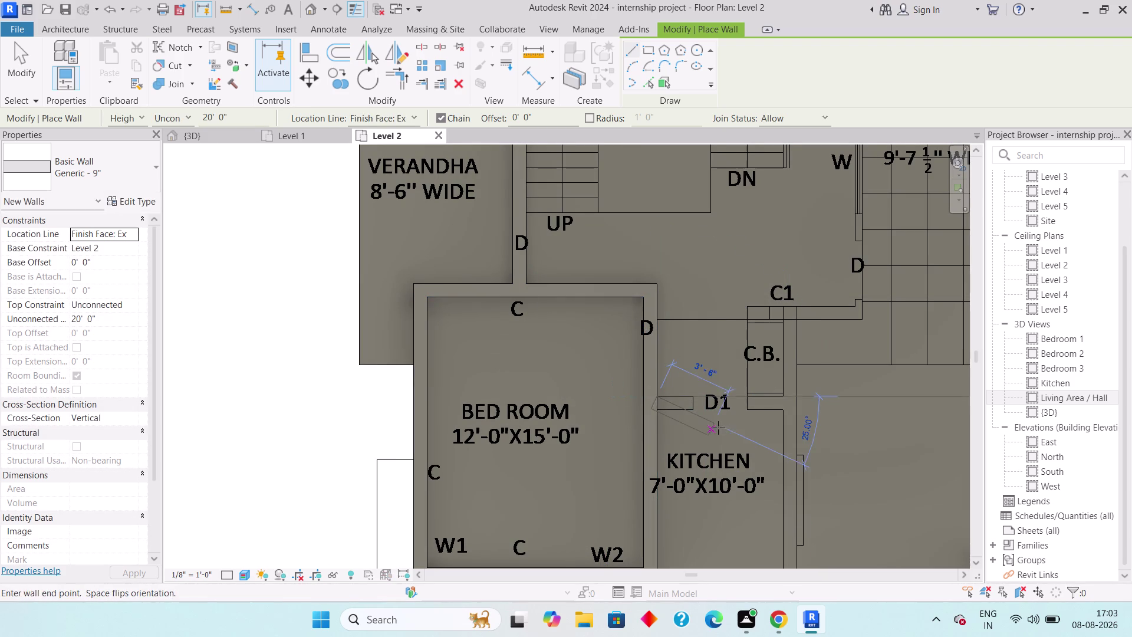
click(780, 396)
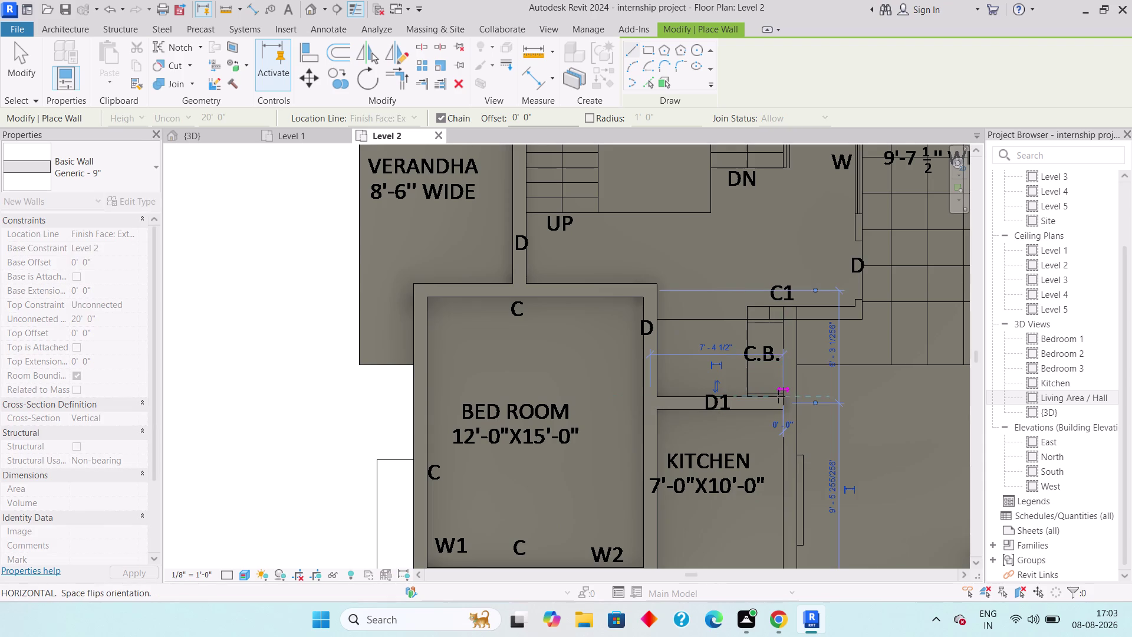
key(Escape)
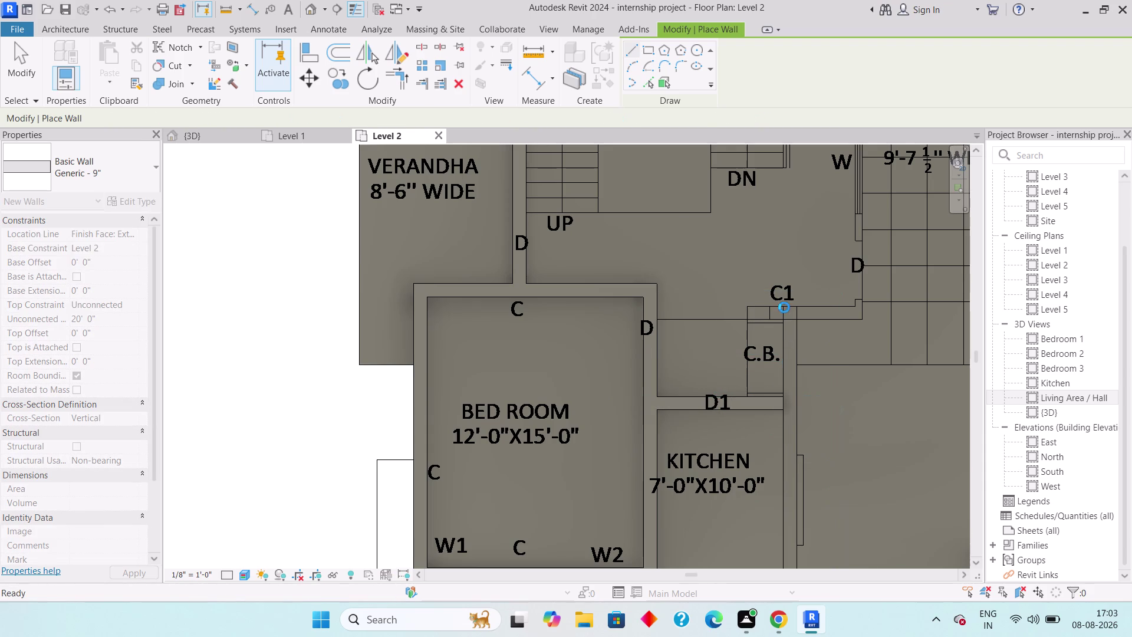
click(786, 307)
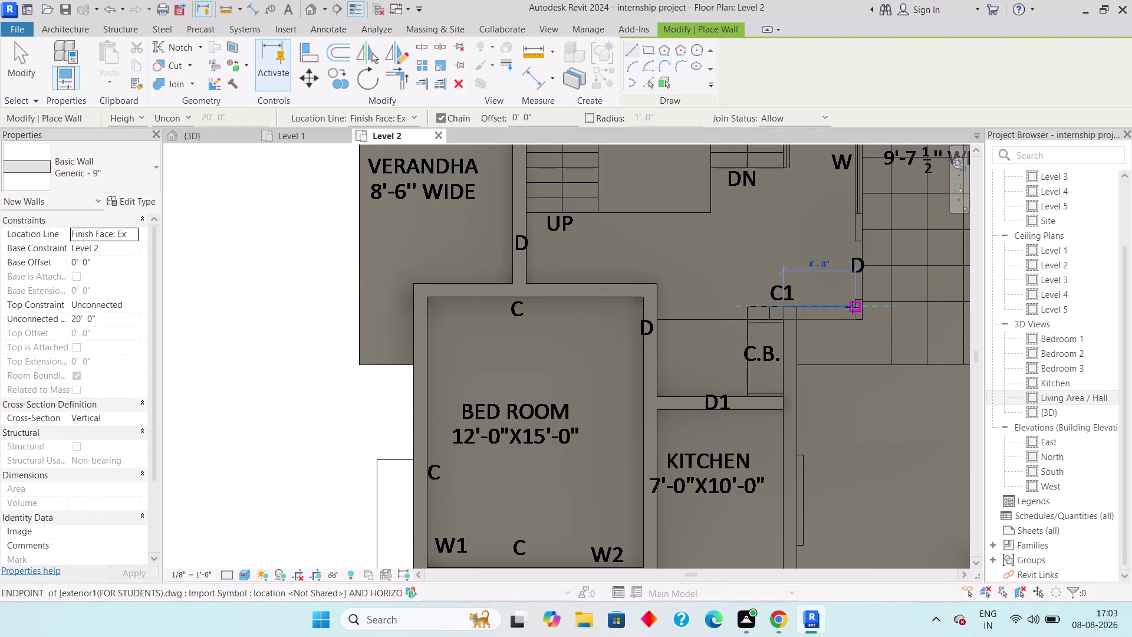
click(854, 306)
key(Escape)
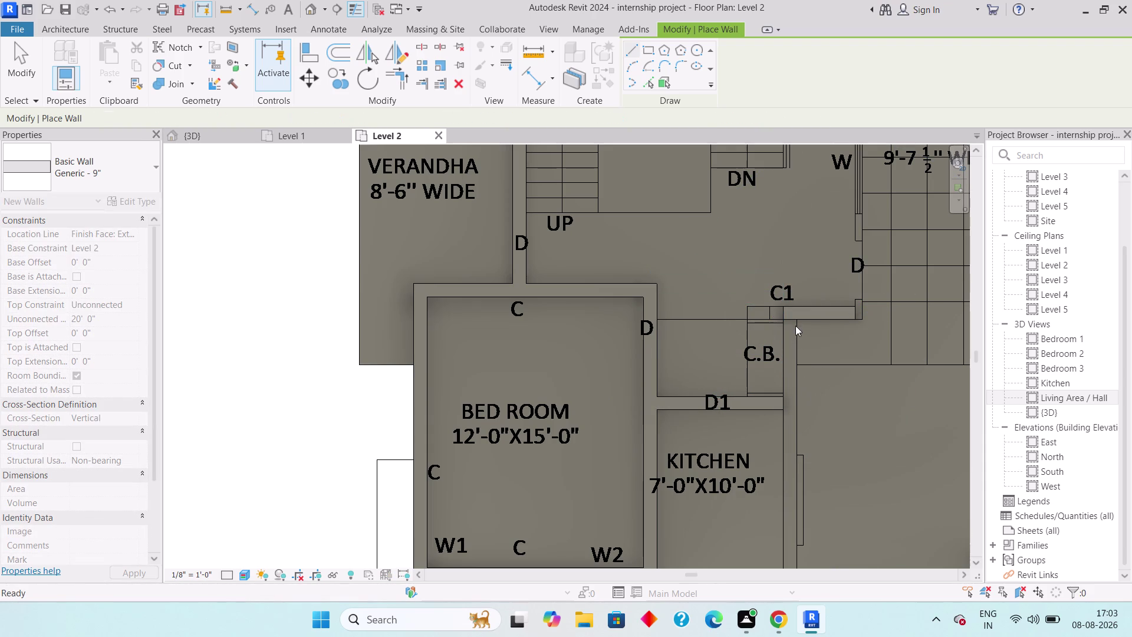
Draw a wall running down past C.B. to the kitchen's outer edge.
click(797, 319)
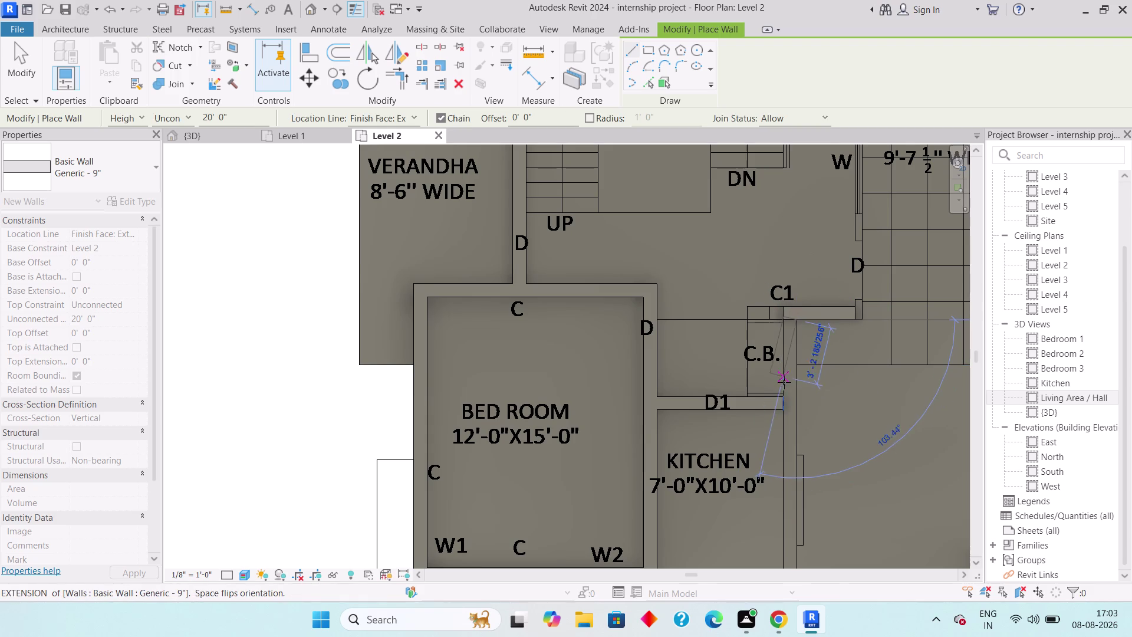
middle_drag(802, 420, 779, 227)
scroll(down, 3)
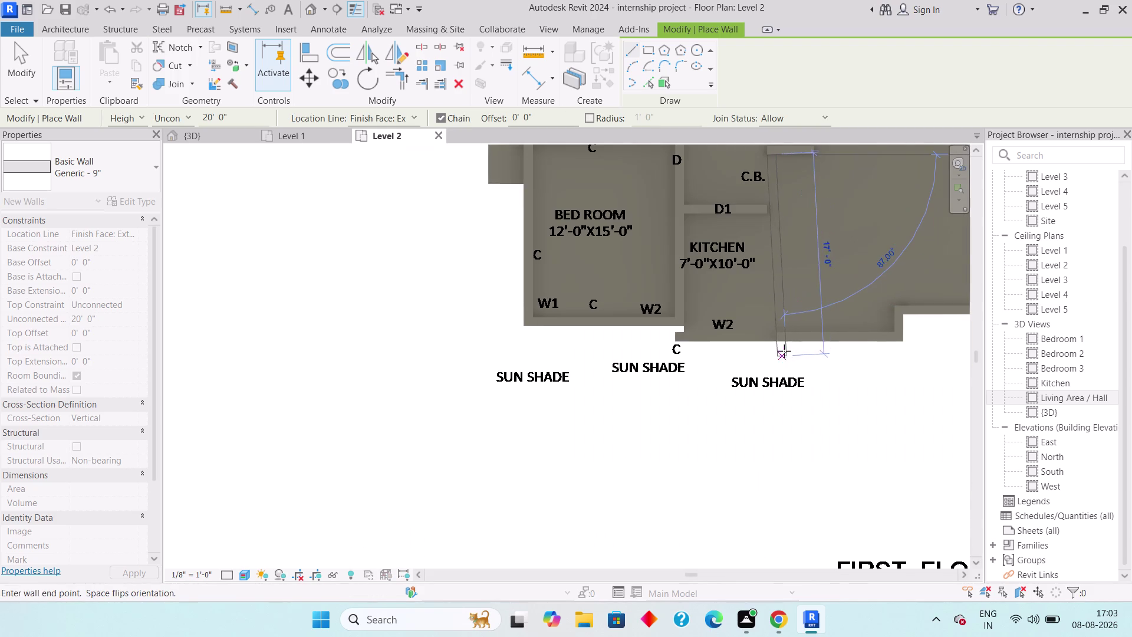
scroll(up, 3)
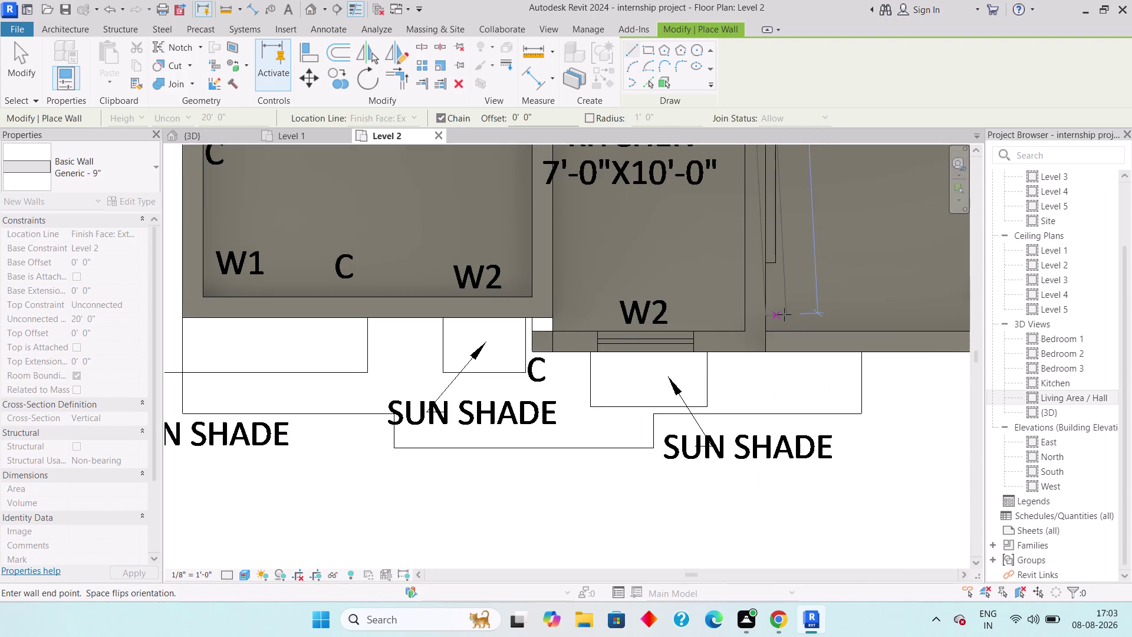
click(766, 334)
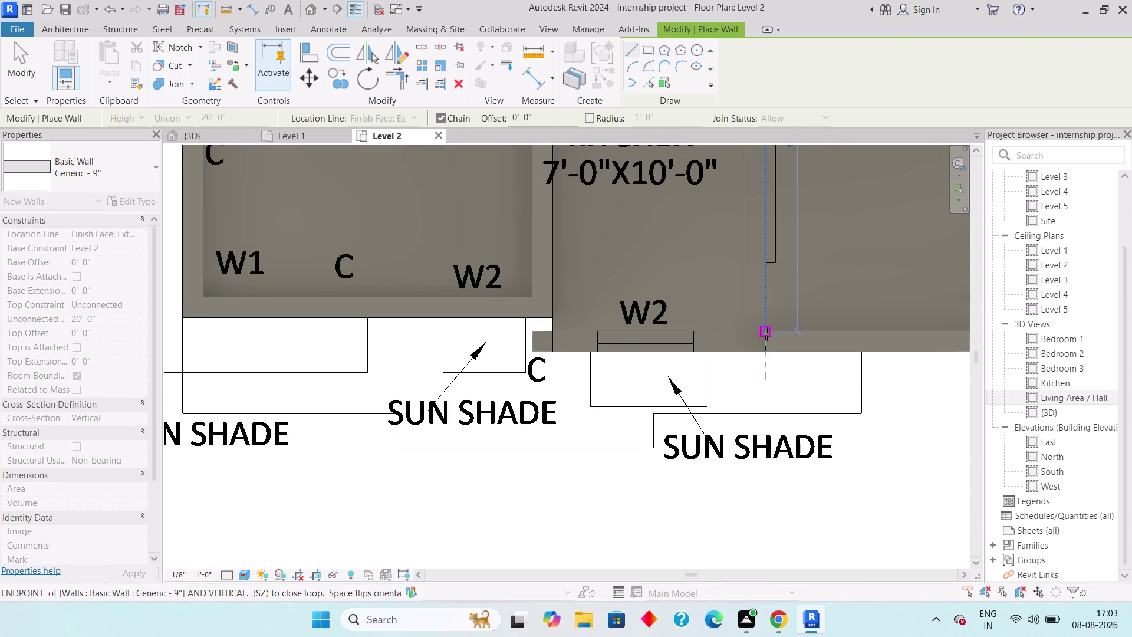
key(Escape)
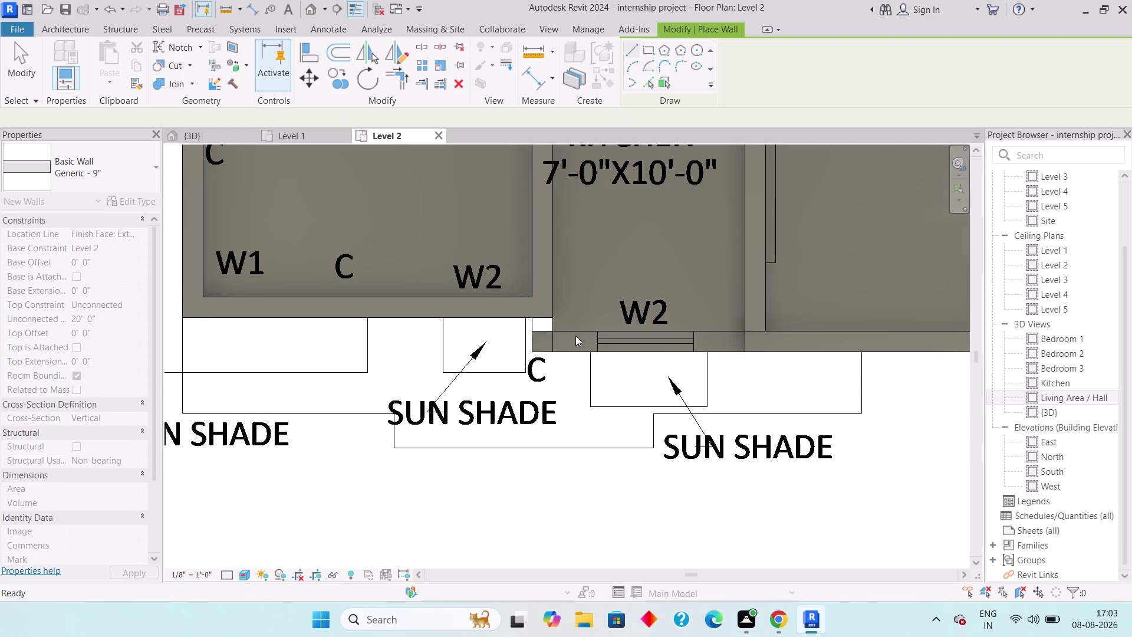
Draw a wall along the kitchen's W2 edge to its left corner, then stop placing walls.
click(742, 328)
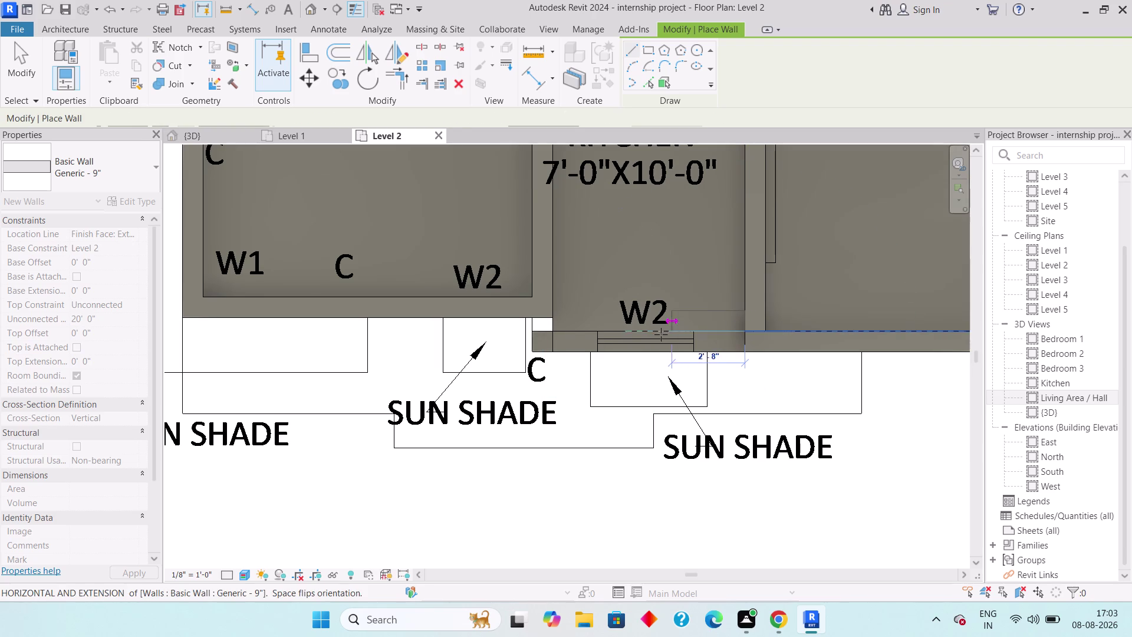
key(space)
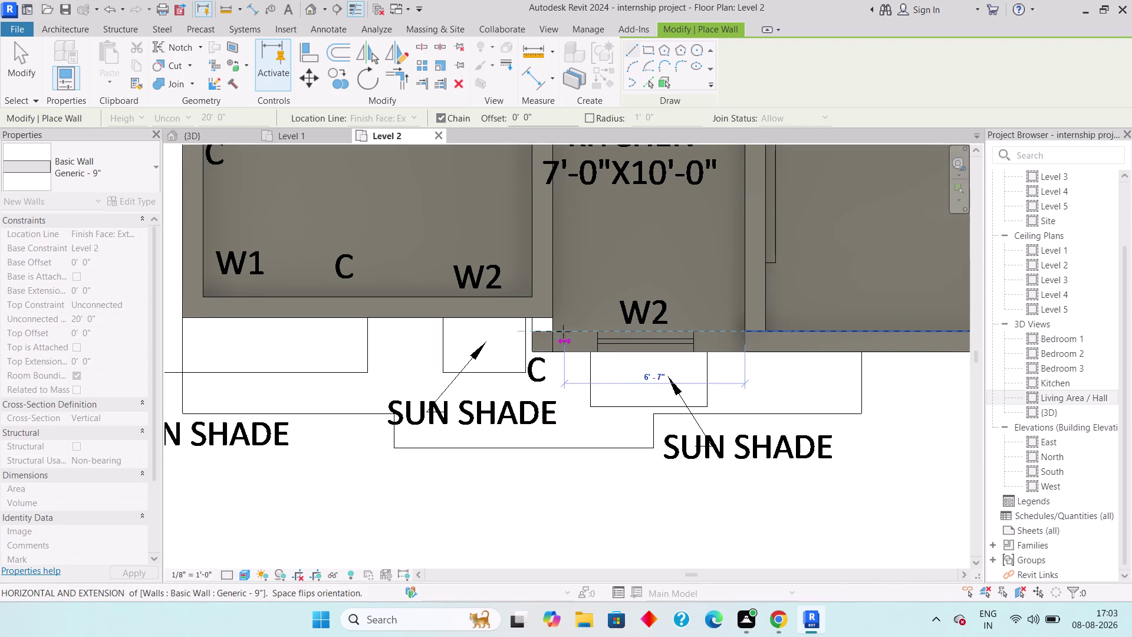
click(554, 330)
click(553, 320)
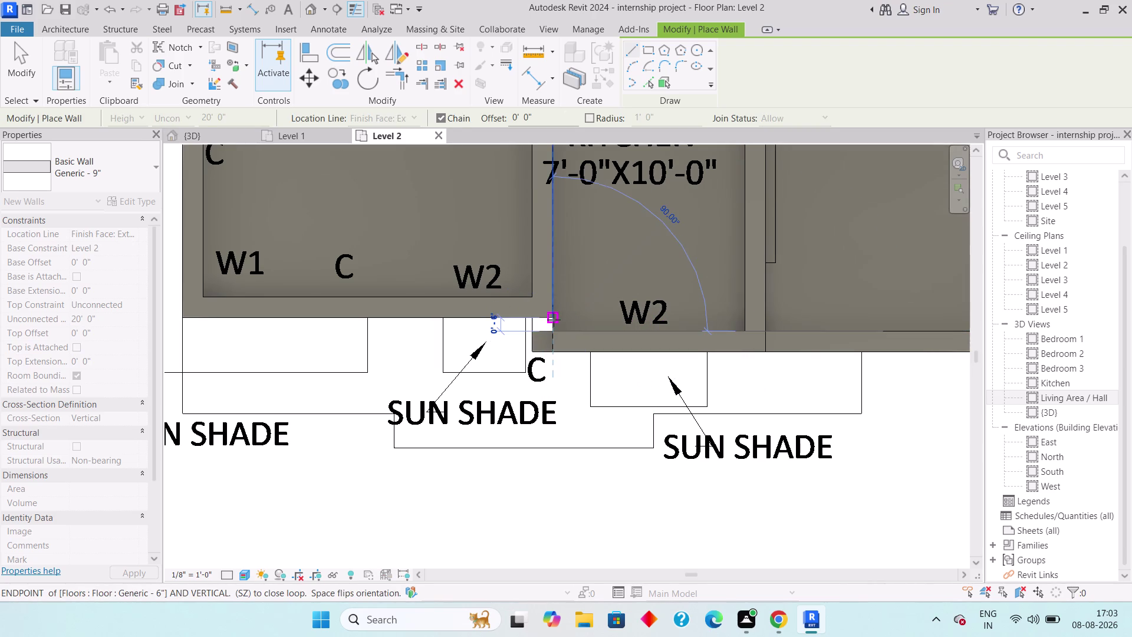
key(Escape)
key(Escape)
scroll(down, 3)
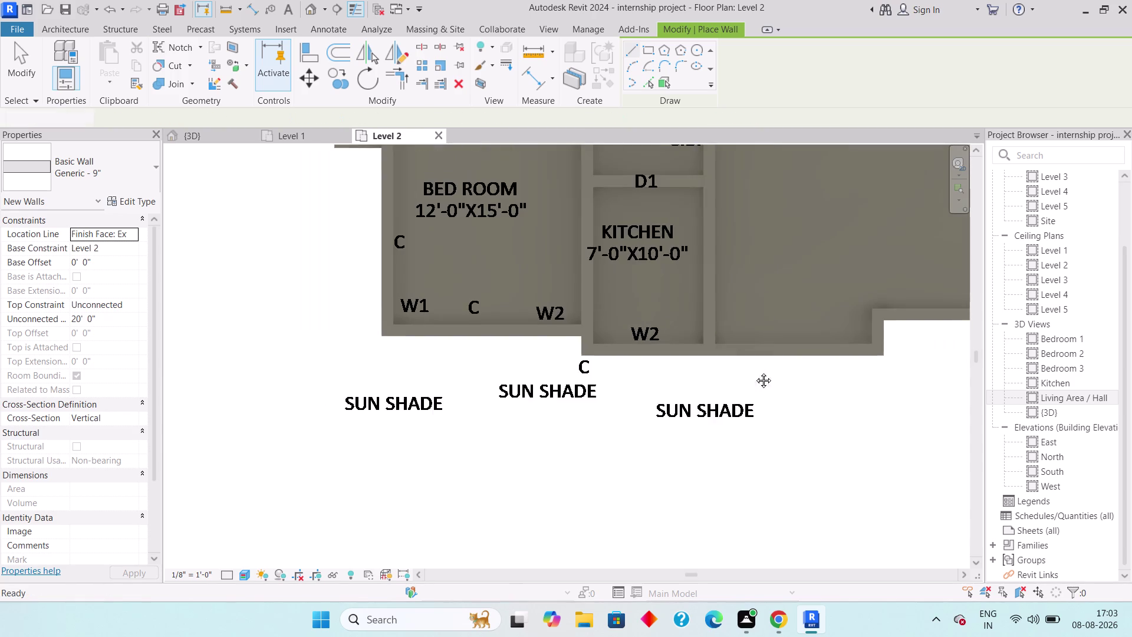
Pan across the Level 2 plan to center the toilet and verandah area.
middle_drag(755, 372, 530, 373)
scroll(down, 3)
scroll(down, 3)
middle_drag(861, 375, 683, 398)
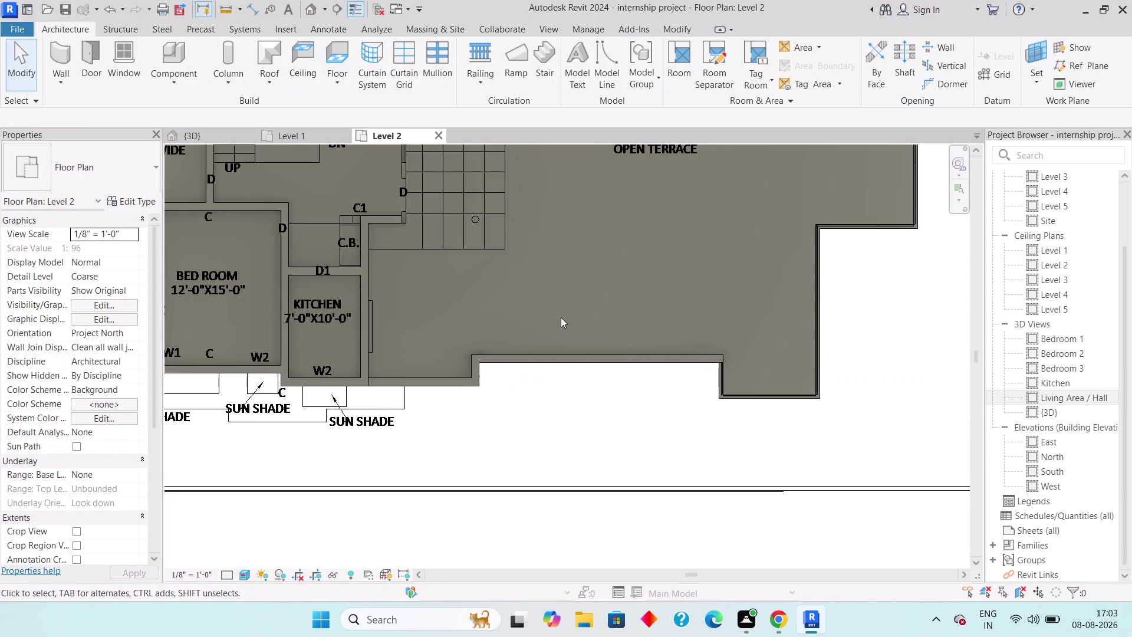
middle_drag(505, 298, 543, 460)
middle_drag(438, 416, 440, 416)
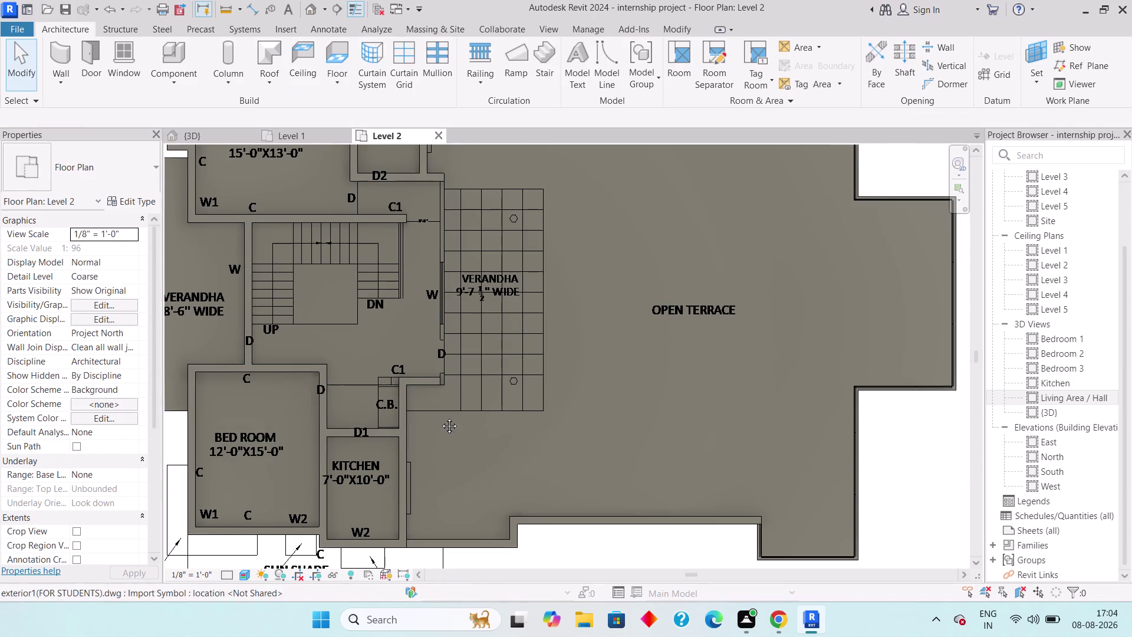
middle_drag(440, 416, 527, 453)
scroll(up, 3)
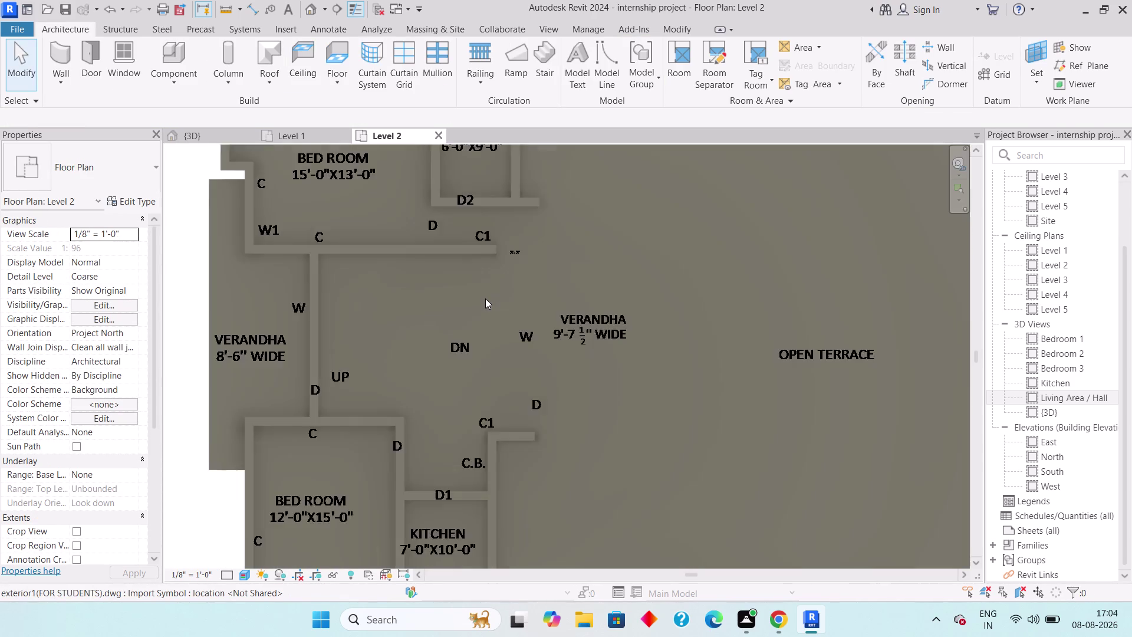
scroll(up, 3)
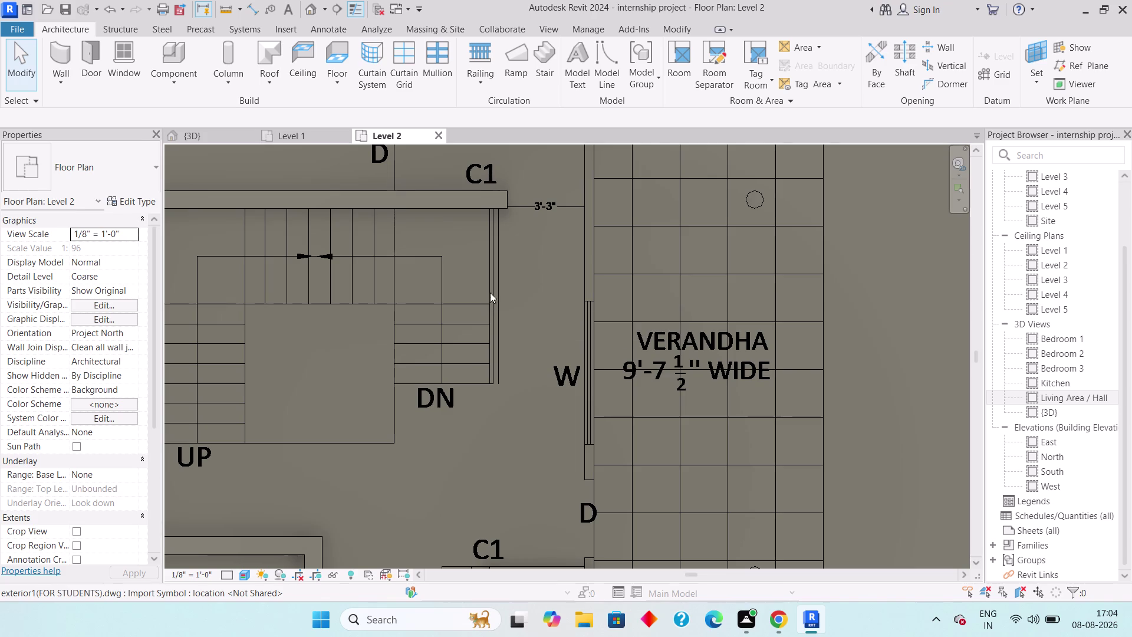
middle_drag(527, 304, 546, 306)
middle_drag(547, 317, 518, 426)
scroll(down, 3)
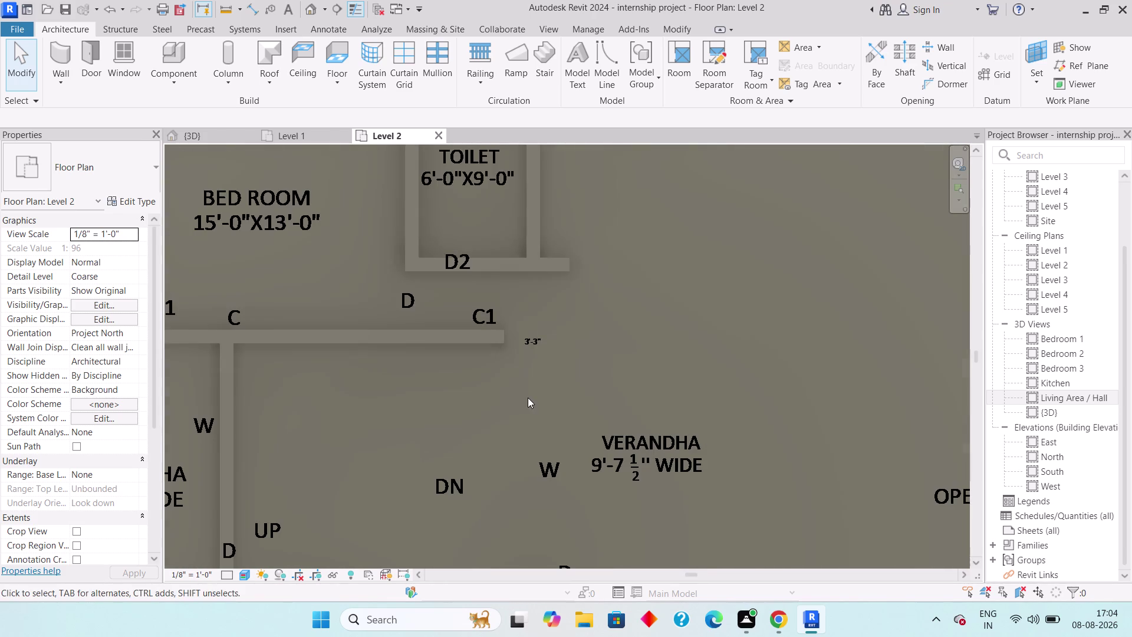
Start the architectural wall command and show the list of wall types.
click(53, 81)
click(95, 112)
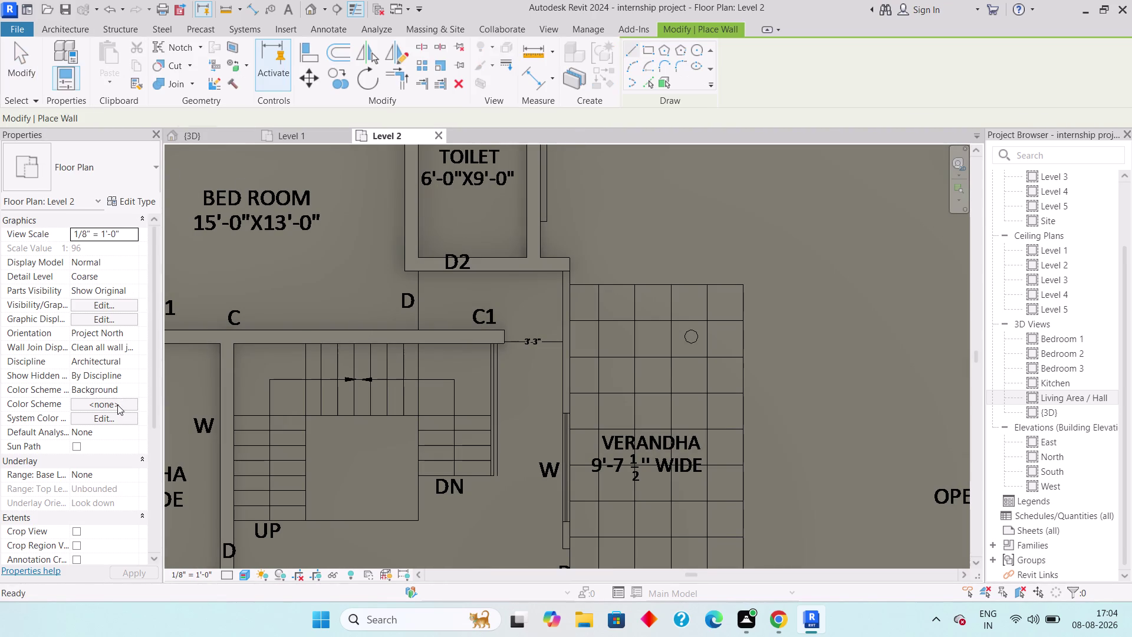
click(111, 178)
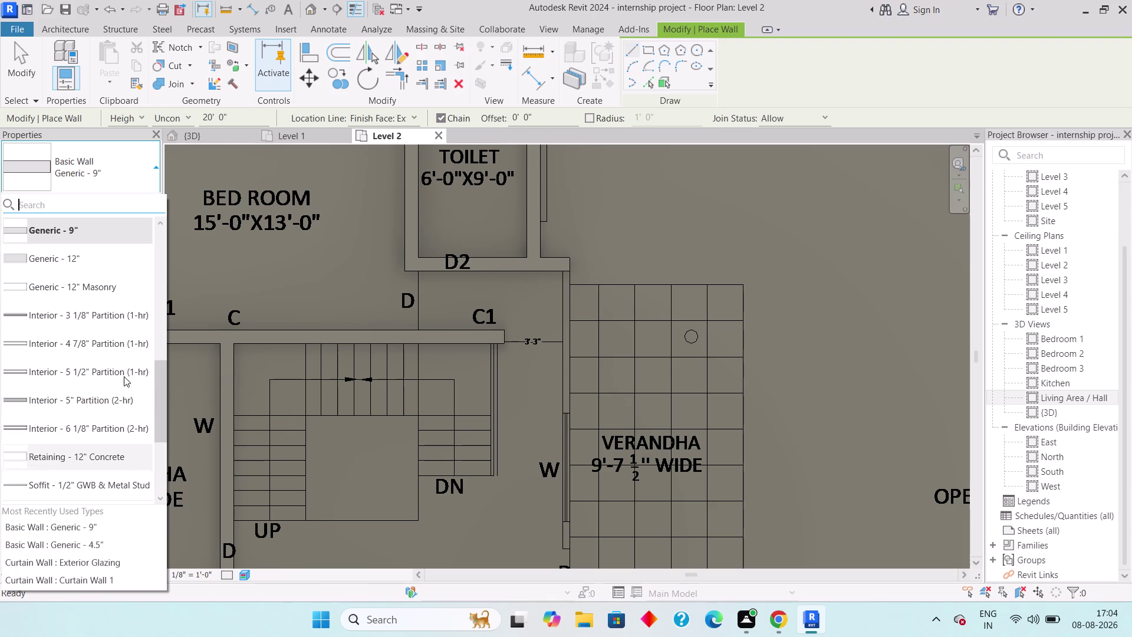
Draw a Generic - 4.5" wall from the toilet's D2 corner down to the lower C1.
scroll(up, 3)
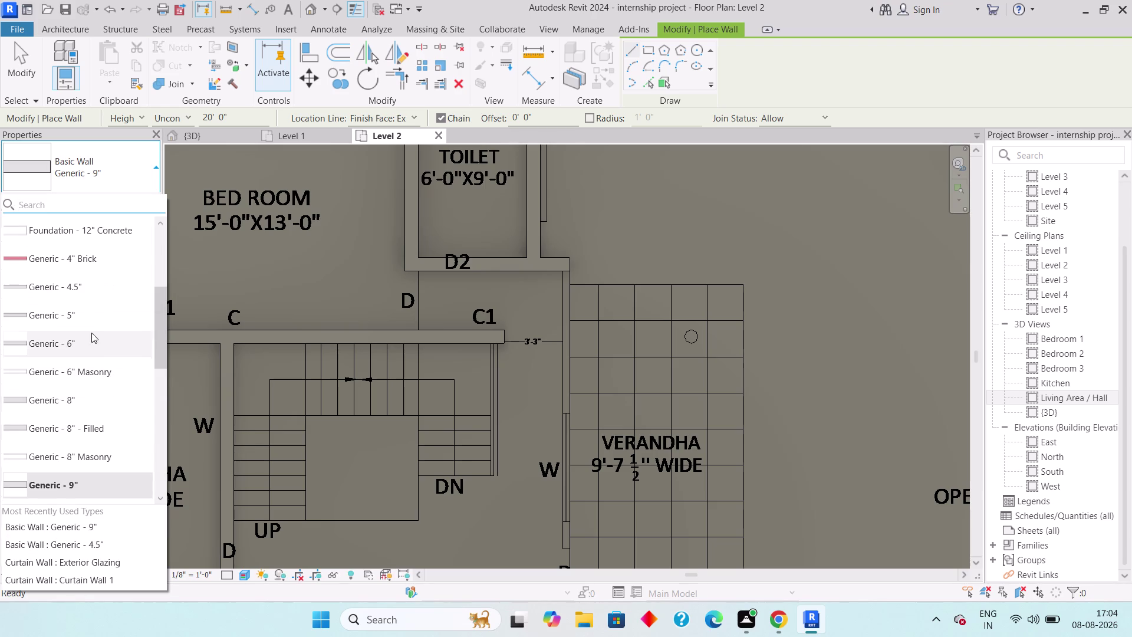
click(86, 292)
click(569, 271)
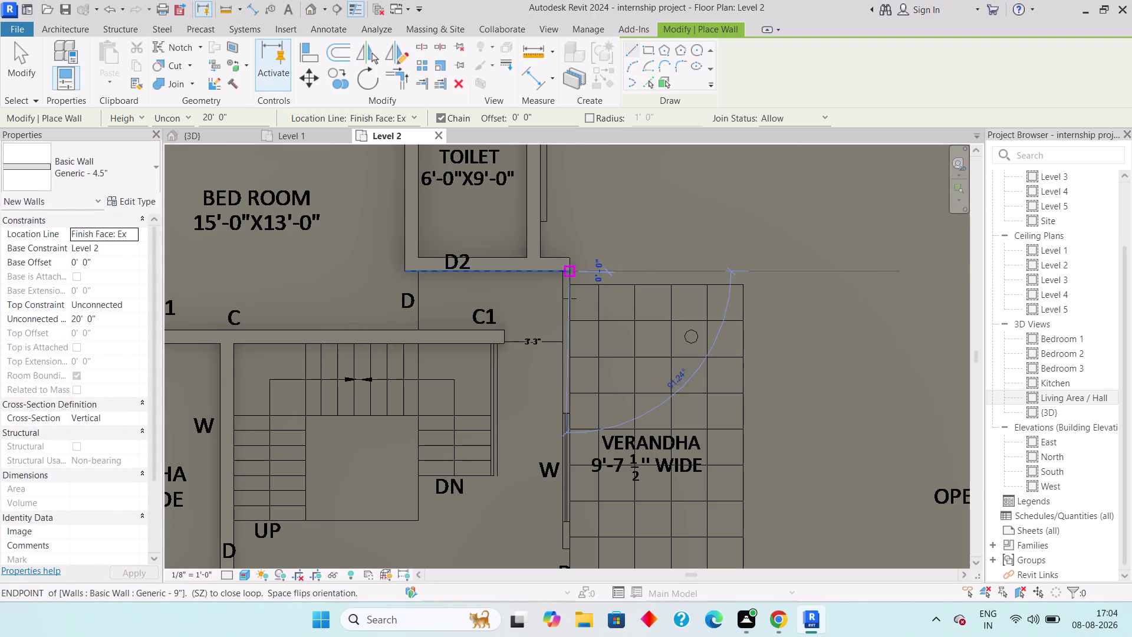
middle_drag(571, 390, 566, 148)
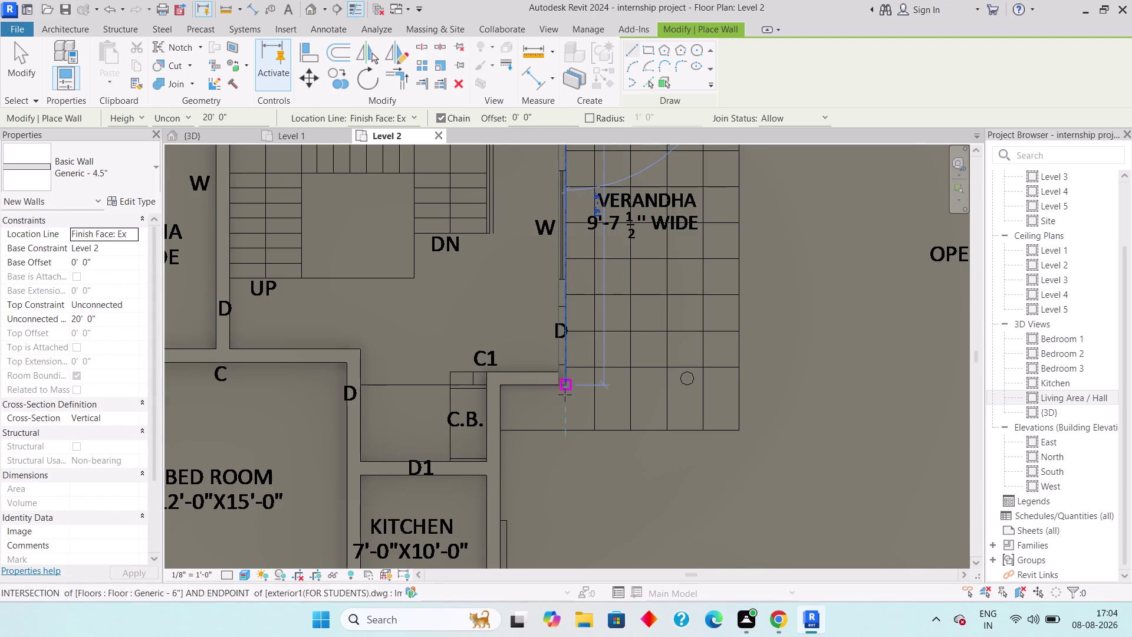
click(565, 386)
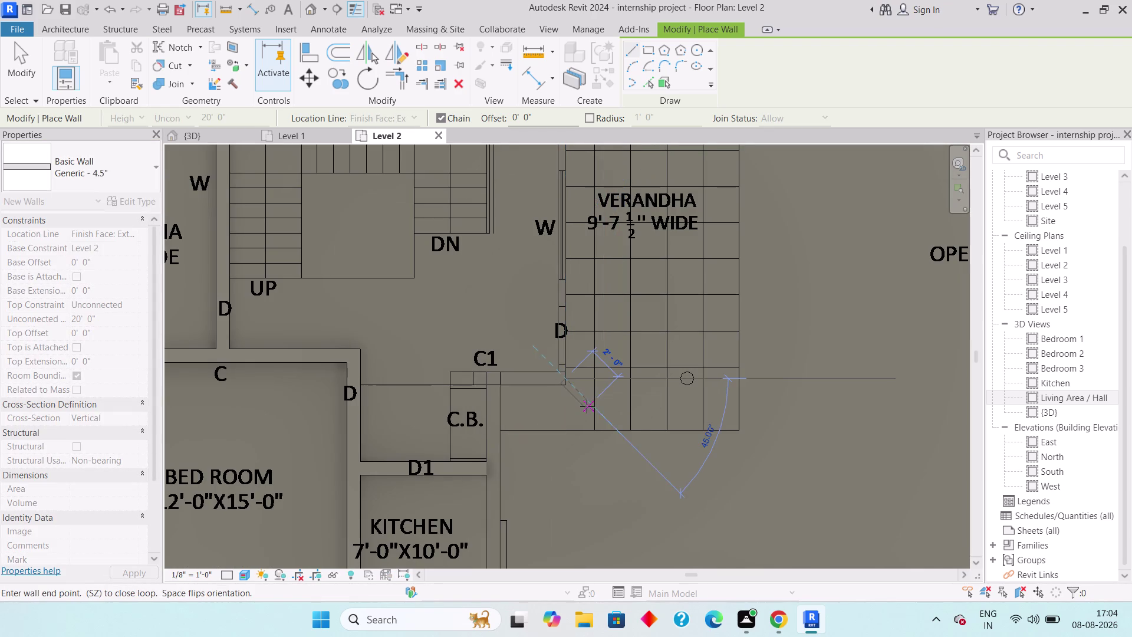
key(Escape)
Draw a thin wall from below the upper C1 wall down beside the DN stair.
middle_drag(782, 438, 717, 439)
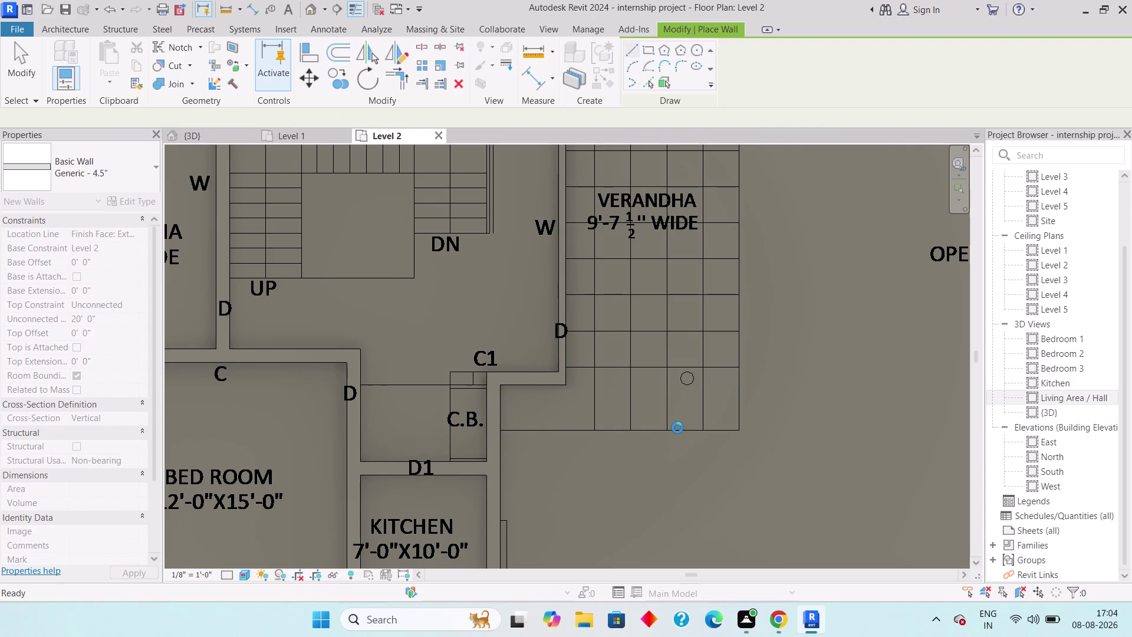
middle_drag(717, 440, 524, 402)
scroll(down, 3)
middle_drag(460, 320, 530, 423)
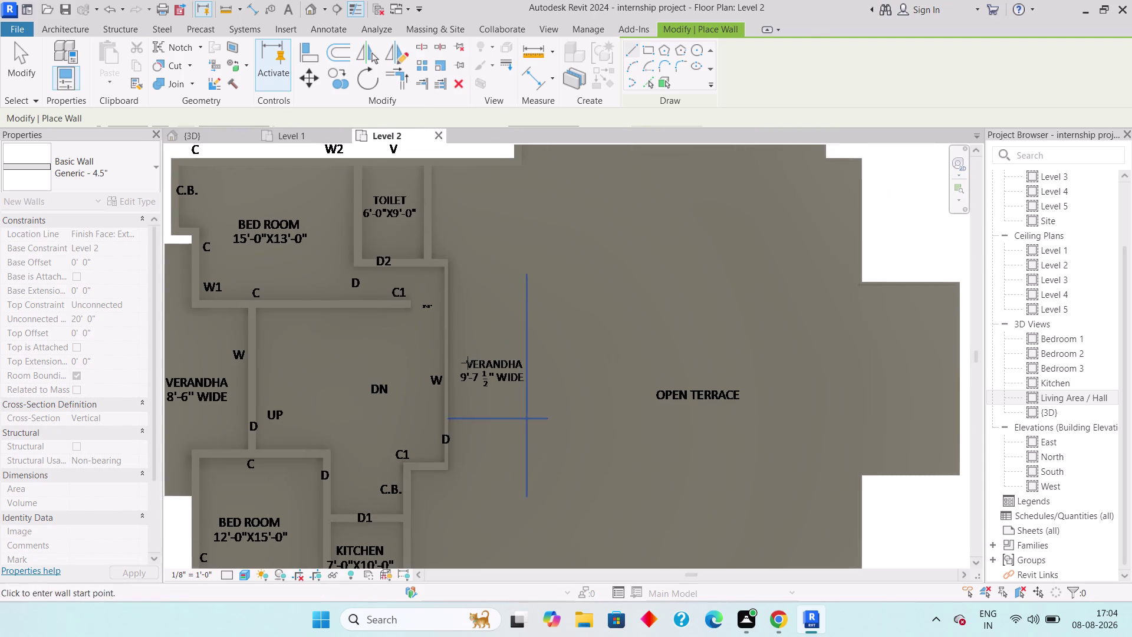
scroll(up, 3)
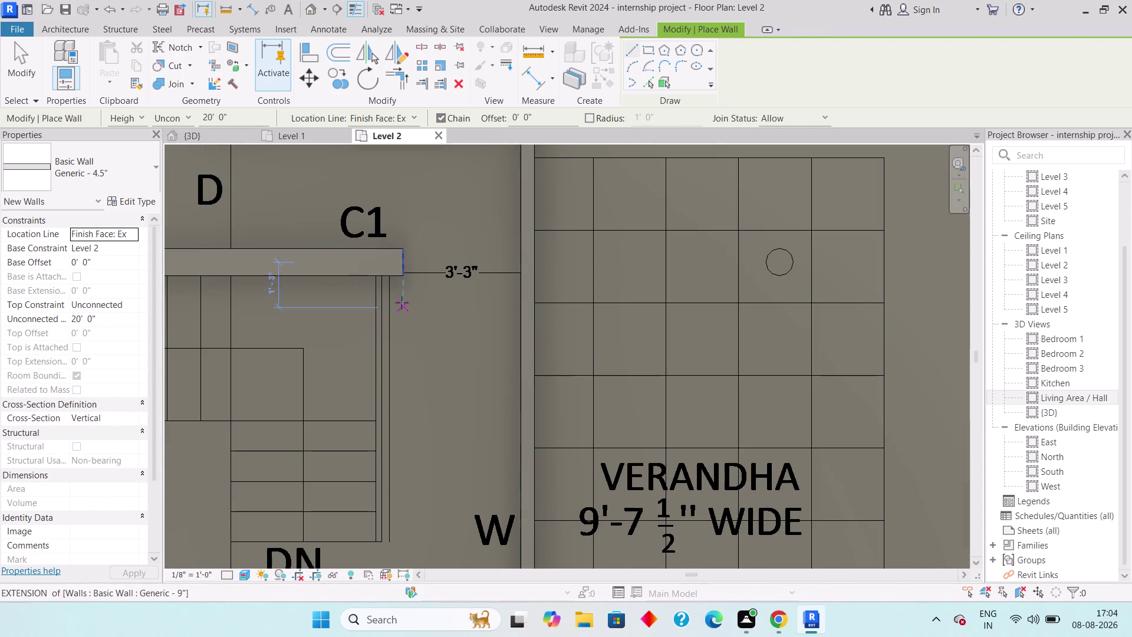
click(390, 279)
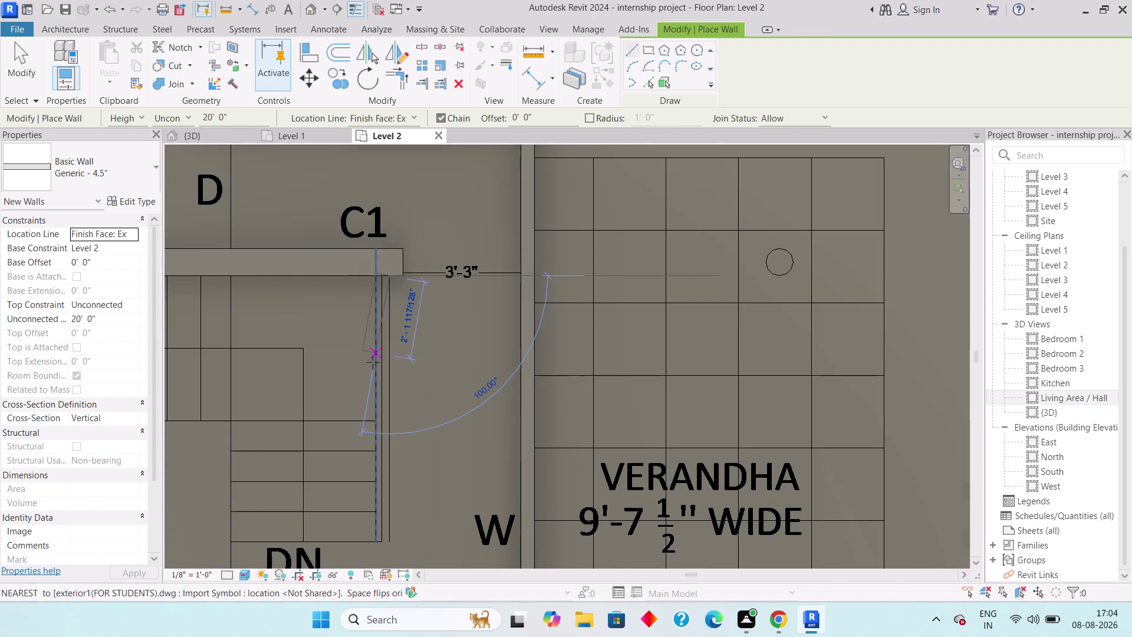
middle_drag(395, 382, 407, 185)
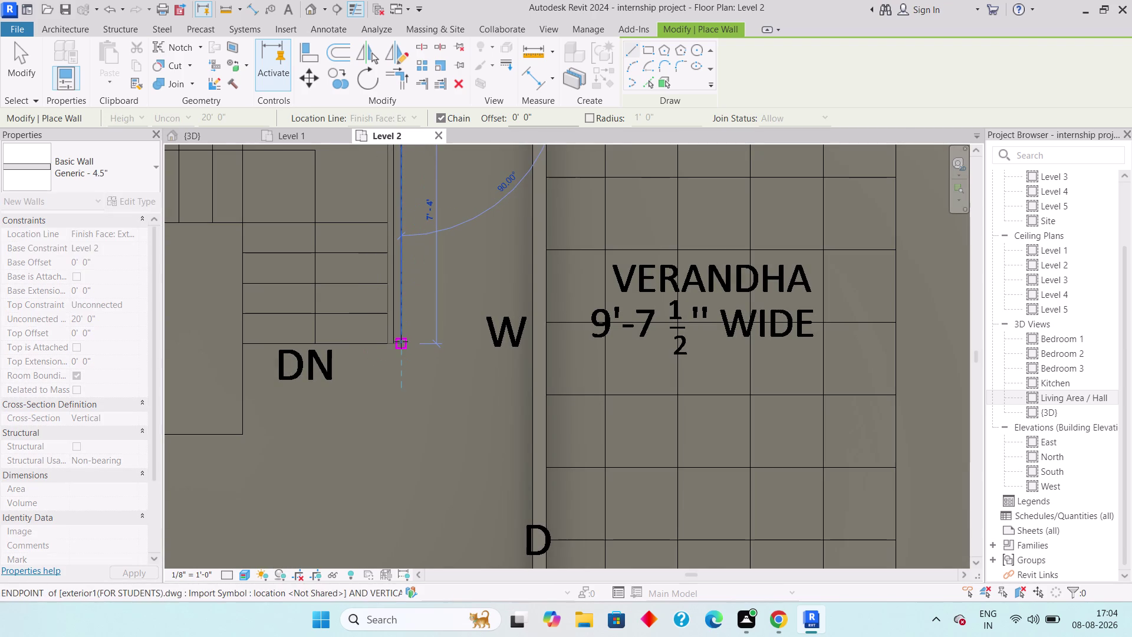
click(401, 341)
key(Escape)
Survey the terrace and staircase, then exit wall placement to view both verandahs.
scroll(down, 3)
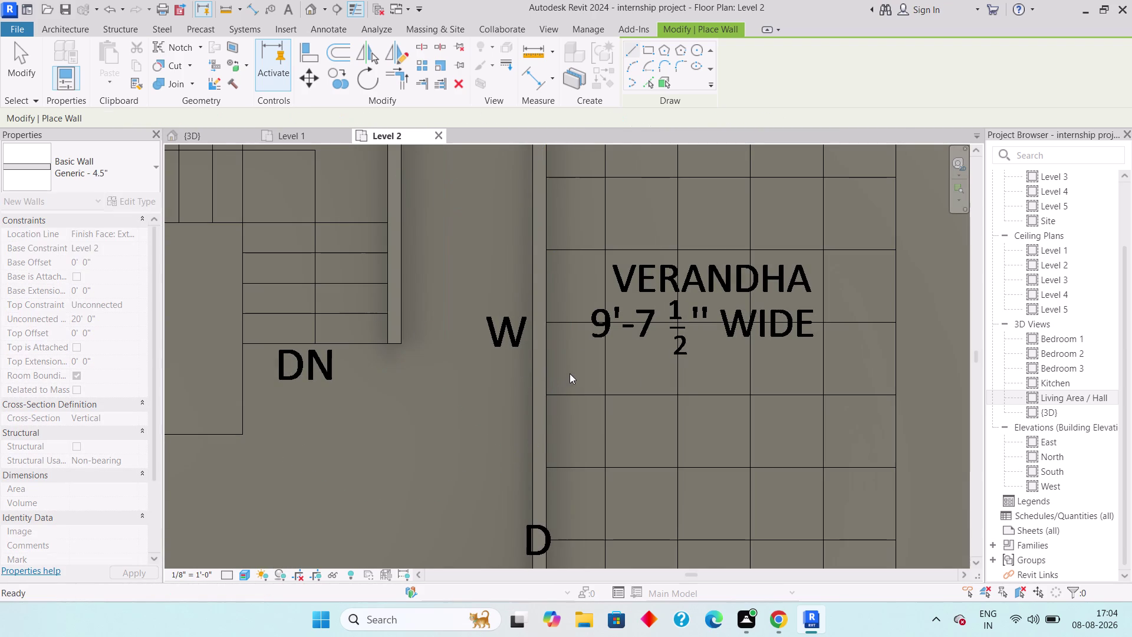
middle_drag(666, 378, 421, 410)
scroll(down, 3)
scroll(down, 3)
middle_drag(586, 377, 528, 367)
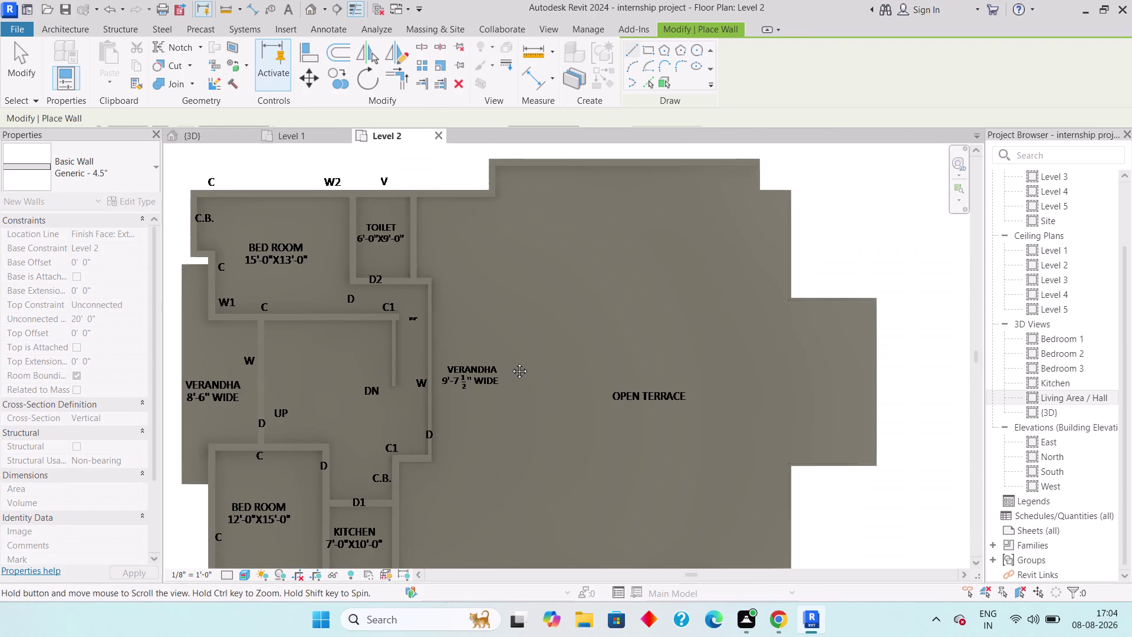
middle_drag(528, 368, 507, 360)
scroll(down, 3)
middle_drag(522, 435, 515, 417)
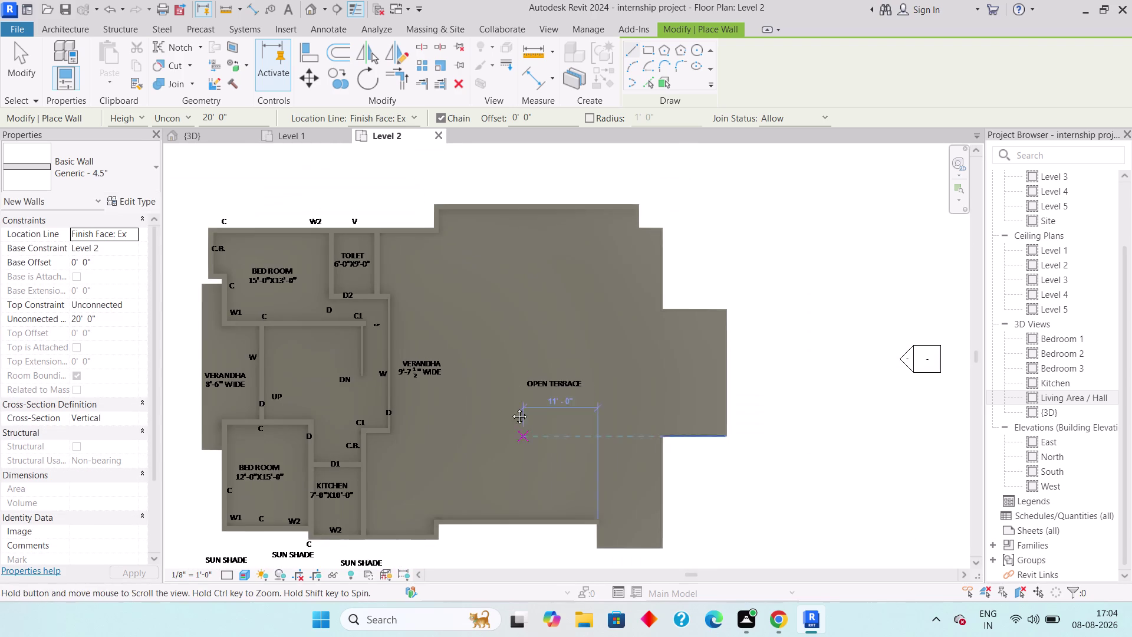
middle_drag(515, 417, 503, 384)
scroll(up, 3)
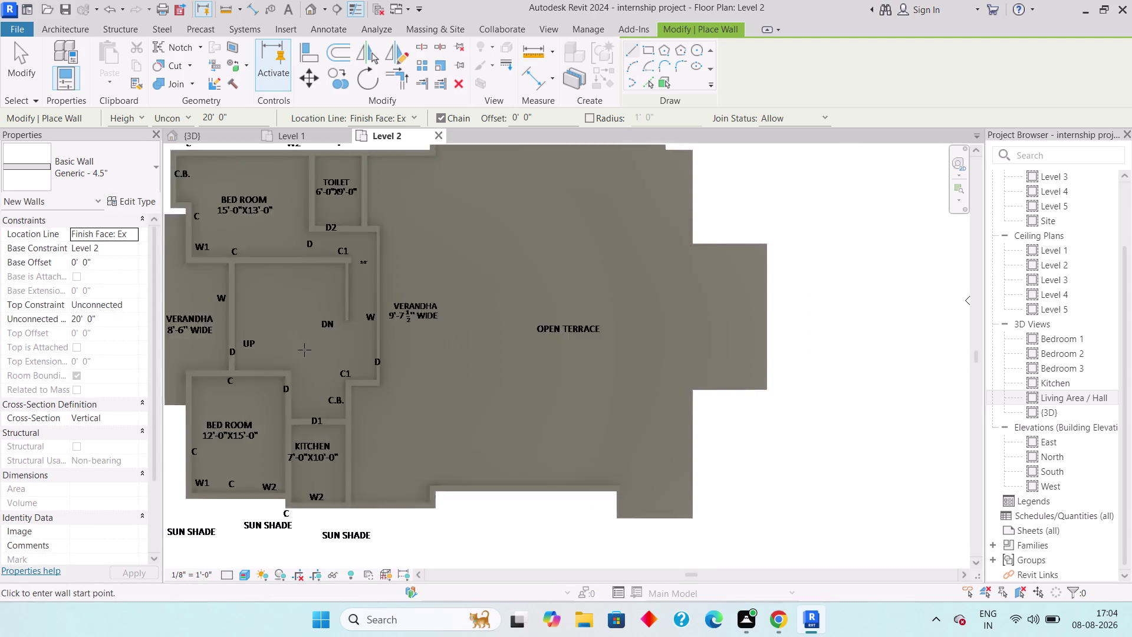
middle_drag(297, 333, 368, 359)
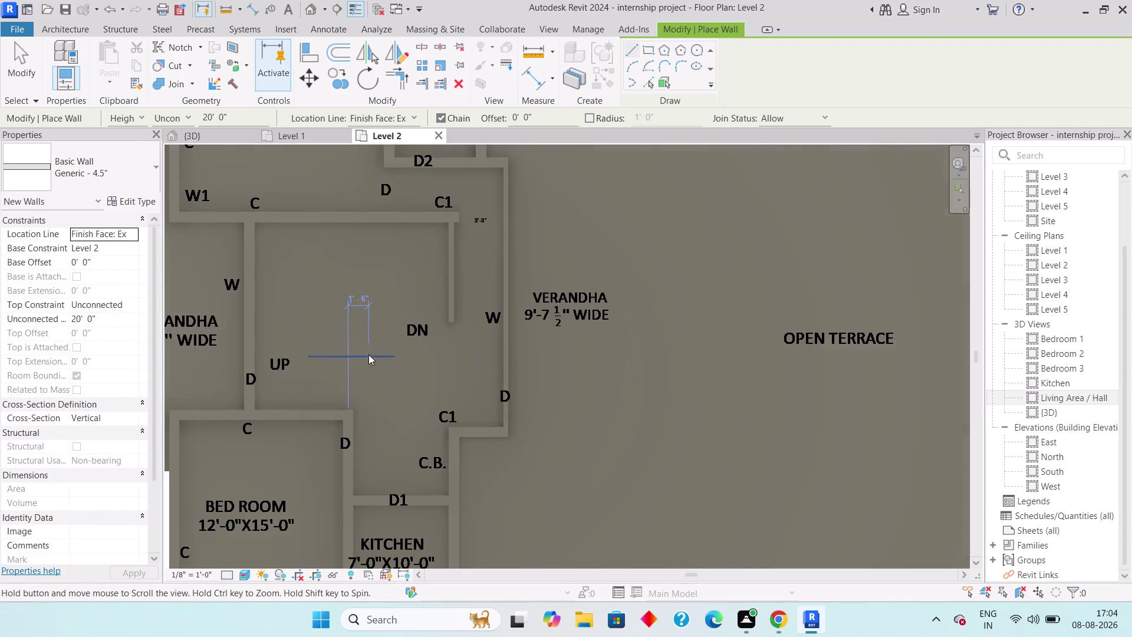
key(Escape)
key(Escape)
middle_drag(392, 338, 483, 328)
scroll(down, 3)
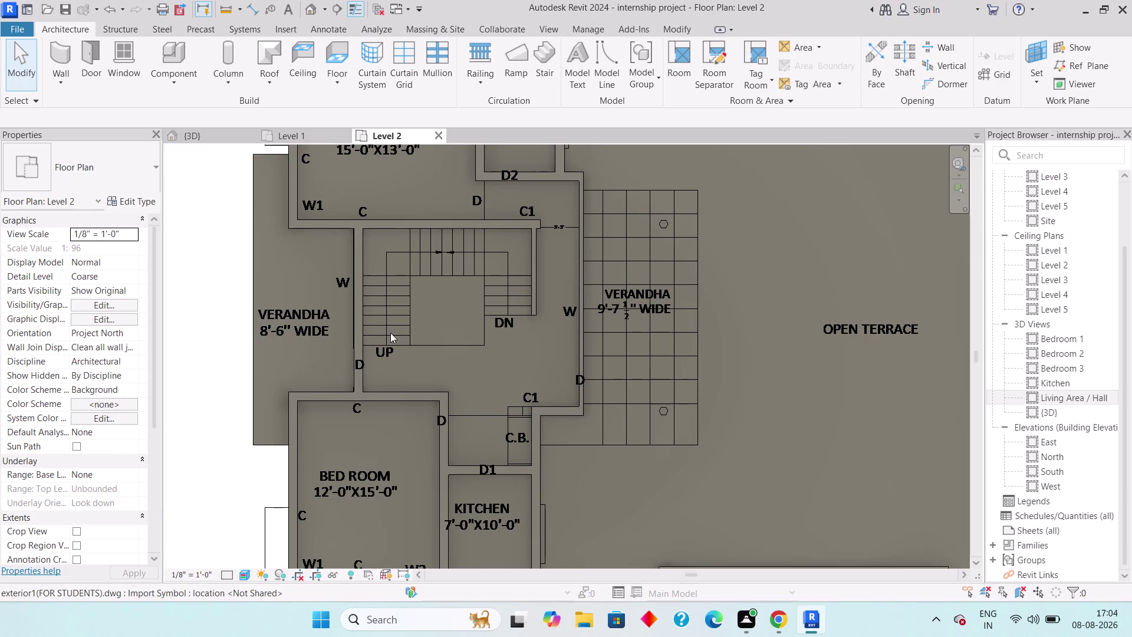
Start a new wall near the bedroom's outer corner using the Curtain Wall: Storefront type.
scroll(down, 3)
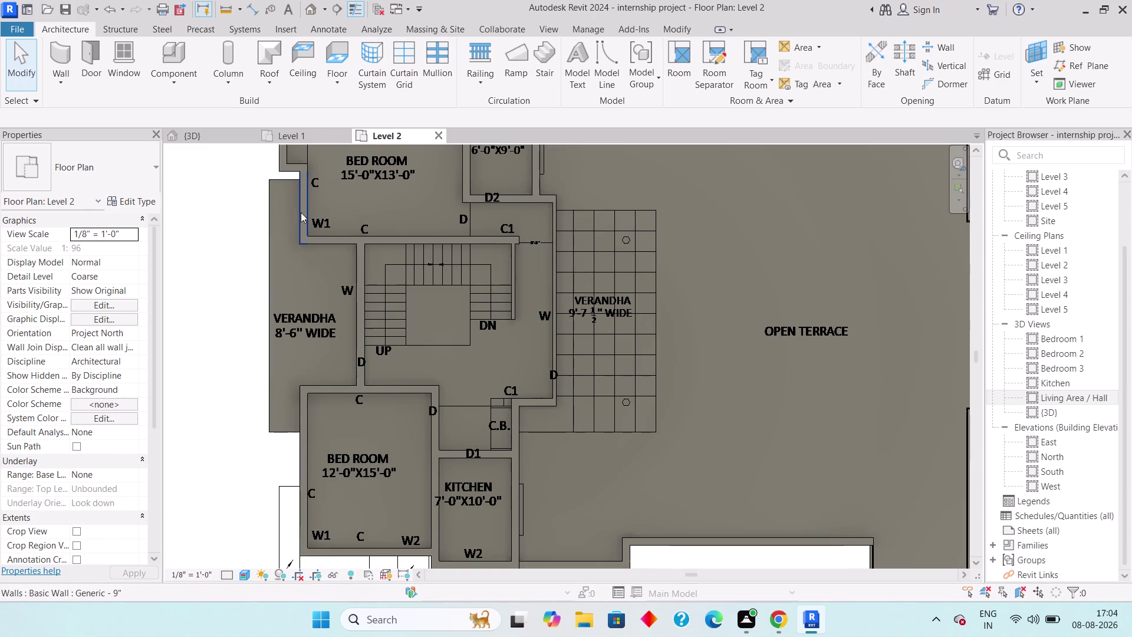
scroll(up, 3)
middle_drag(281, 203, 297, 232)
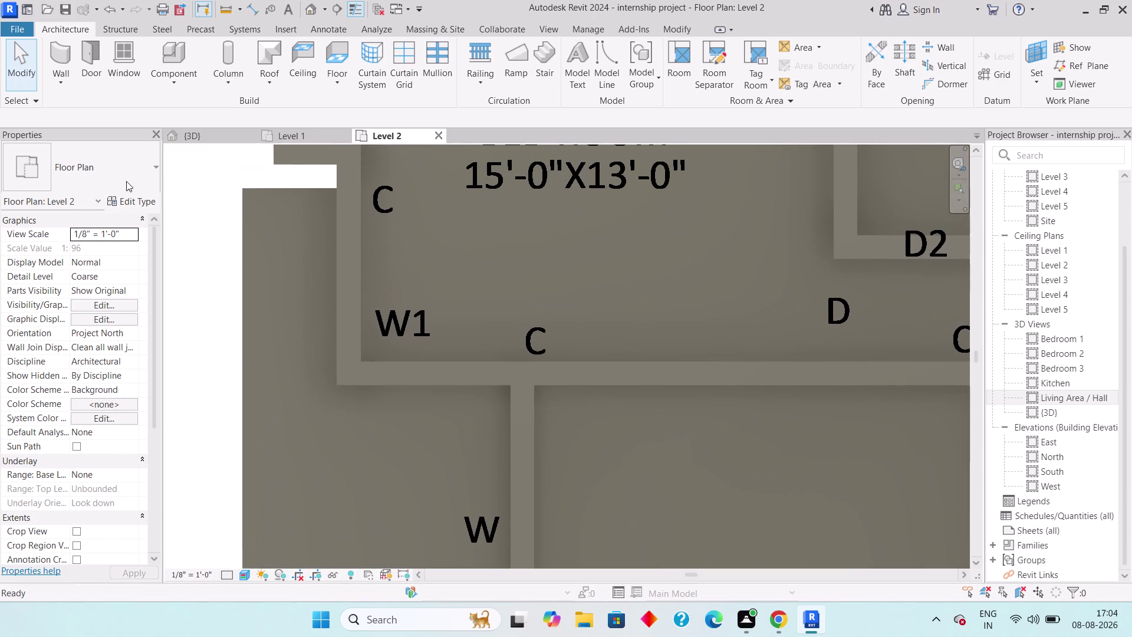
click(64, 81)
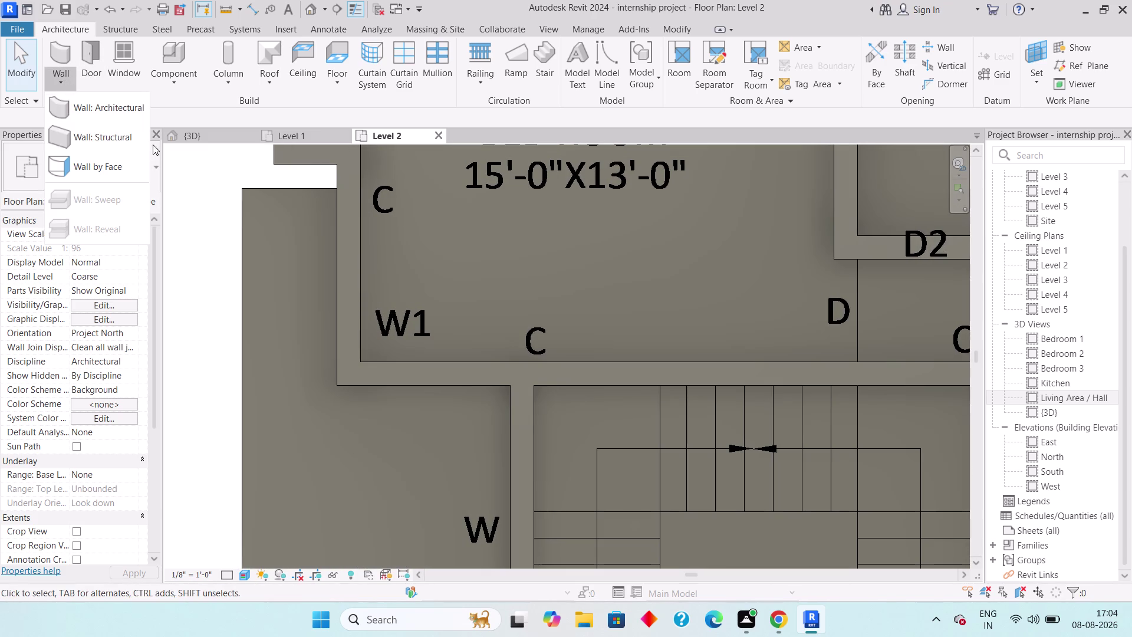
click(119, 111)
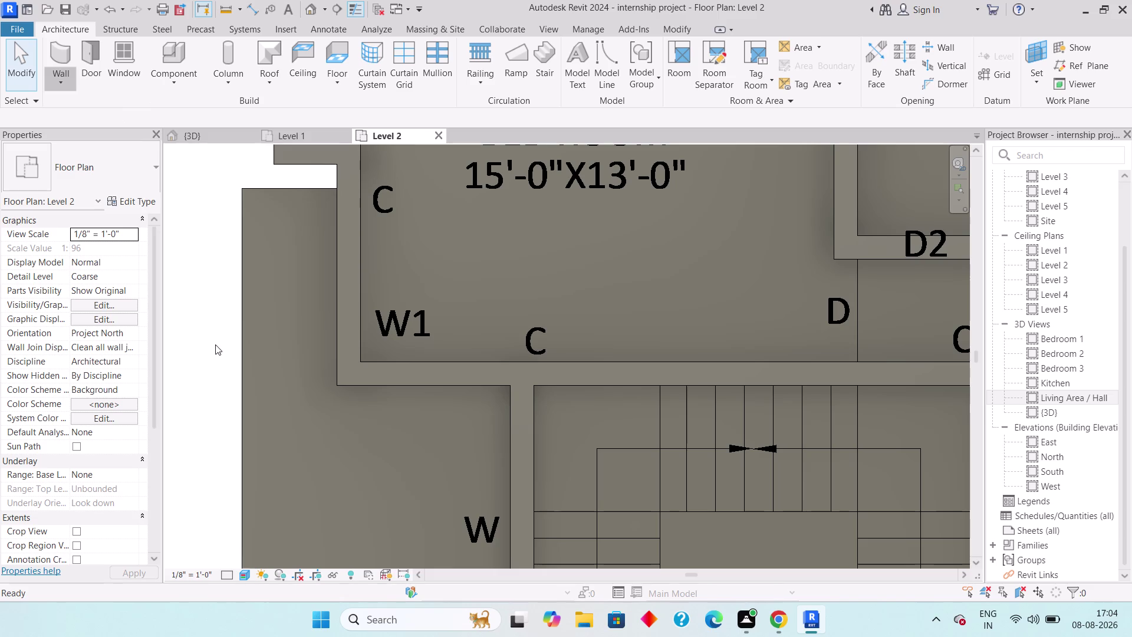
click(122, 163)
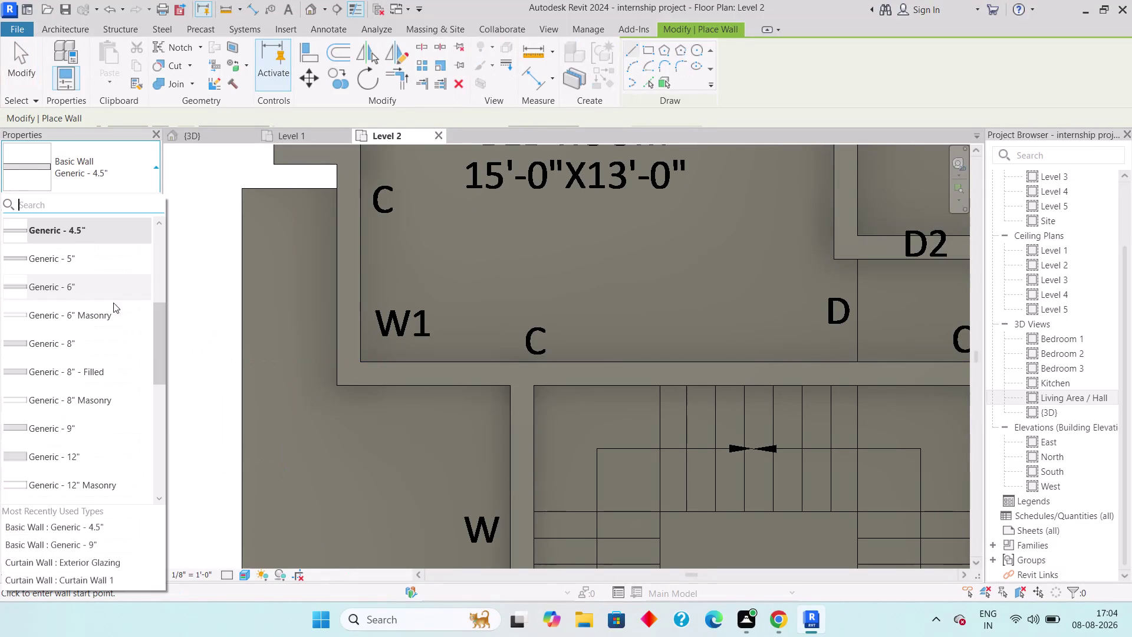
scroll(down, 3)
scroll(up, 3)
scroll(down, 3)
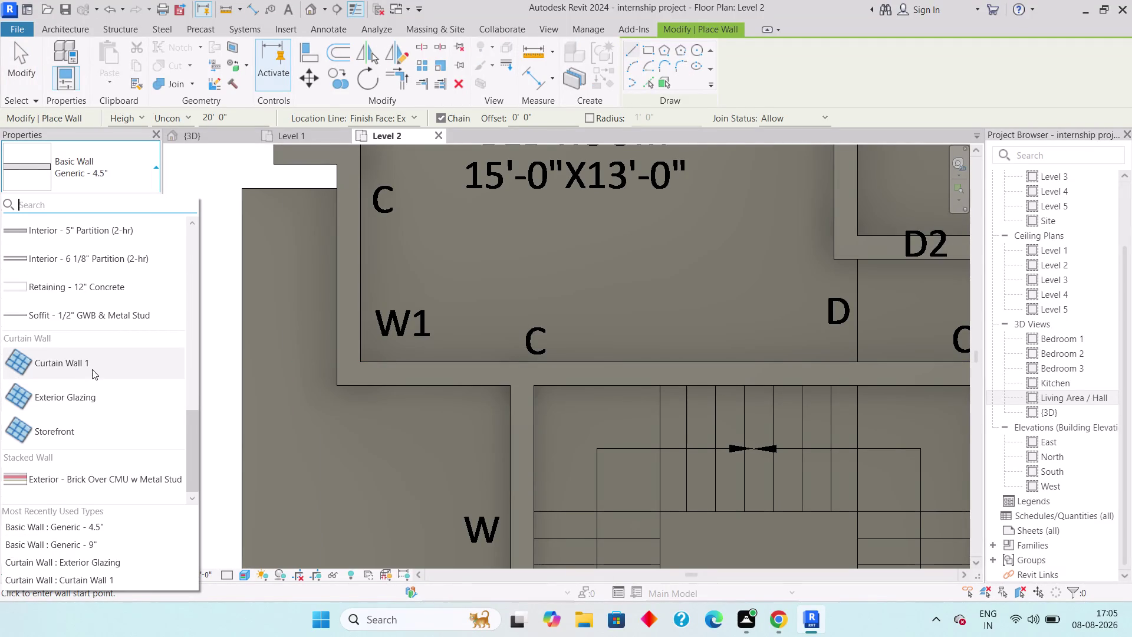
click(70, 433)
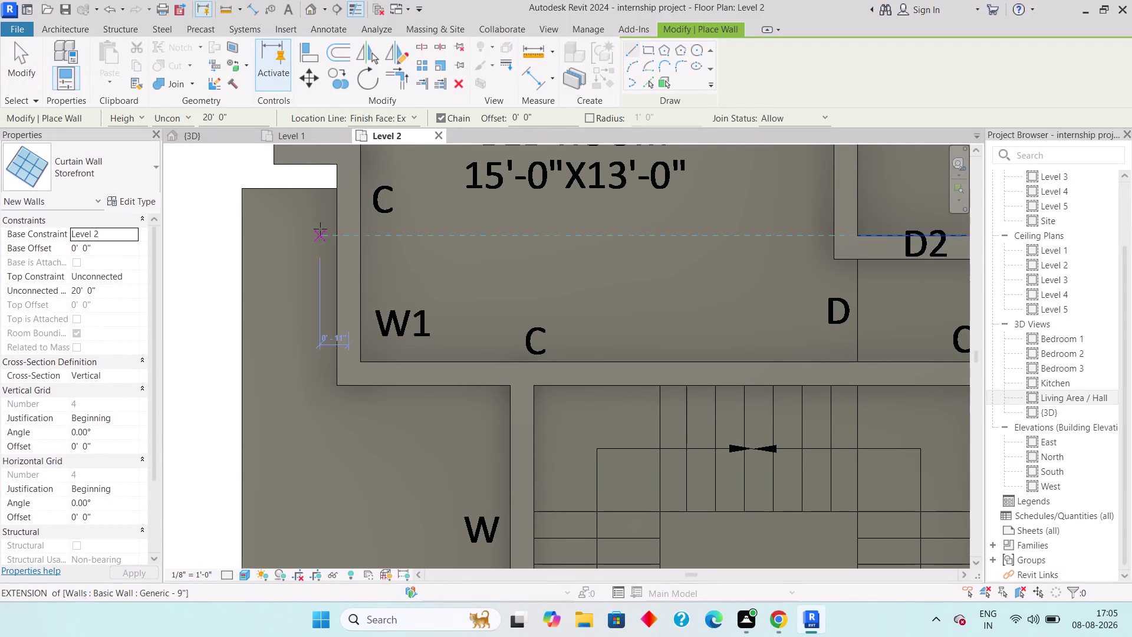
Draw a short 3'-0" Storefront segment from the bedroom's outer corner.
middle_drag(312, 222, 298, 394)
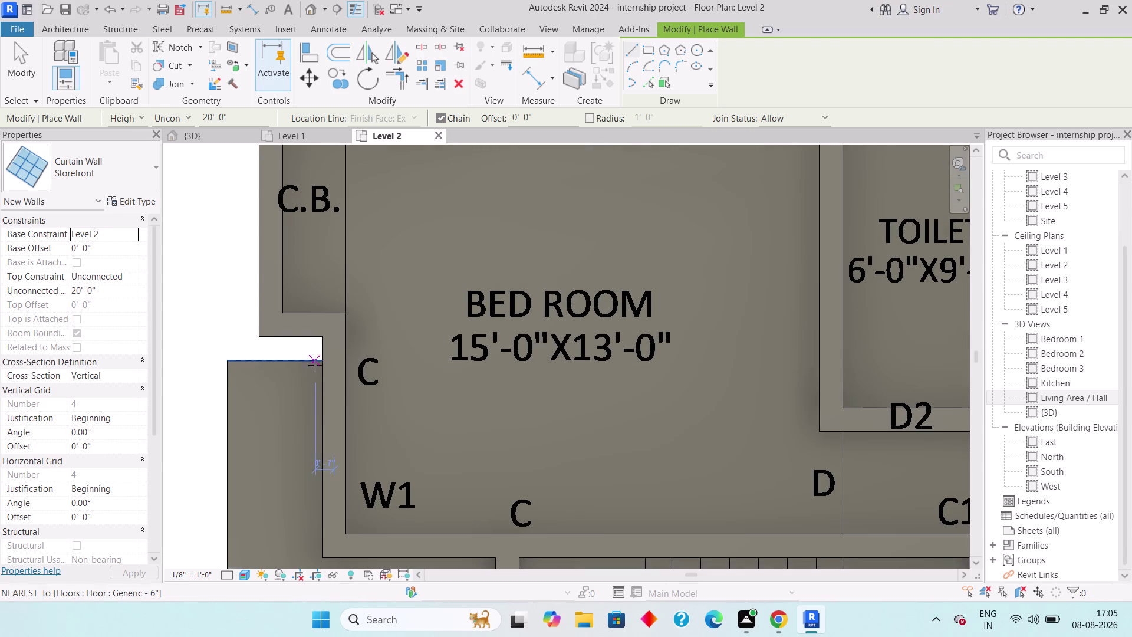
click(316, 363)
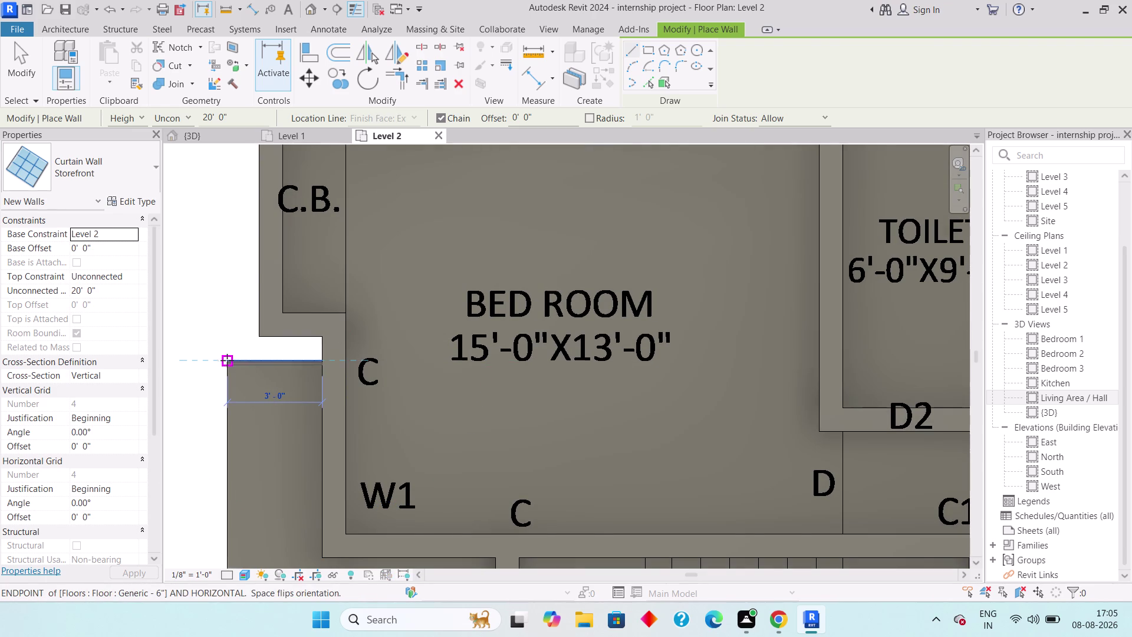
click(227, 361)
middle_drag(243, 410, 232, 295)
scroll(down, 3)
middle_drag(233, 442, 232, 385)
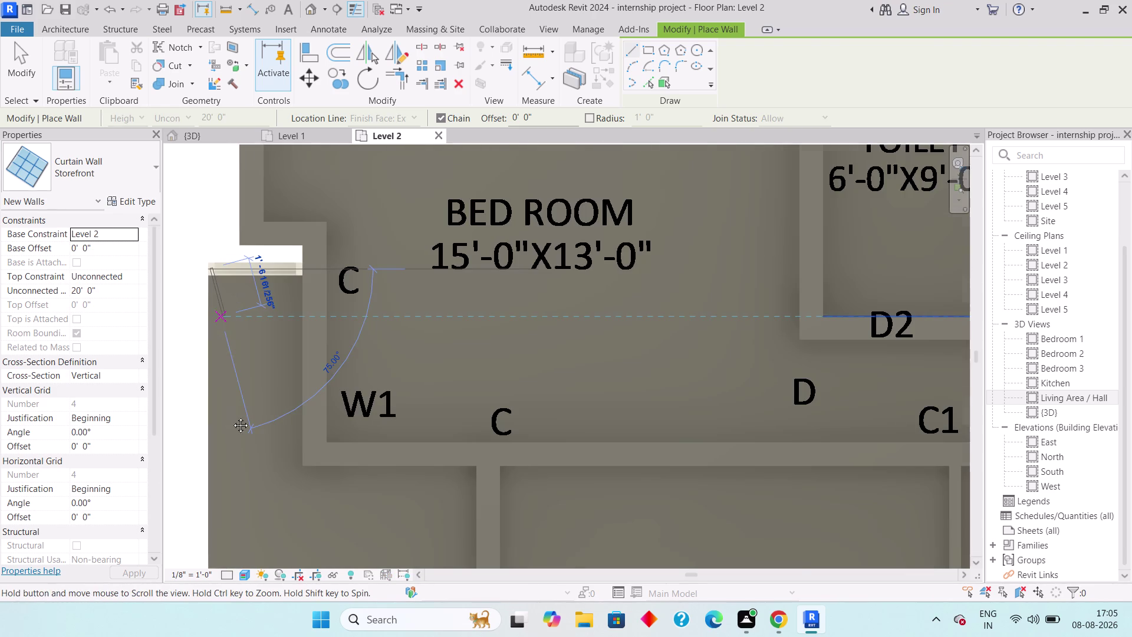
middle_drag(232, 386, 246, 243)
scroll(down, 3)
middle_drag(240, 474, 241, 290)
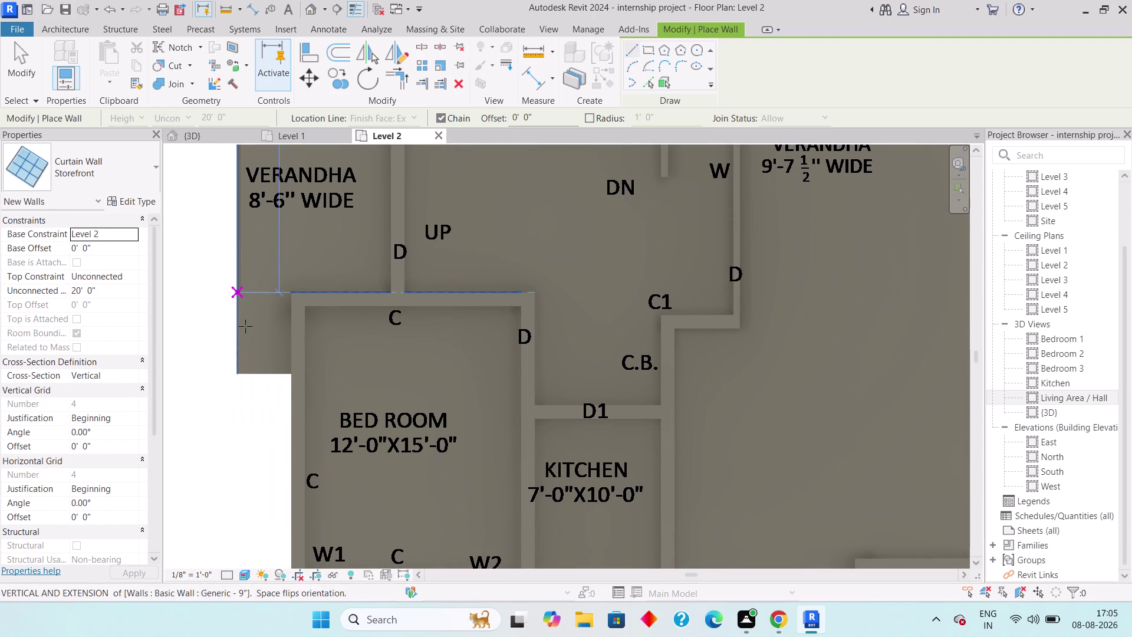
Run the Storefront wall along the 8'-6" verandah edge to the bedroom corner, then view in 3D.
click(245, 372)
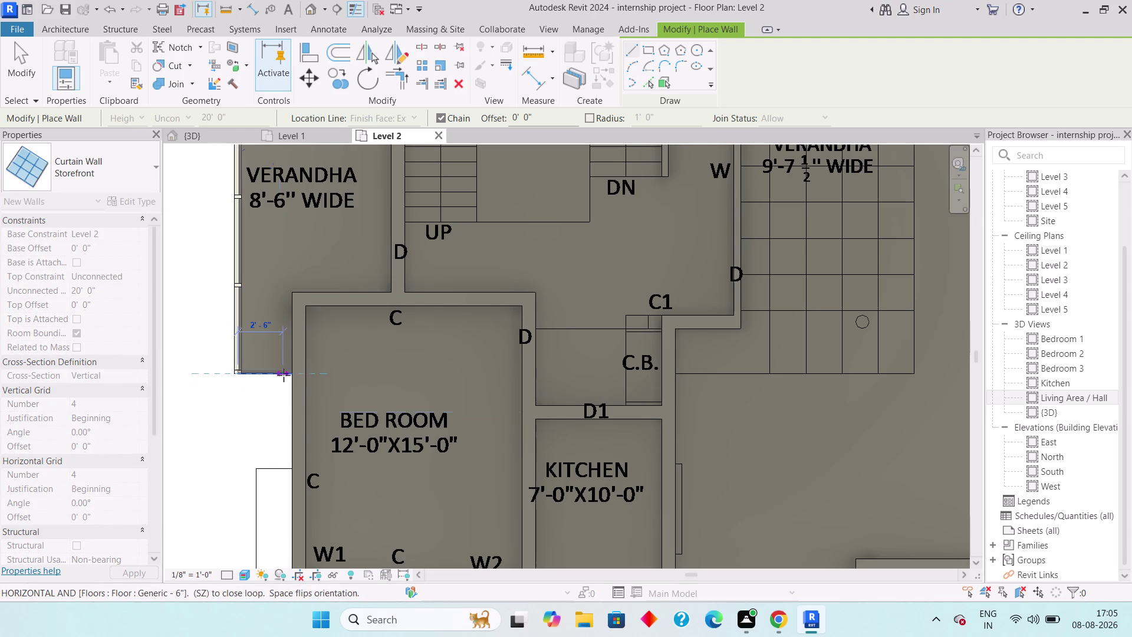
click(291, 374)
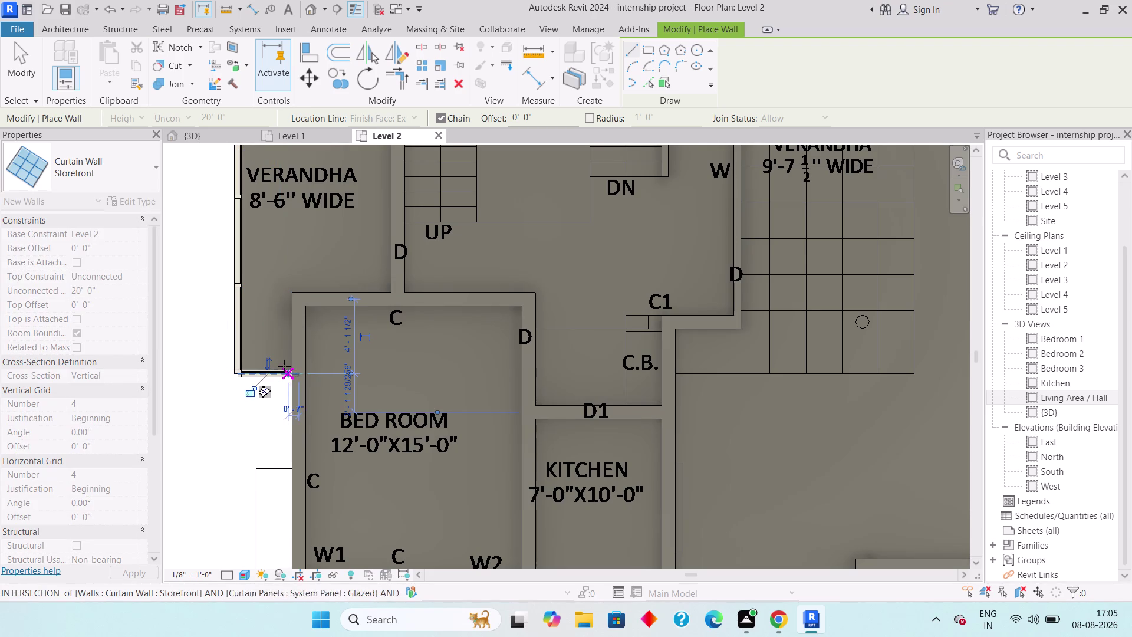
key(Escape)
key(Escape)
key(Escape)
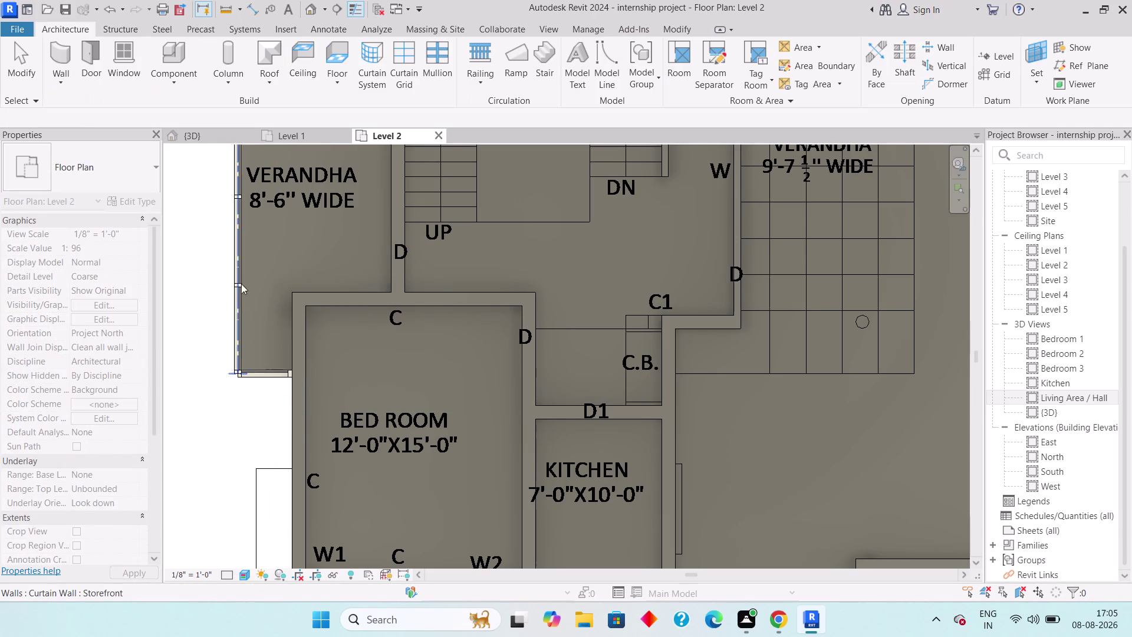
click(194, 135)
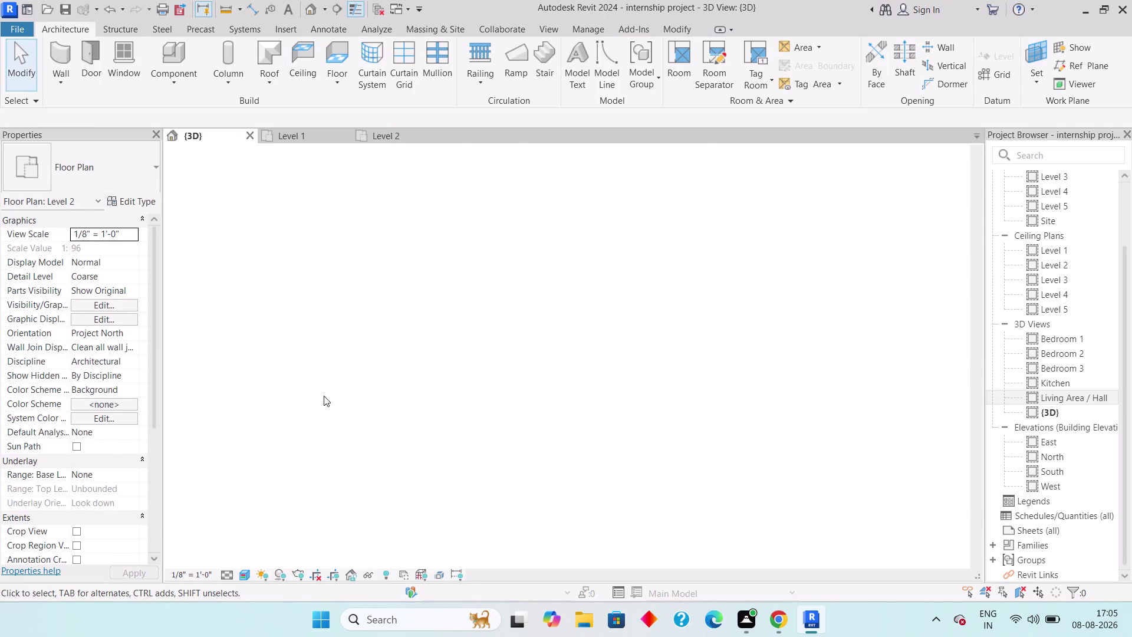
Orbit the 3D model and select the three Storefront curtain wall segments.
scroll(down, 3)
middle_drag(439, 324, 567, 304)
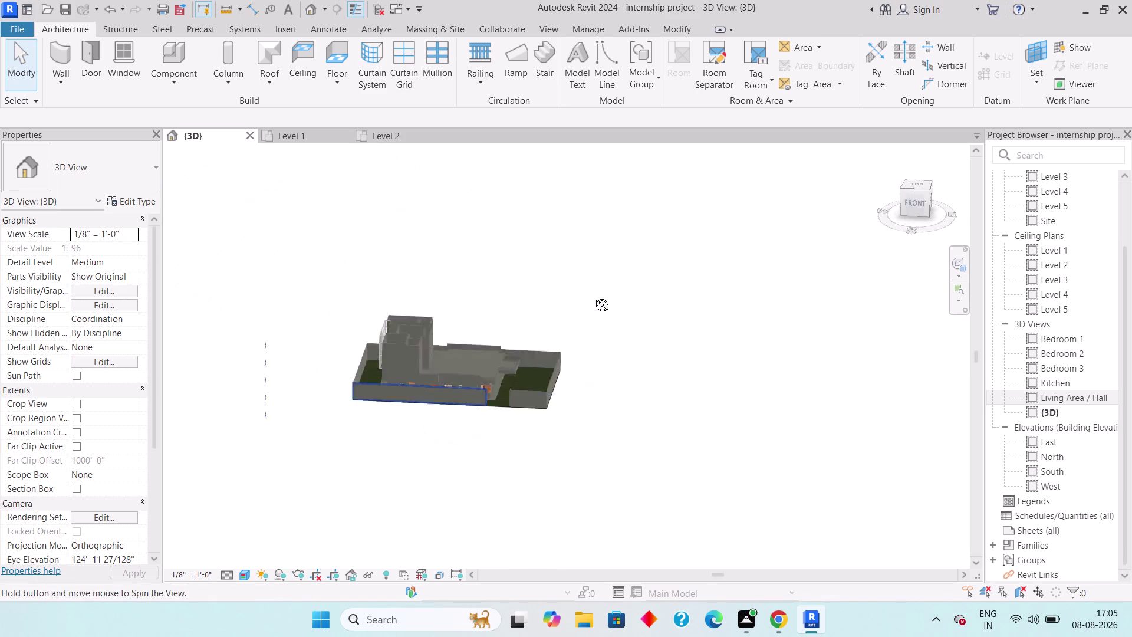
middle_drag(567, 304, 676, 280)
scroll(up, 3)
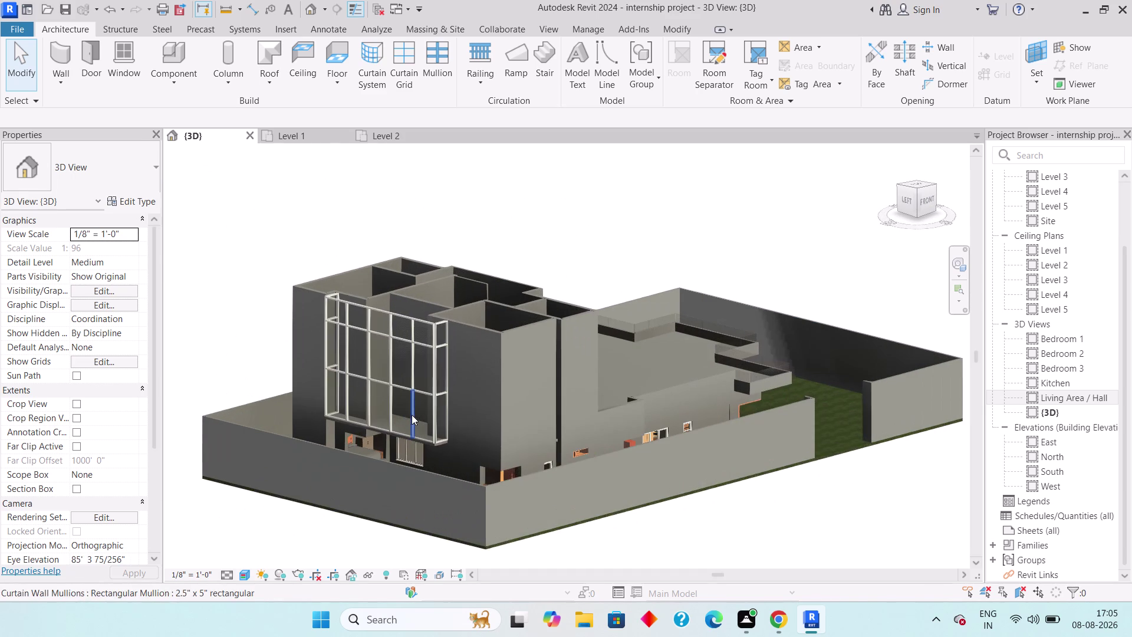
click(439, 425)
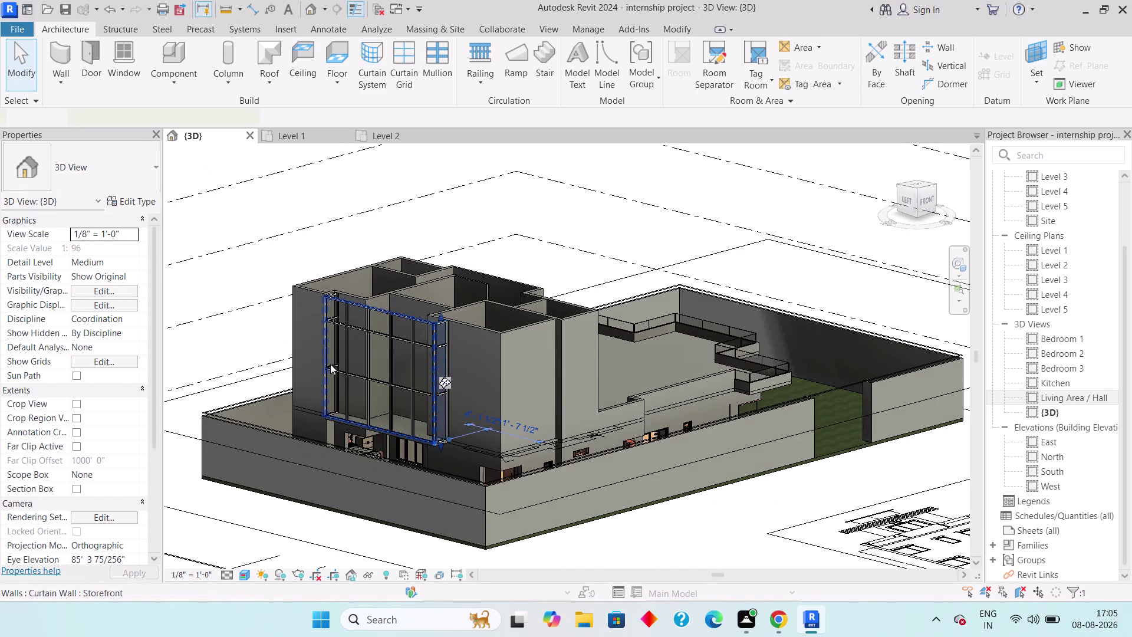
middle_drag(374, 291, 346, 354)
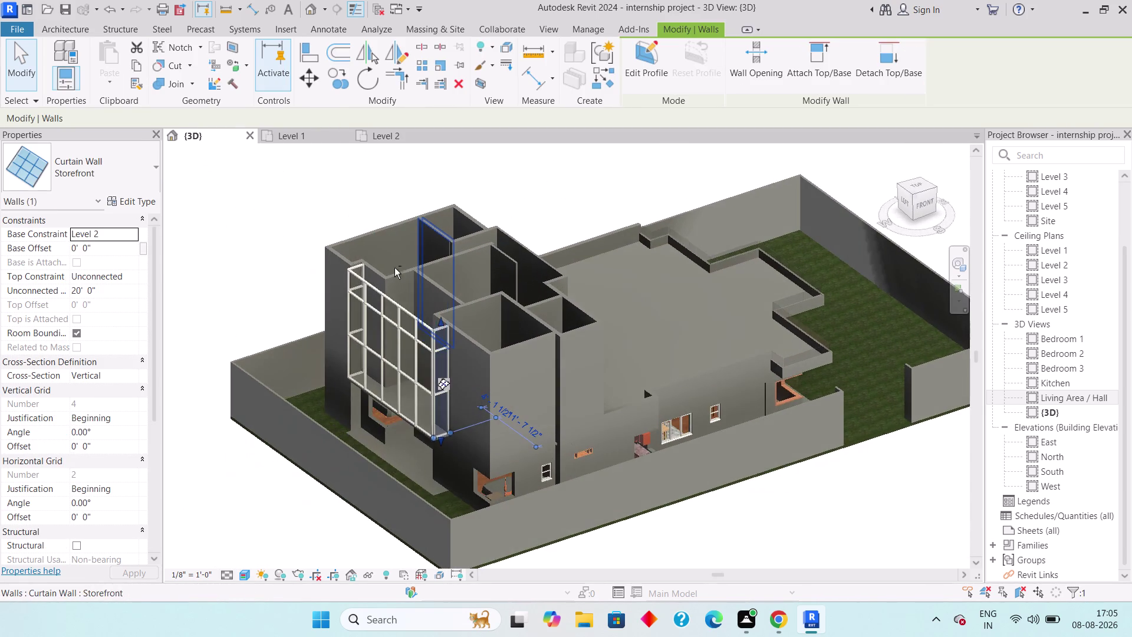
scroll(up, 3)
click(359, 261)
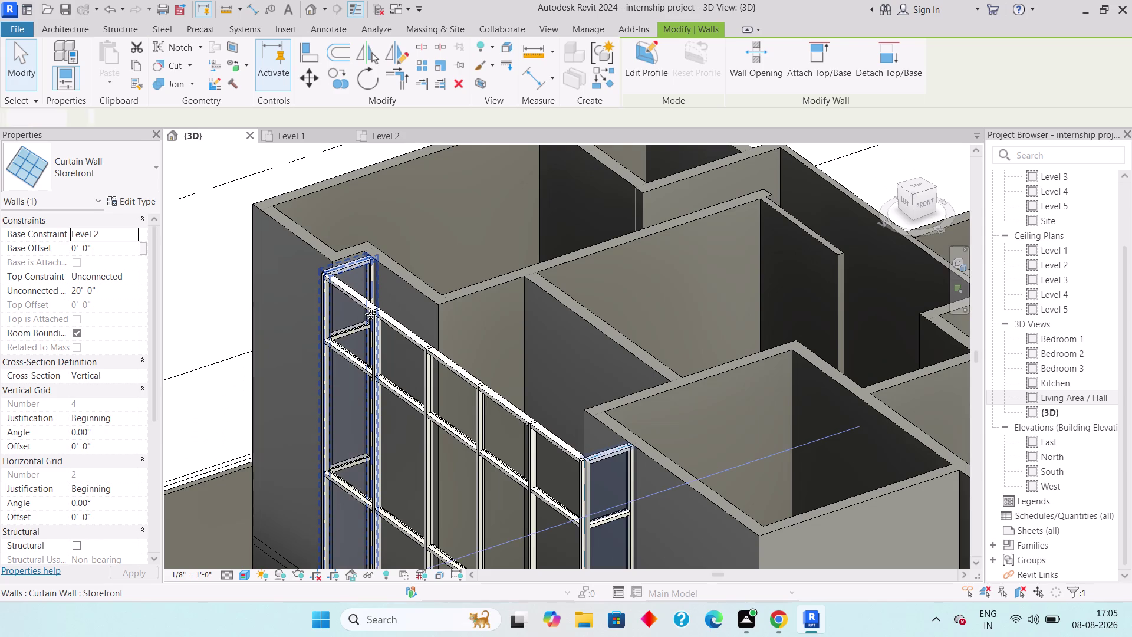
click(371, 312)
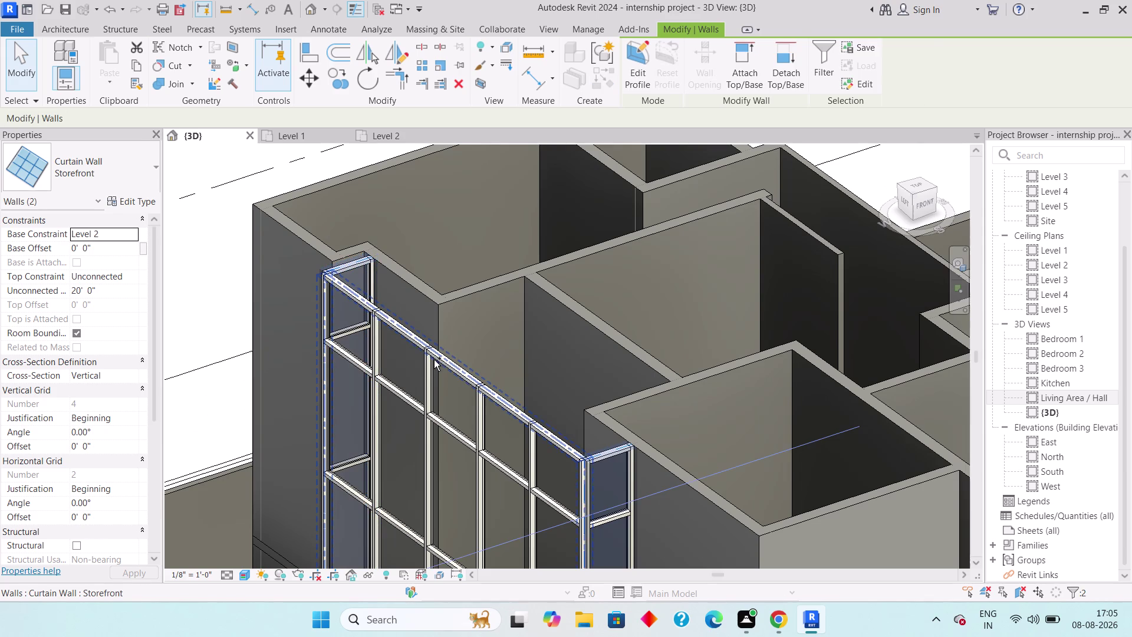
click(434, 359)
scroll(down, 3)
middle_drag(453, 403, 444, 346)
scroll(down, 3)
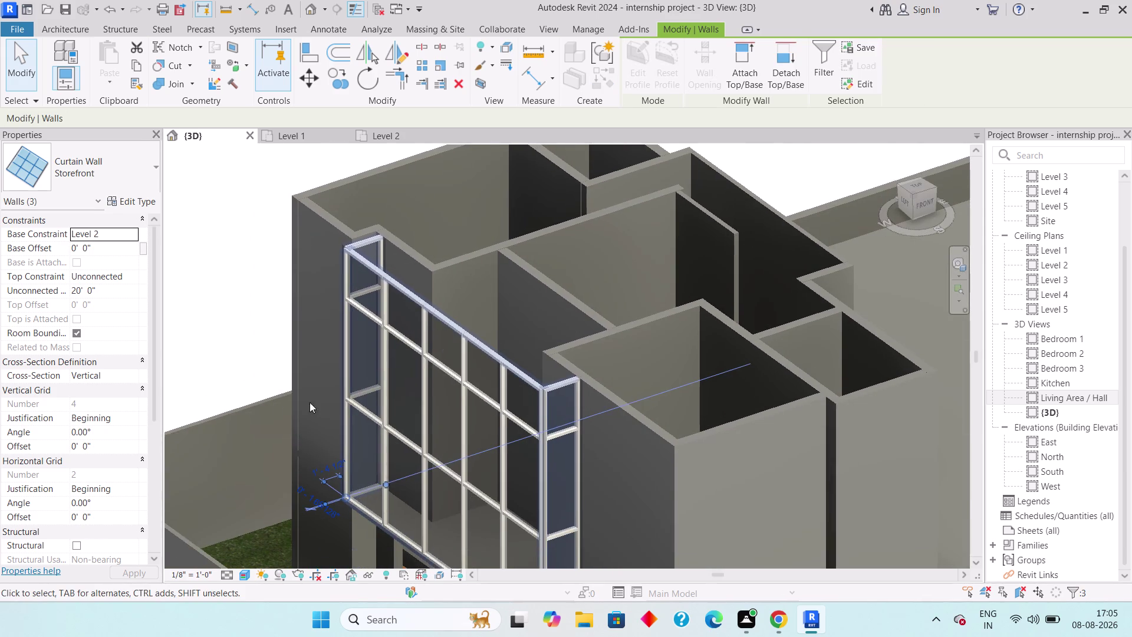
Set the selected curtain walls' Unconnected Height to 3'-0" and apply.
click(104, 286)
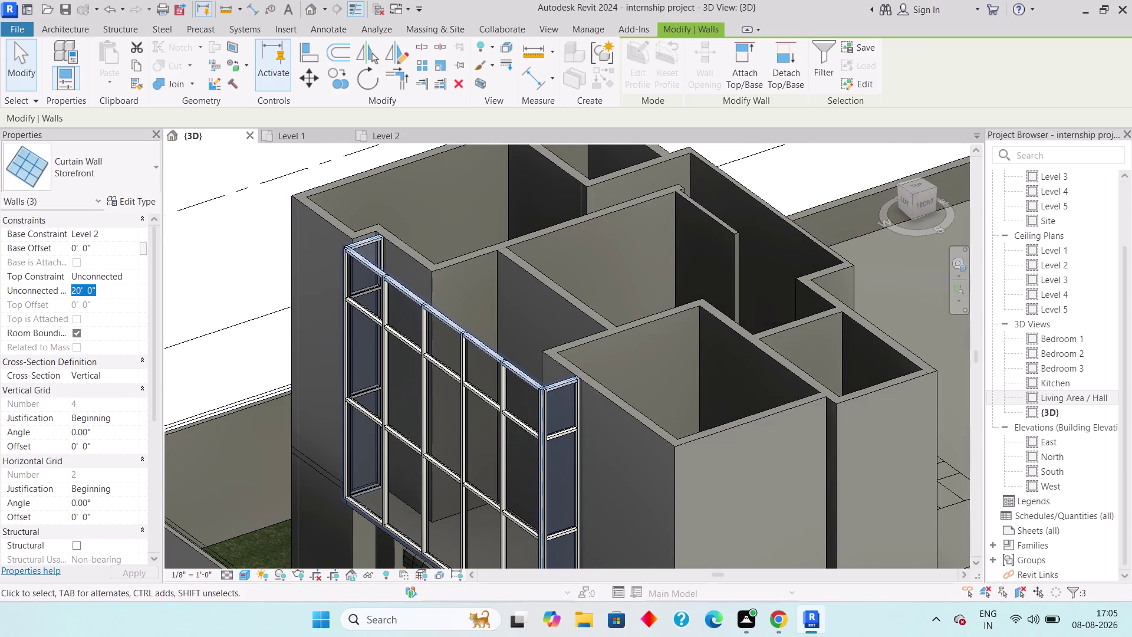
text(3')
key(Return)
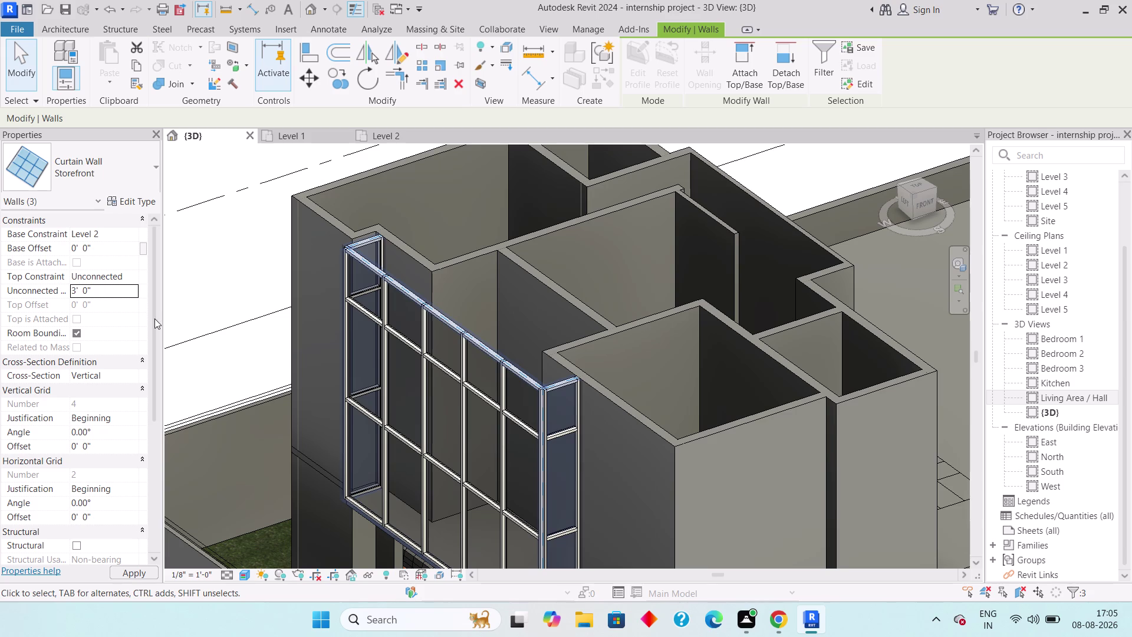
key(grave)
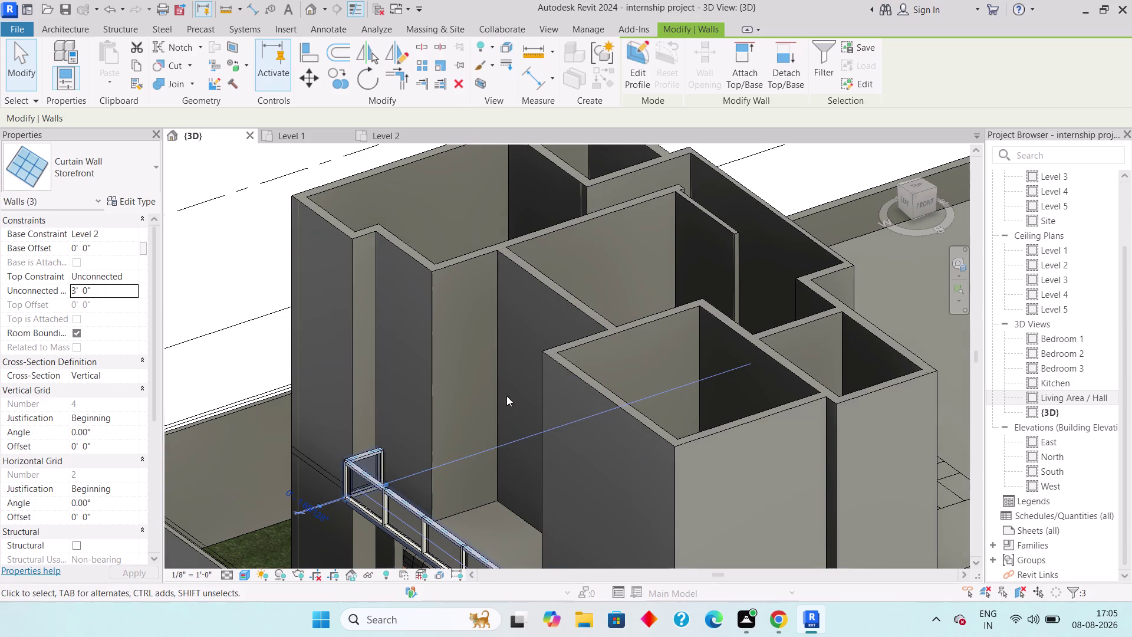
key(grave)
Select the first group of tall 20' Level 2 walls.
click(363, 232)
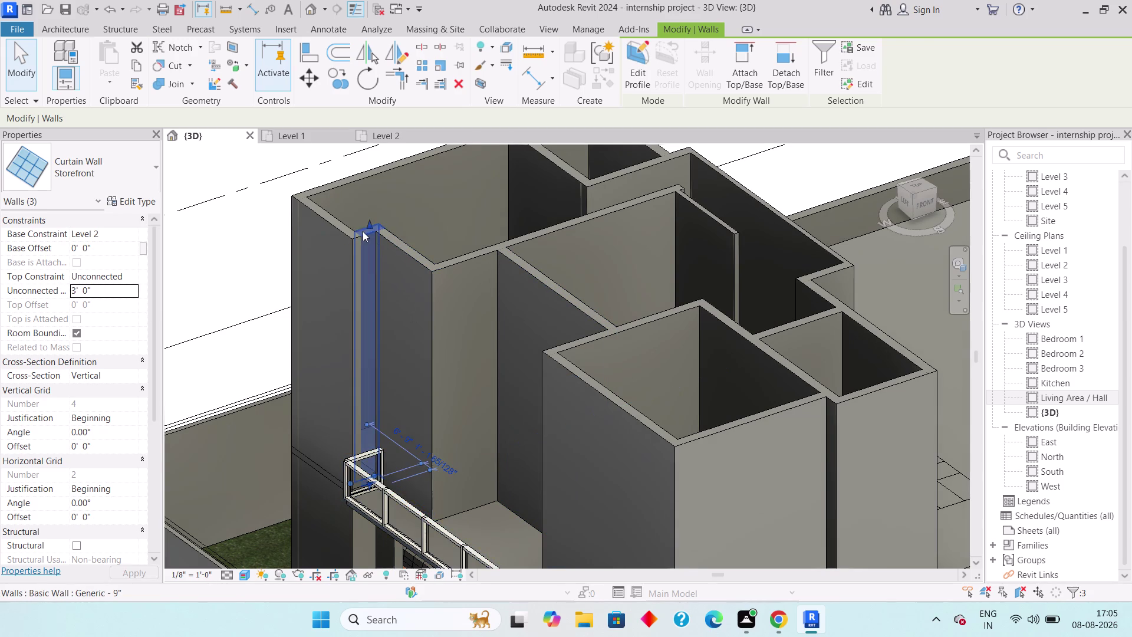
click(398, 243)
click(475, 255)
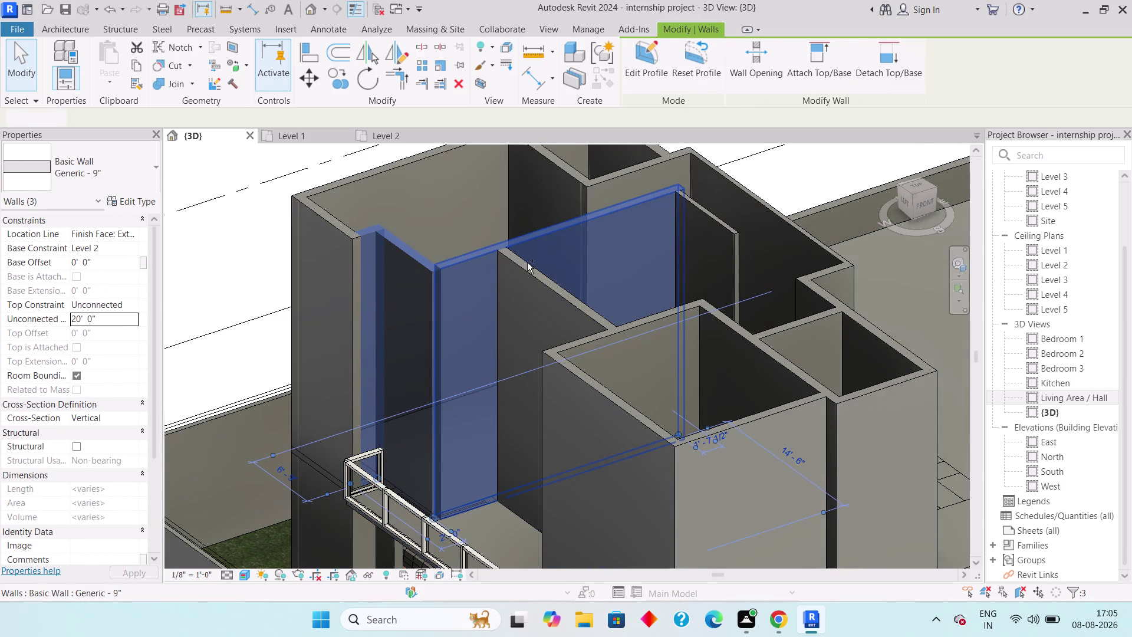
click(528, 268)
click(345, 231)
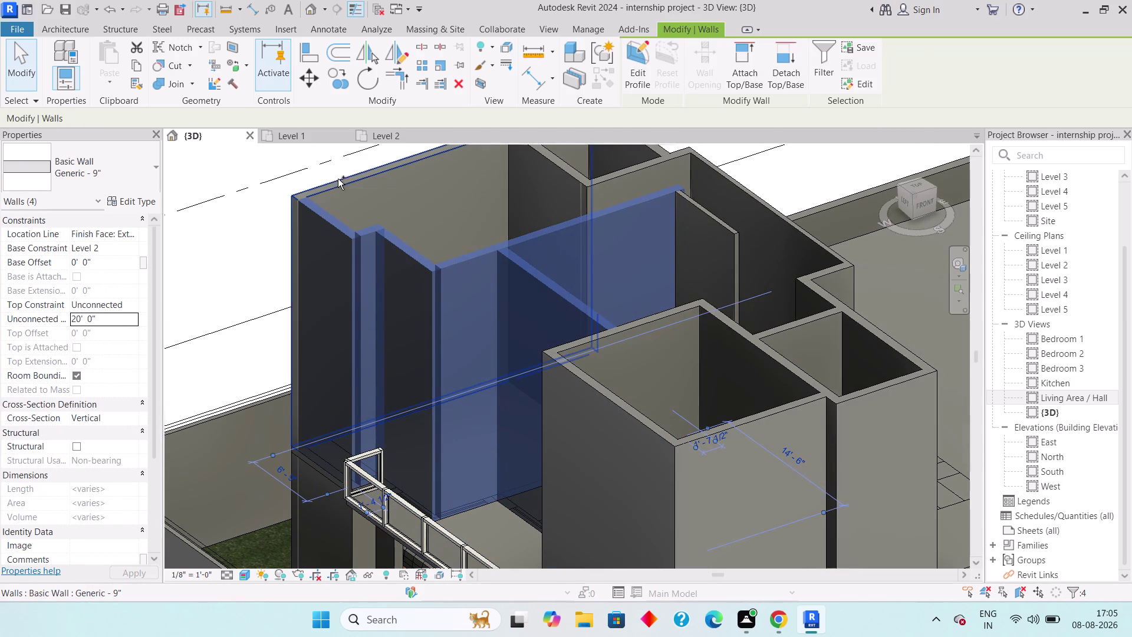
click(339, 179)
click(566, 167)
click(623, 172)
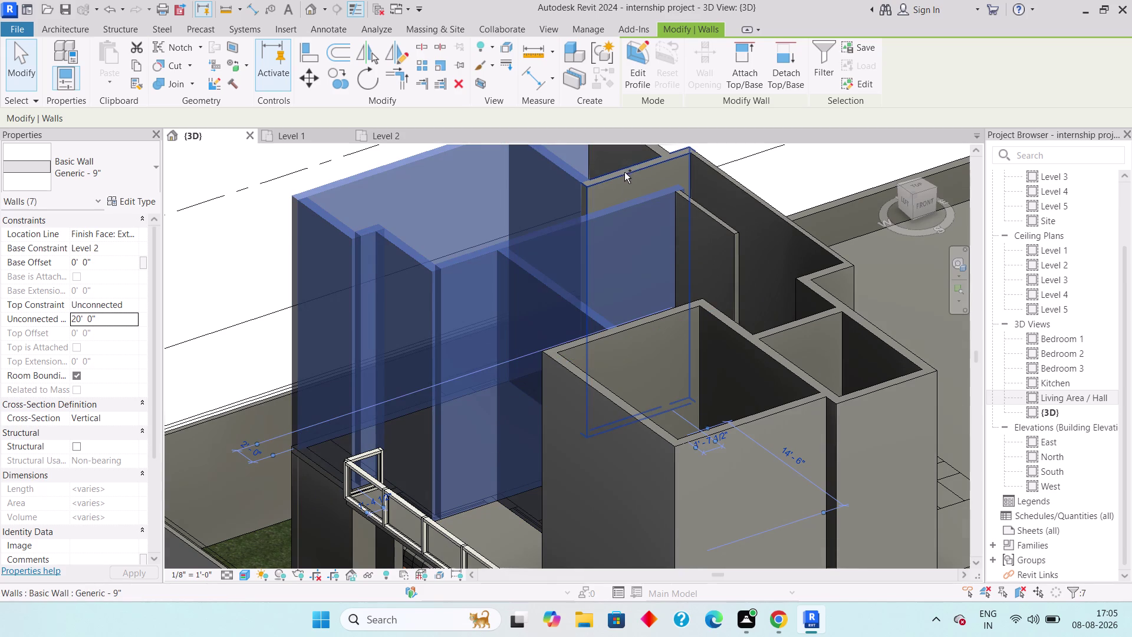
middle_drag(652, 184, 605, 265)
click(587, 200)
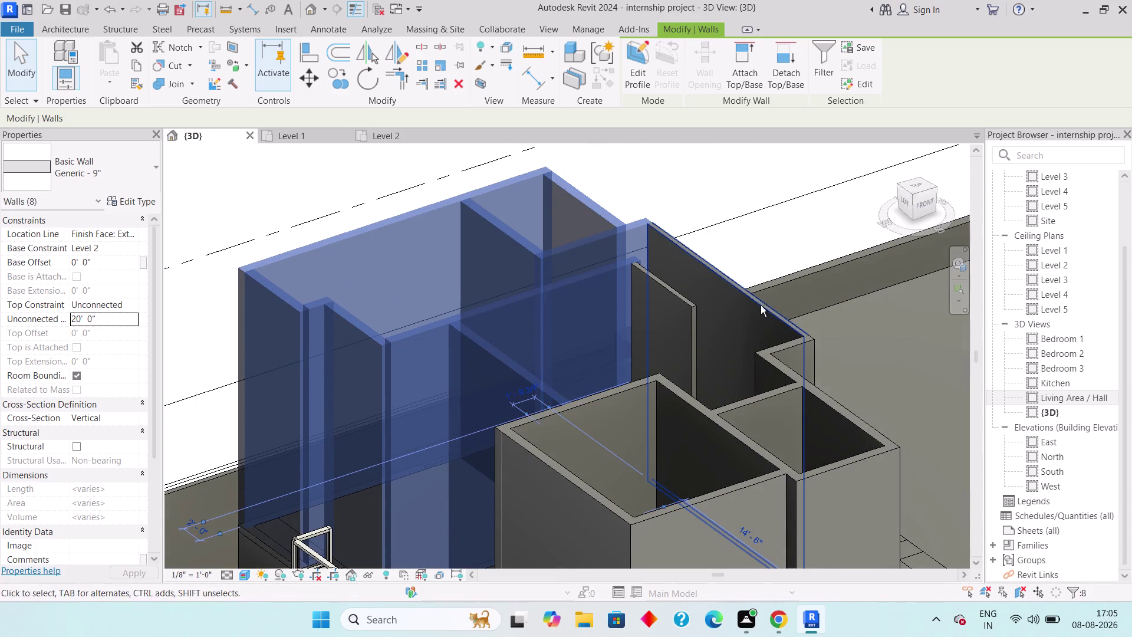
click(759, 301)
click(684, 304)
click(773, 389)
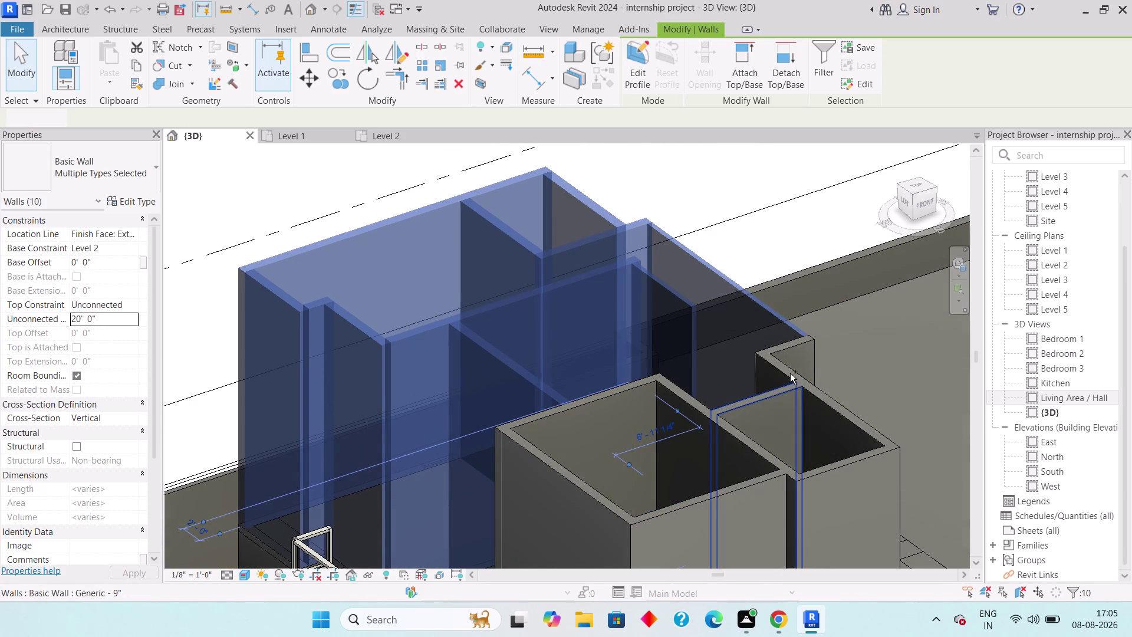
click(791, 373)
click(785, 345)
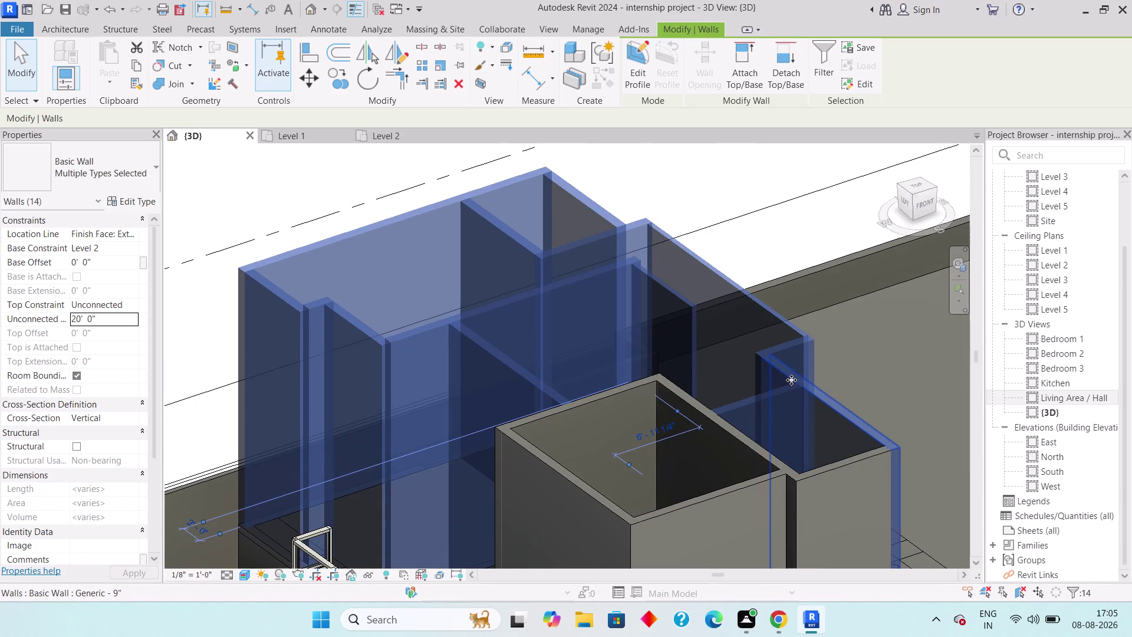
Add the remaining Level 2 walls, nineteen in total, to the selection.
middle_drag(791, 380, 749, 235)
click(771, 331)
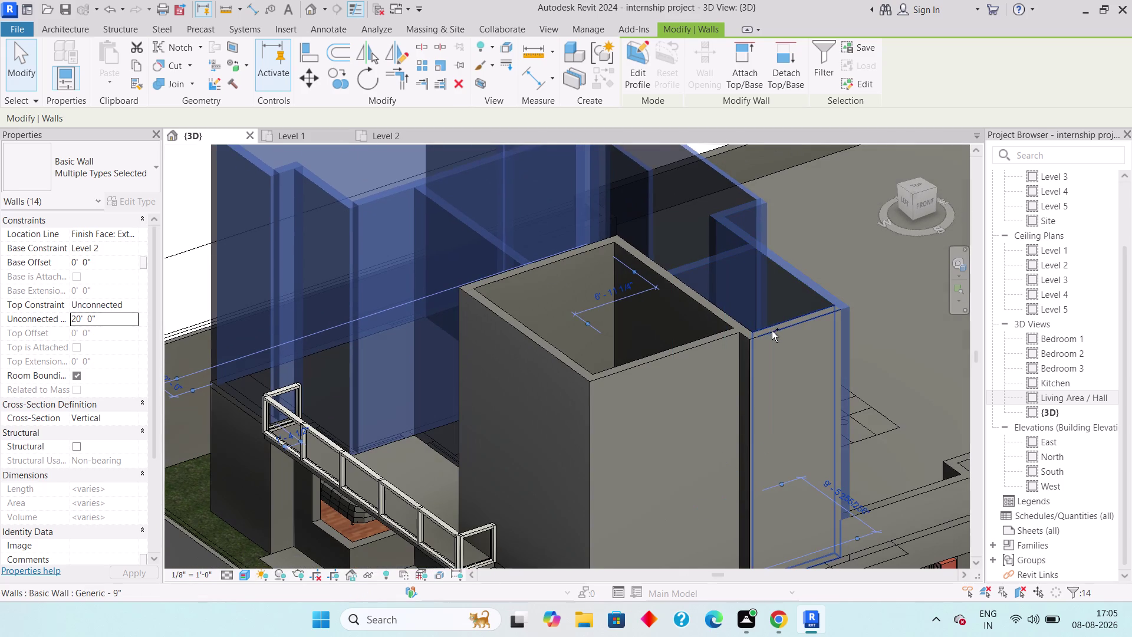
click(715, 337)
click(720, 310)
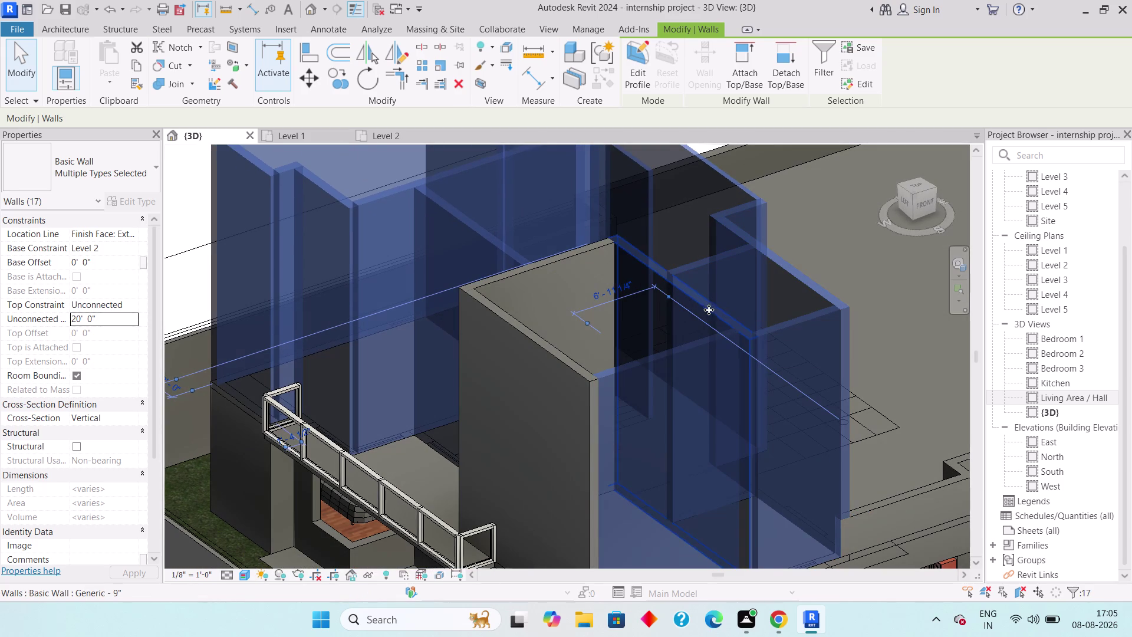
click(538, 339)
click(533, 267)
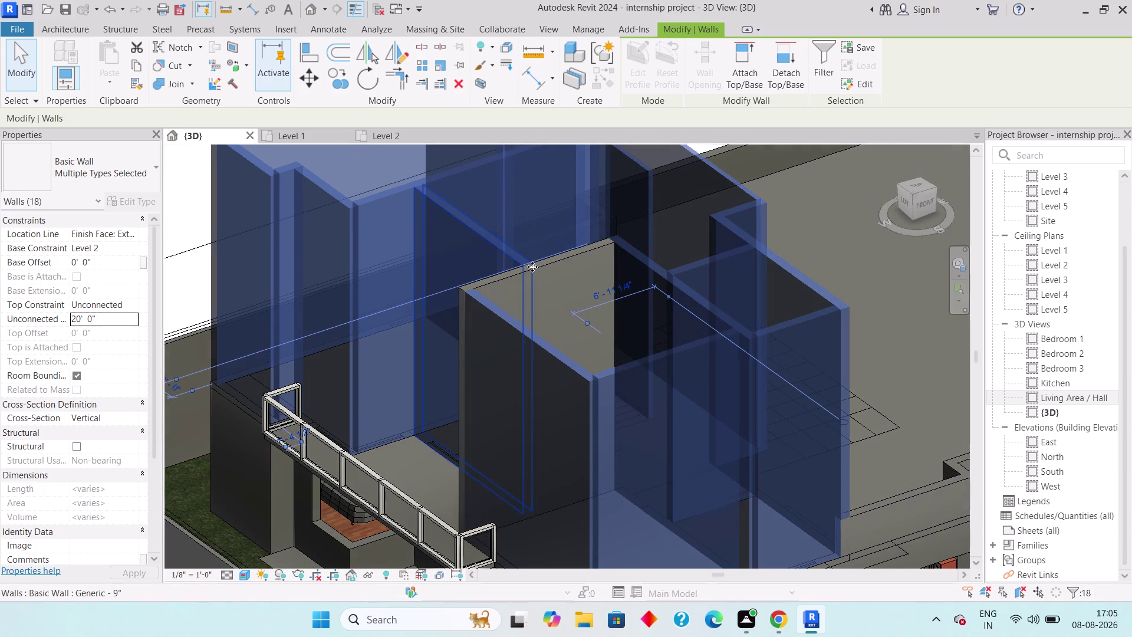
click(566, 253)
scroll(down, 3)
middle_drag(847, 463, 643, 353)
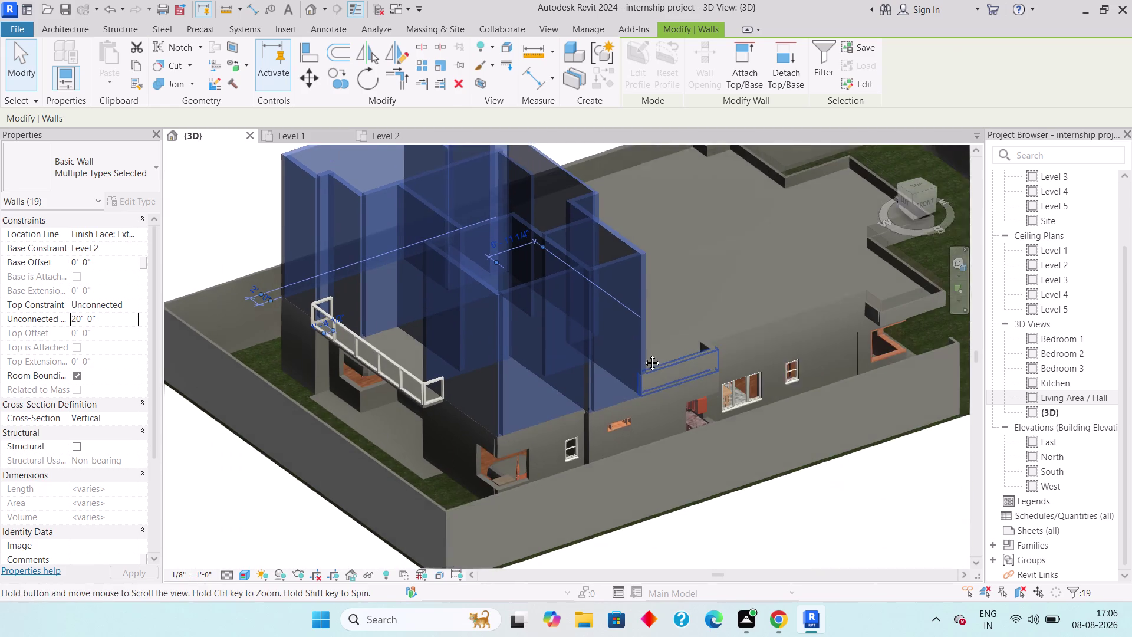
middle_drag(643, 354, 643, 353)
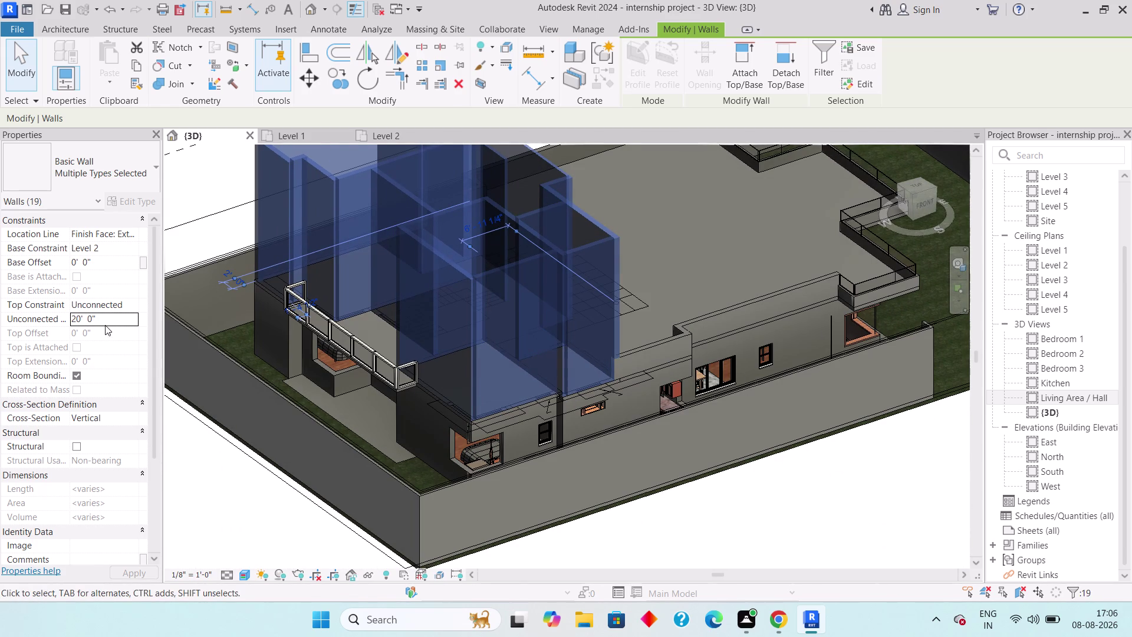
Set the selected walls' Unconnected Height to 10' 6" and Top Constraint to Up to level.
click(103, 318)
text(10)
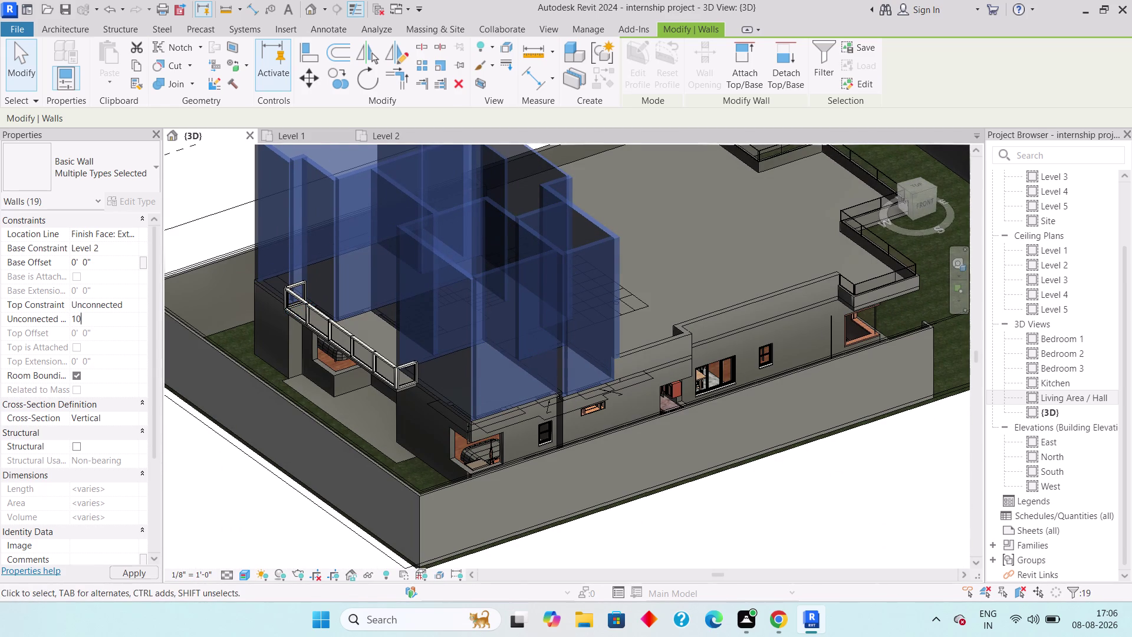
text('6")
key(Return)
click(122, 305)
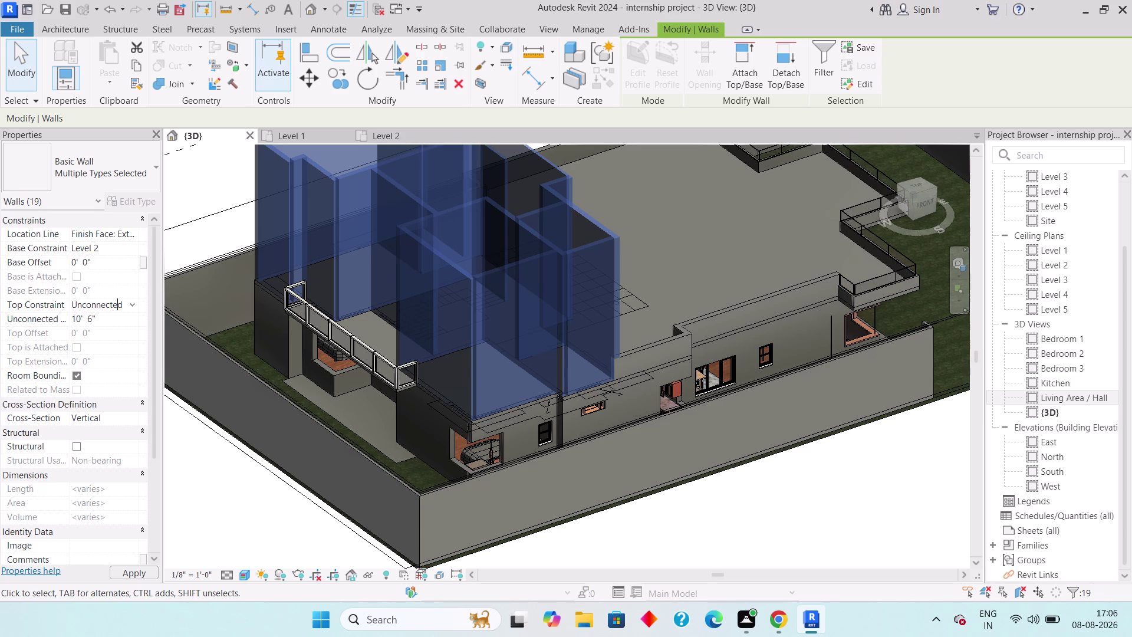
click(129, 306)
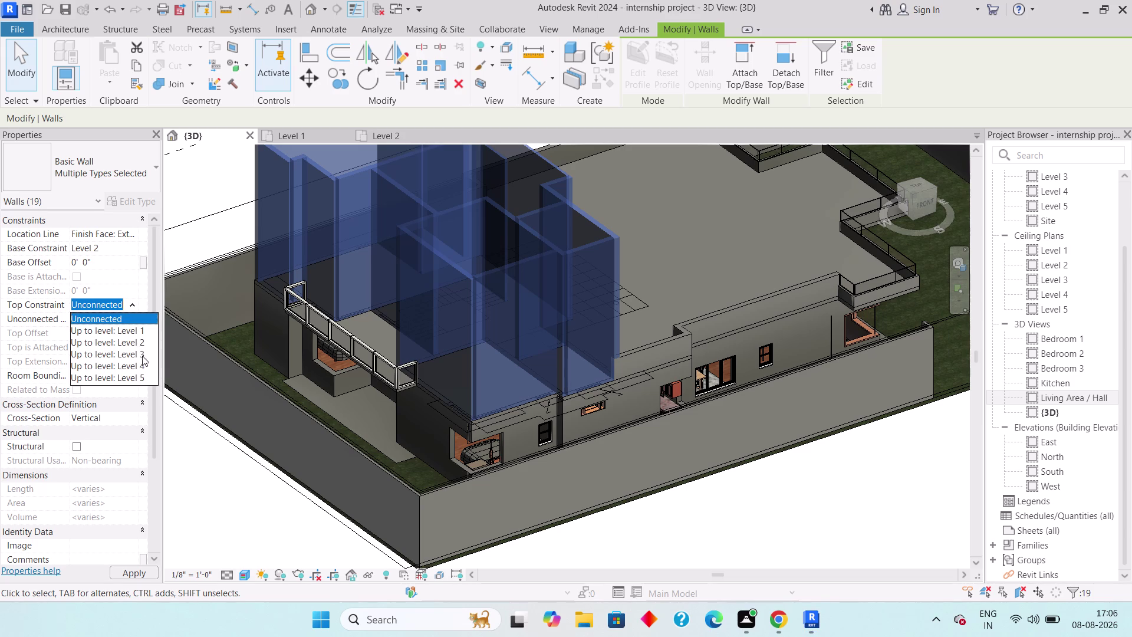
click(142, 354)
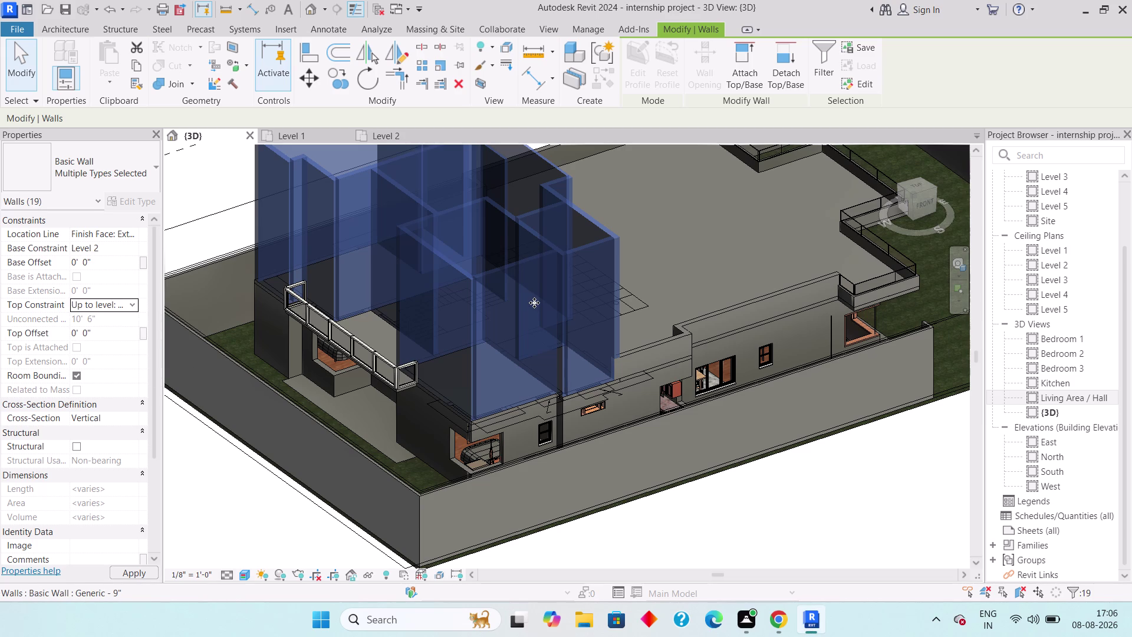
key(Escape)
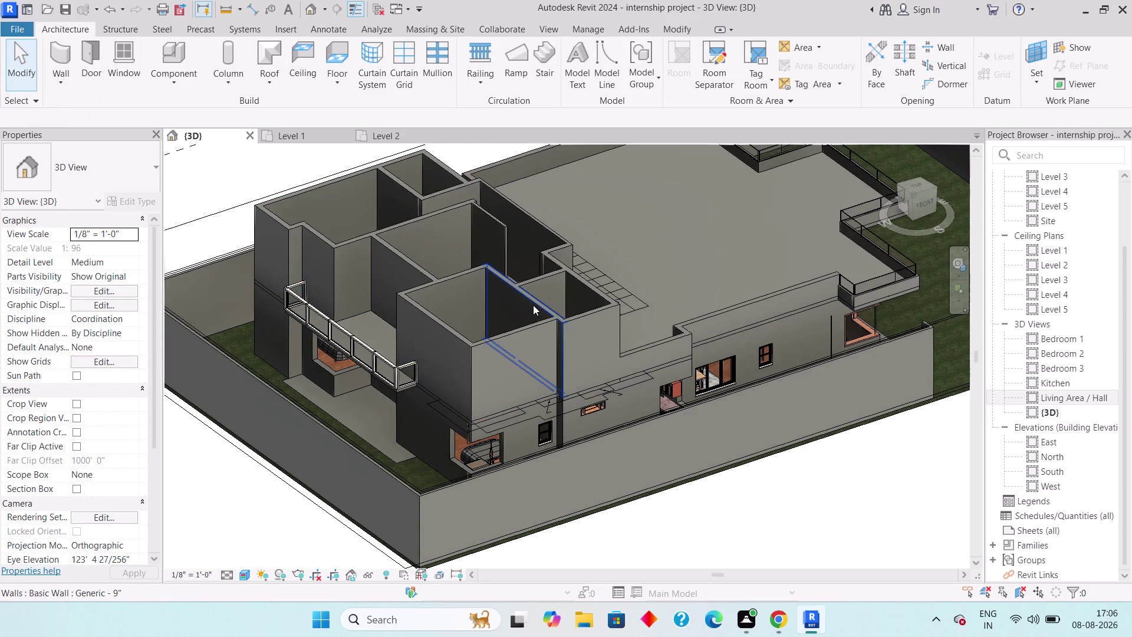
scroll(down, 3)
middle_drag(661, 270, 619, 324)
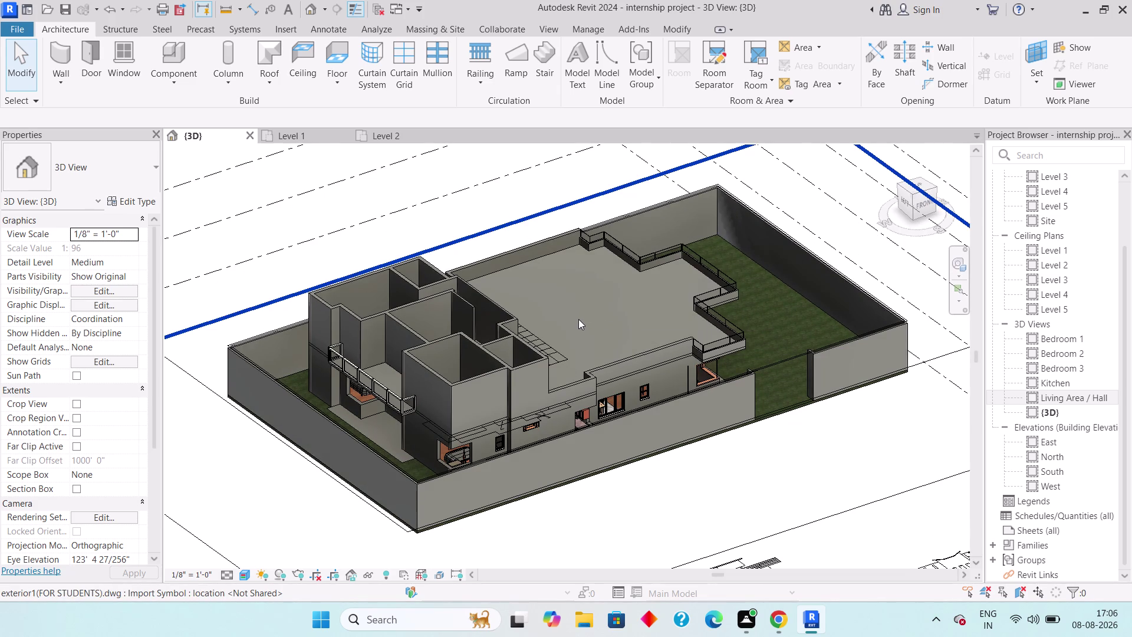
scroll(down, 3)
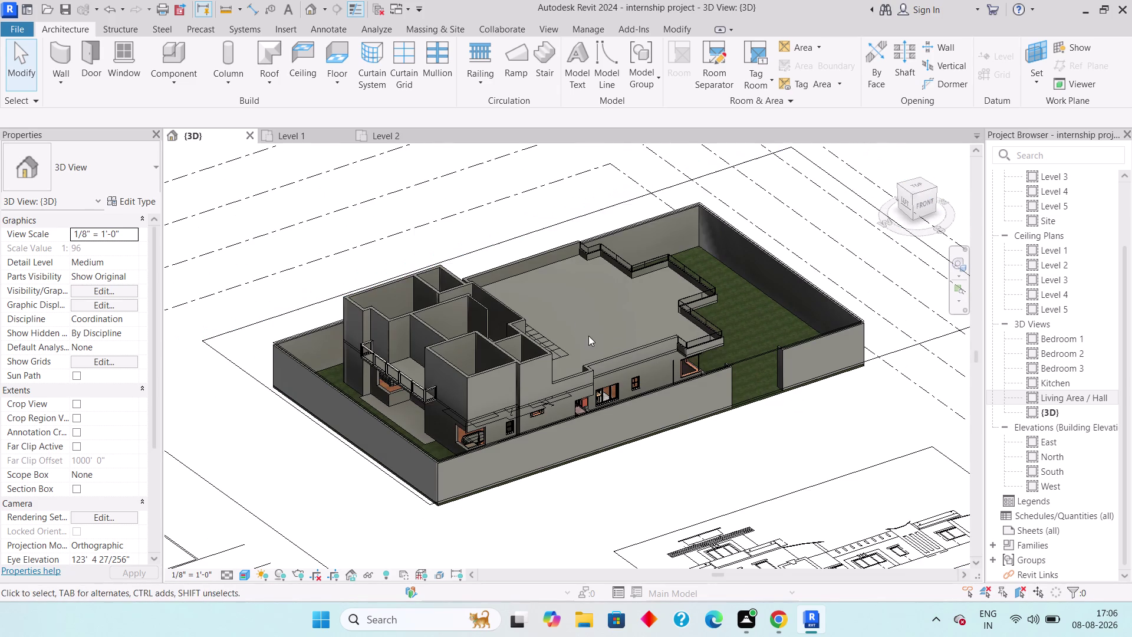
middle_drag(650, 268, 538, 335)
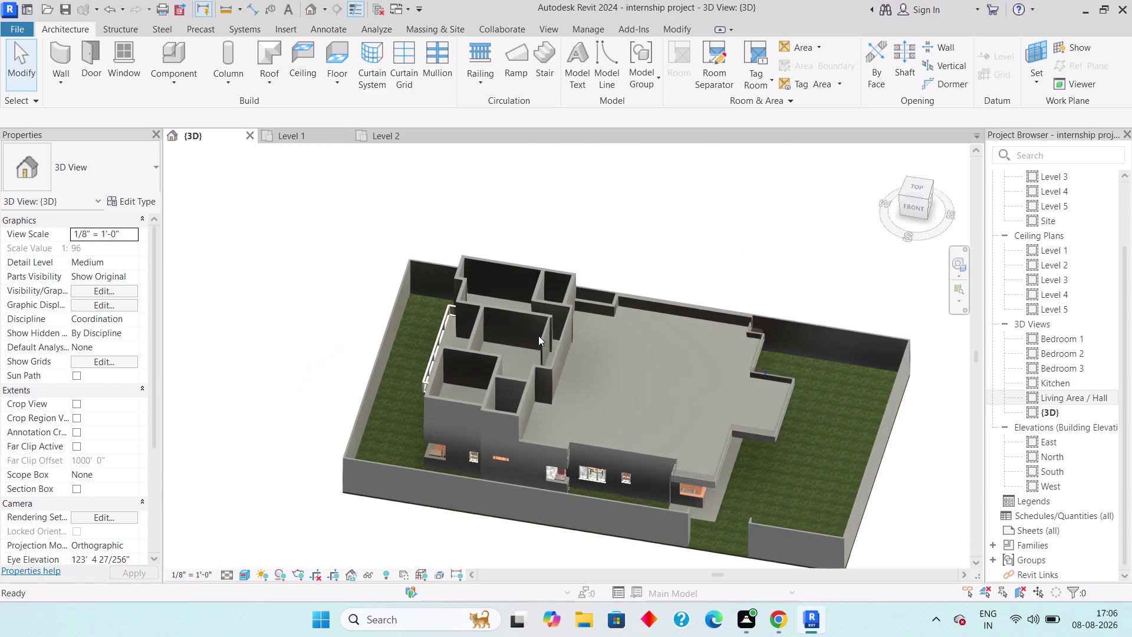
middle_drag(619, 418, 574, 404)
scroll(up, 3)
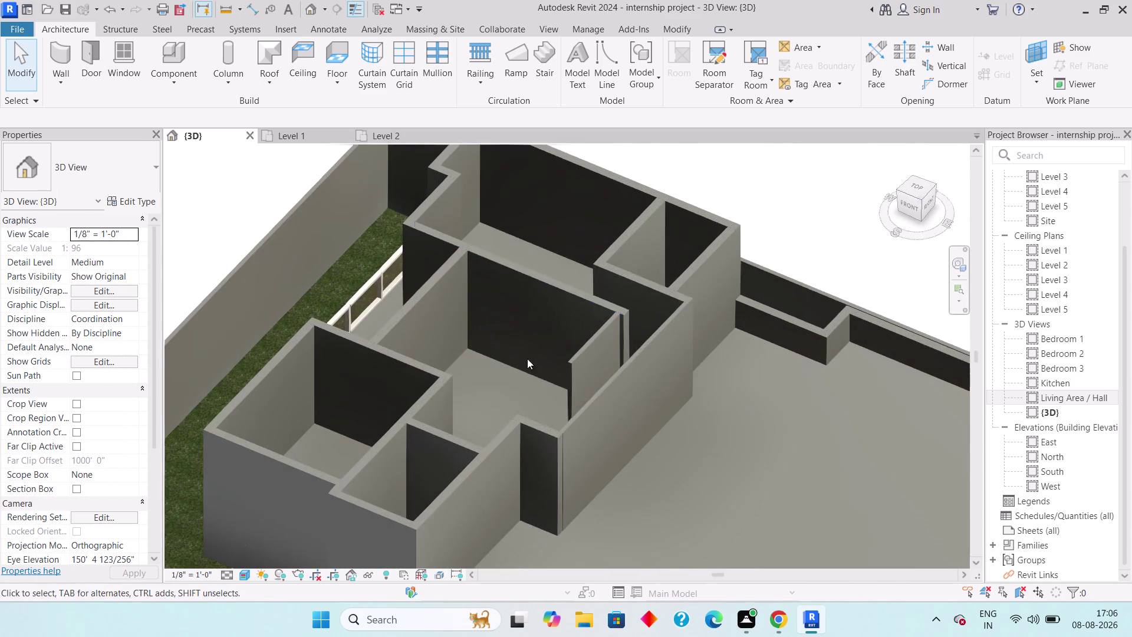
middle_drag(531, 356, 551, 514)
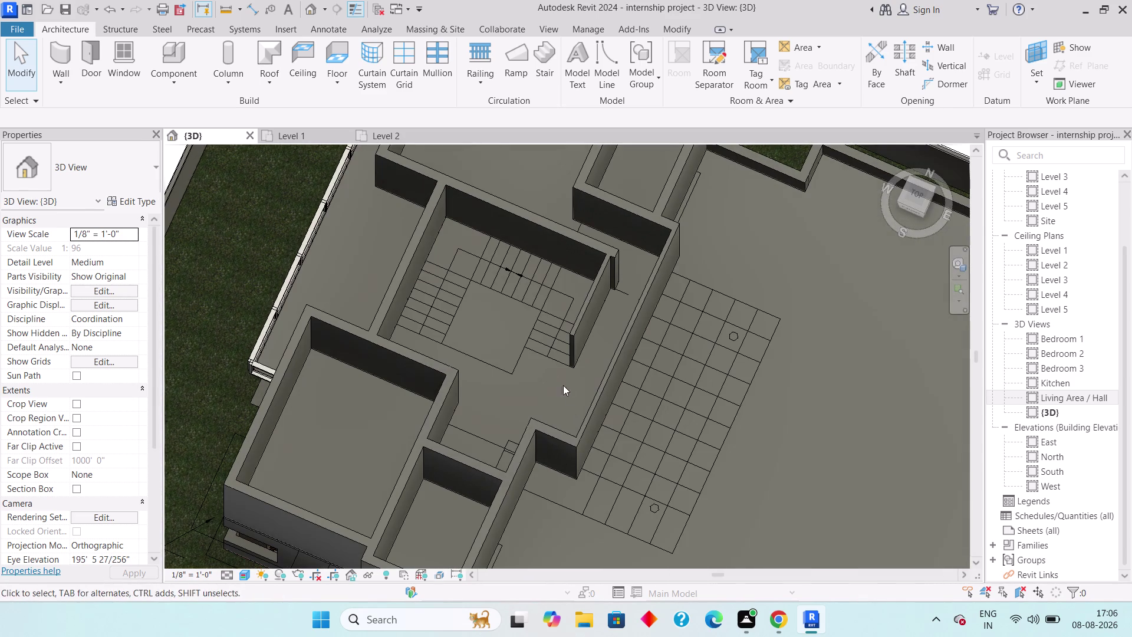
middle_drag(492, 344, 495, 384)
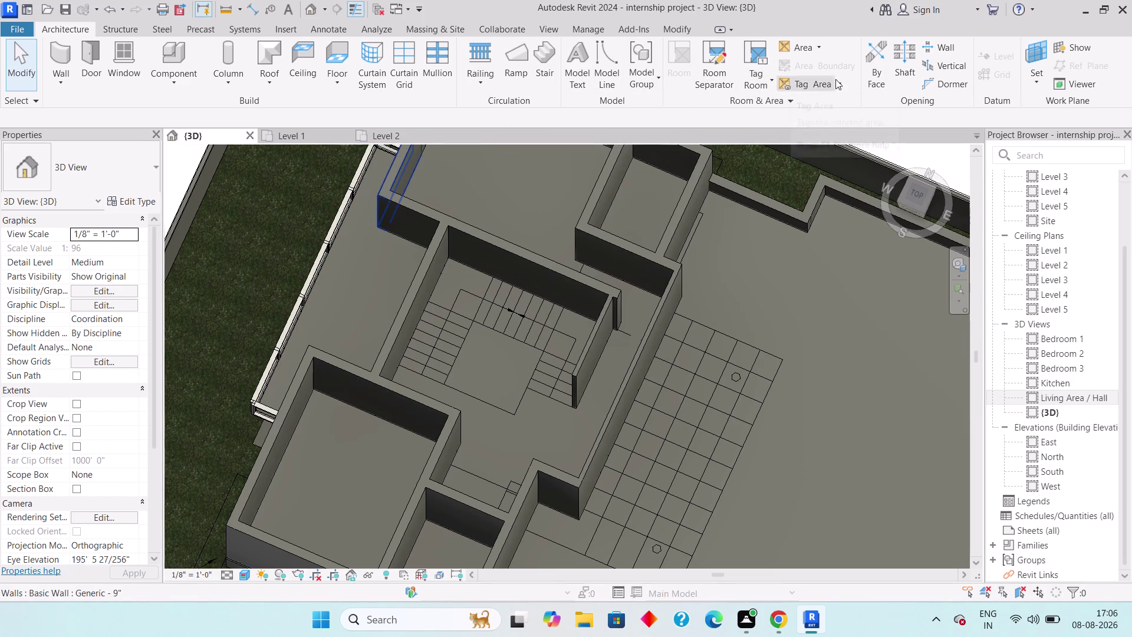
click(905, 70)
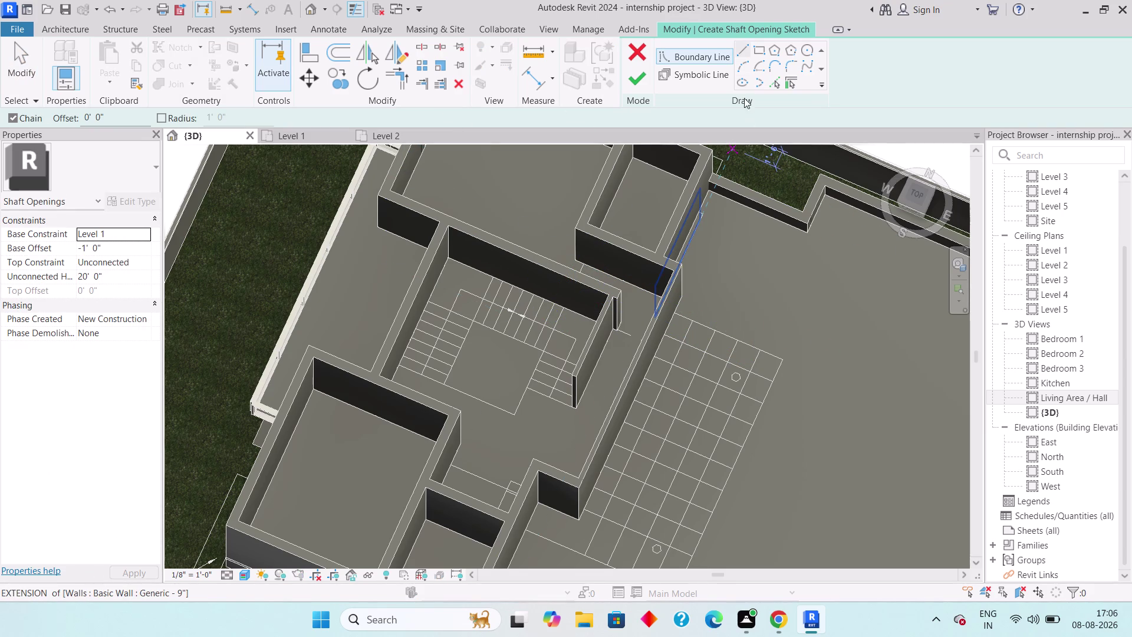
Draw a rectangular shaft boundary from the stairwell's top-left corner to its lower-right corner.
click(914, 191)
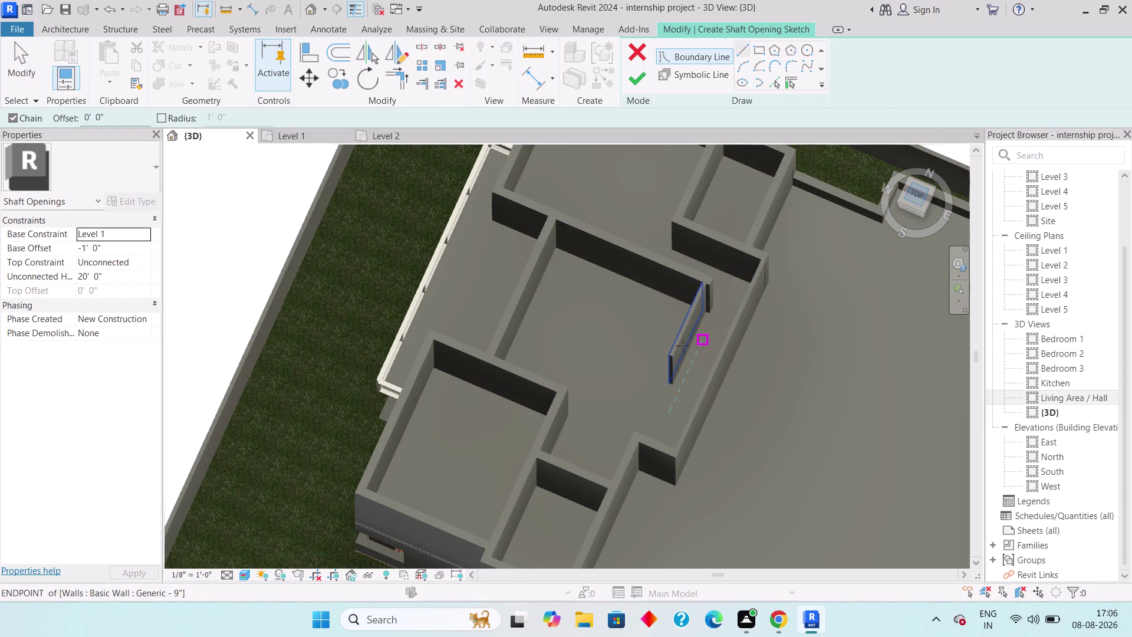
scroll(up, 3)
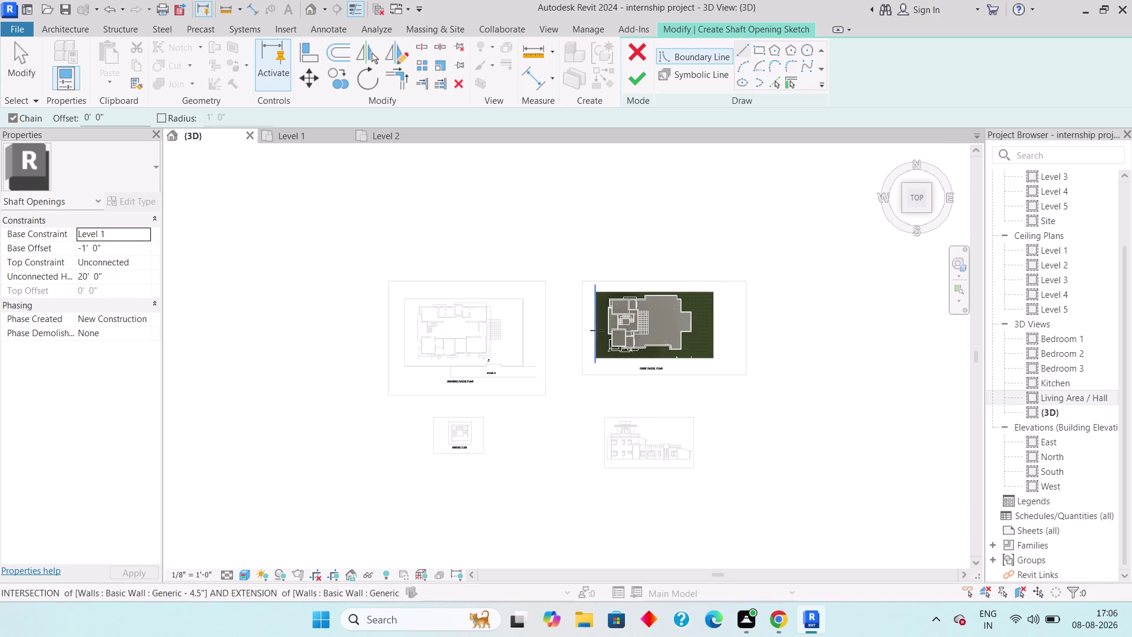
scroll(up, 3)
scroll(up, 3)
scroll(up, 3)
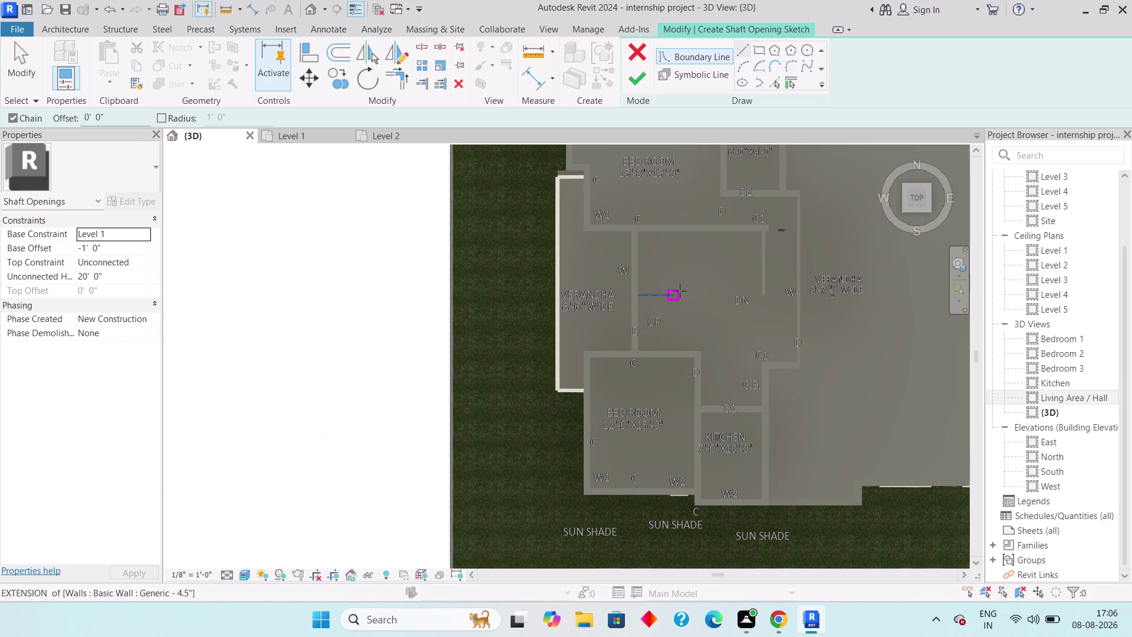
click(758, 51)
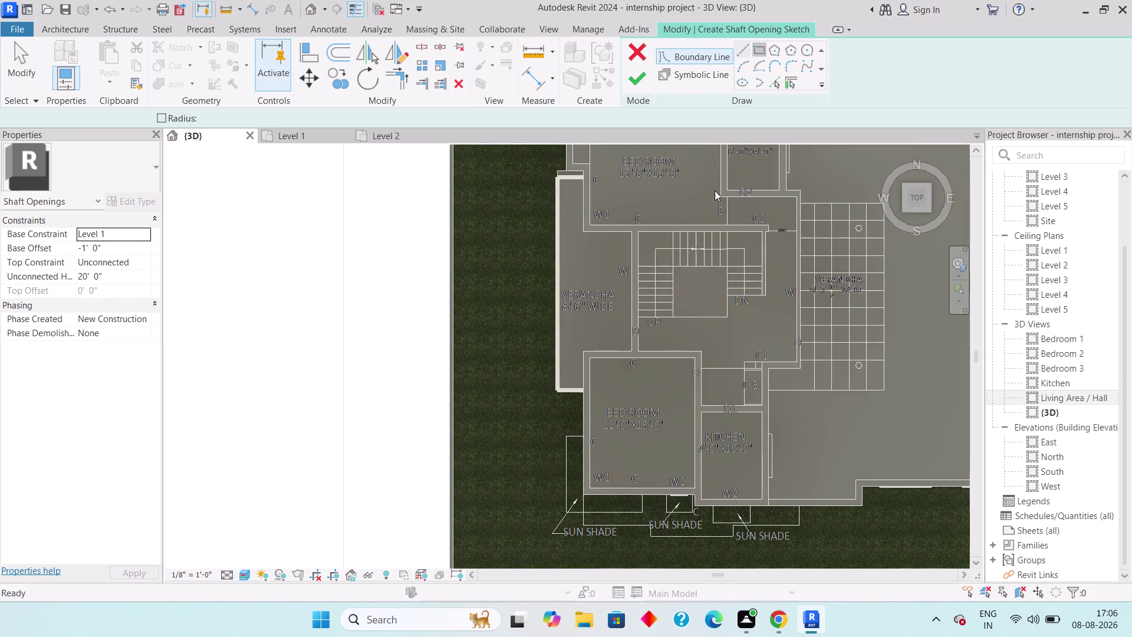
click(640, 230)
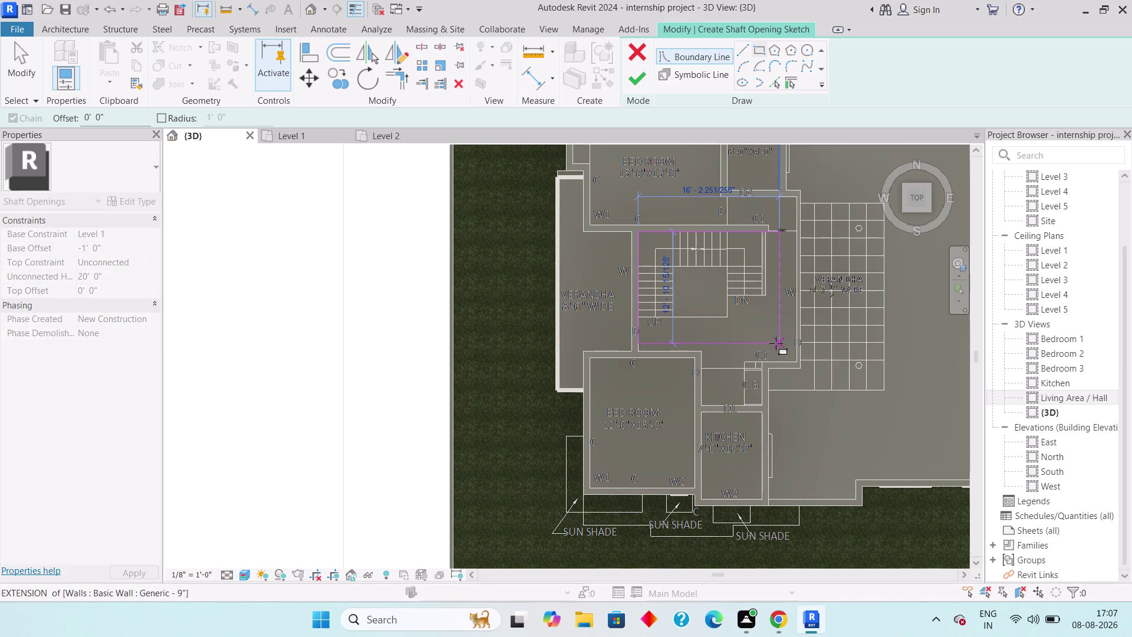
scroll(up, 3)
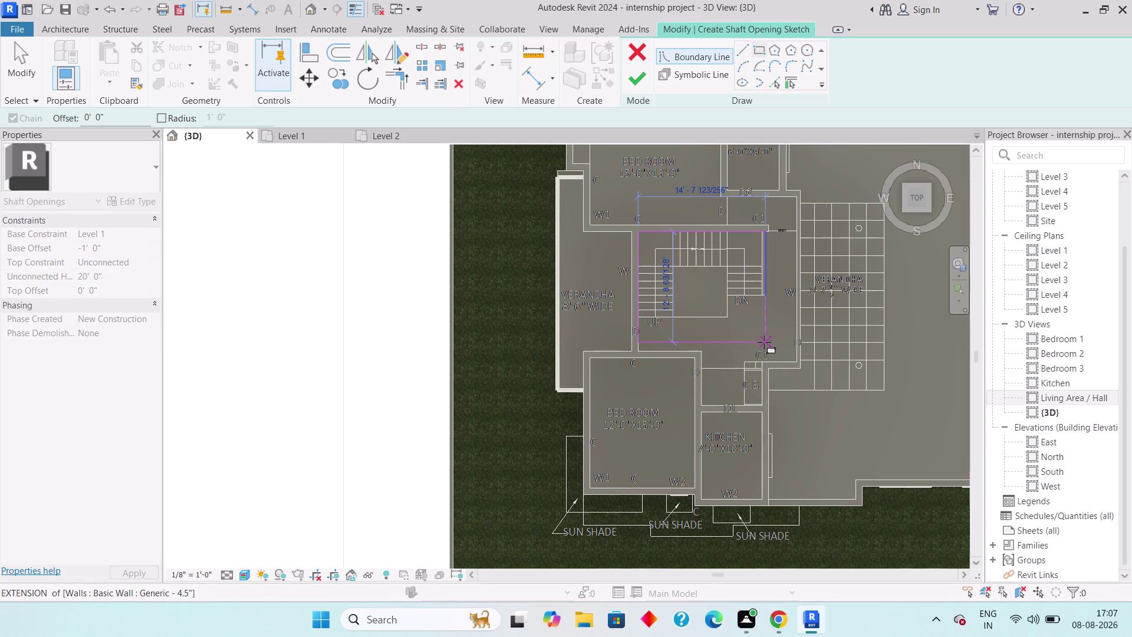
scroll(up, 3)
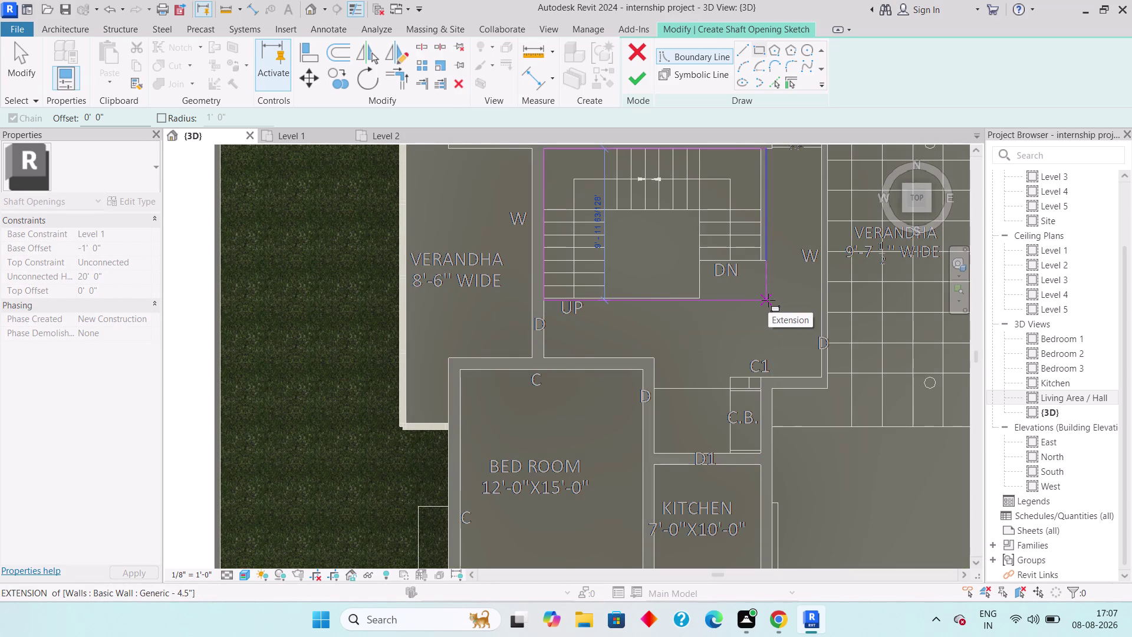
click(768, 300)
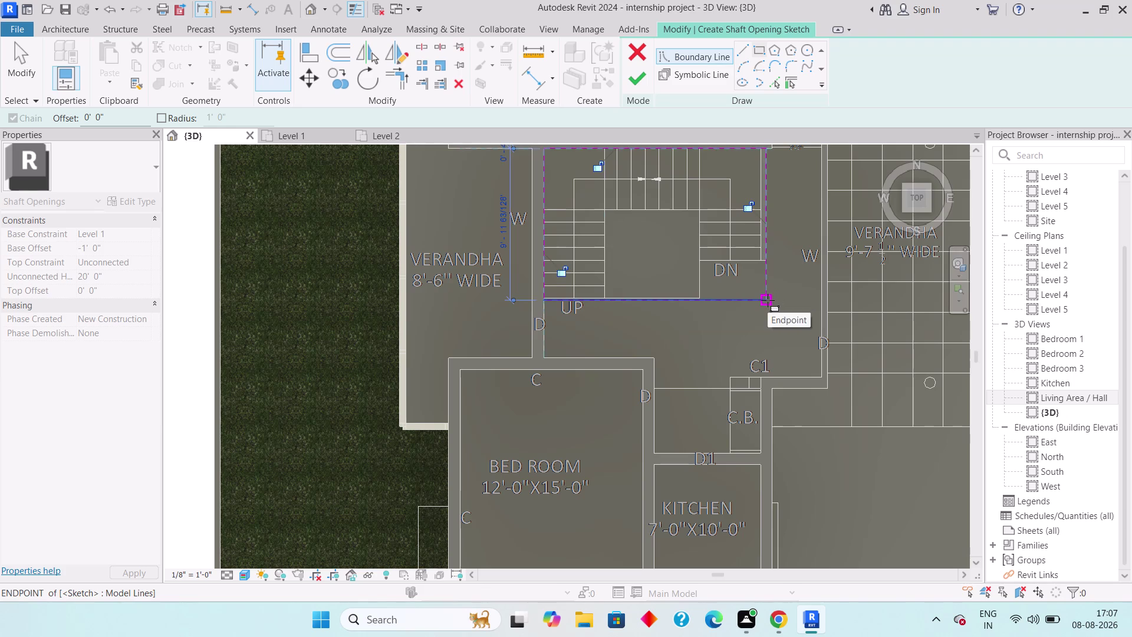
scroll(down, 3)
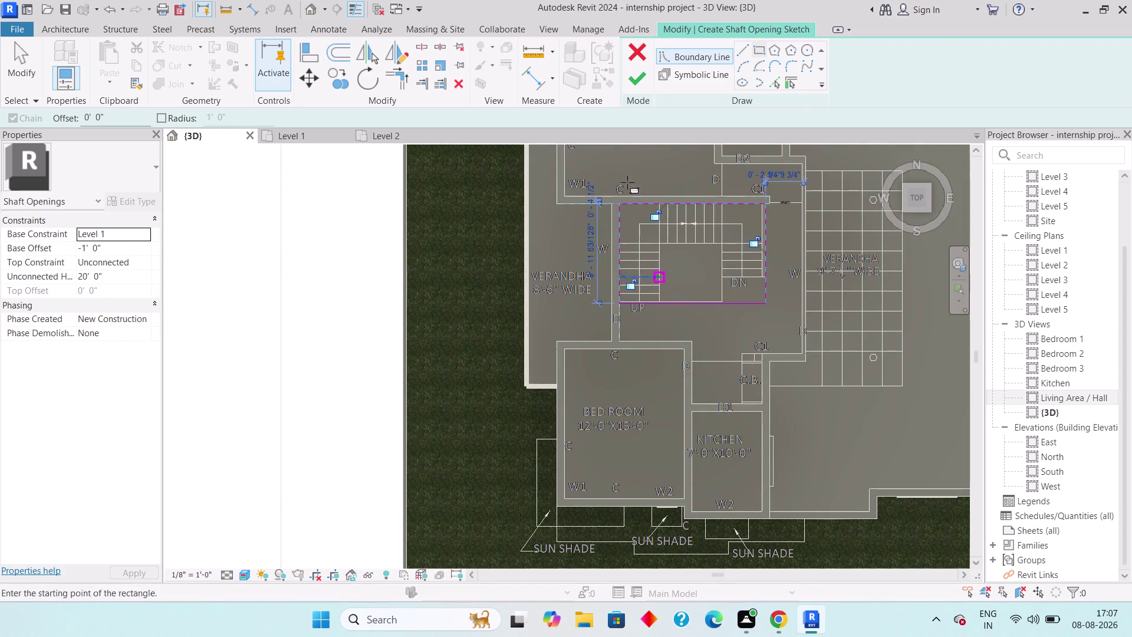
Finish the shaft opening sketch and orbit to view it in 3D.
click(638, 83)
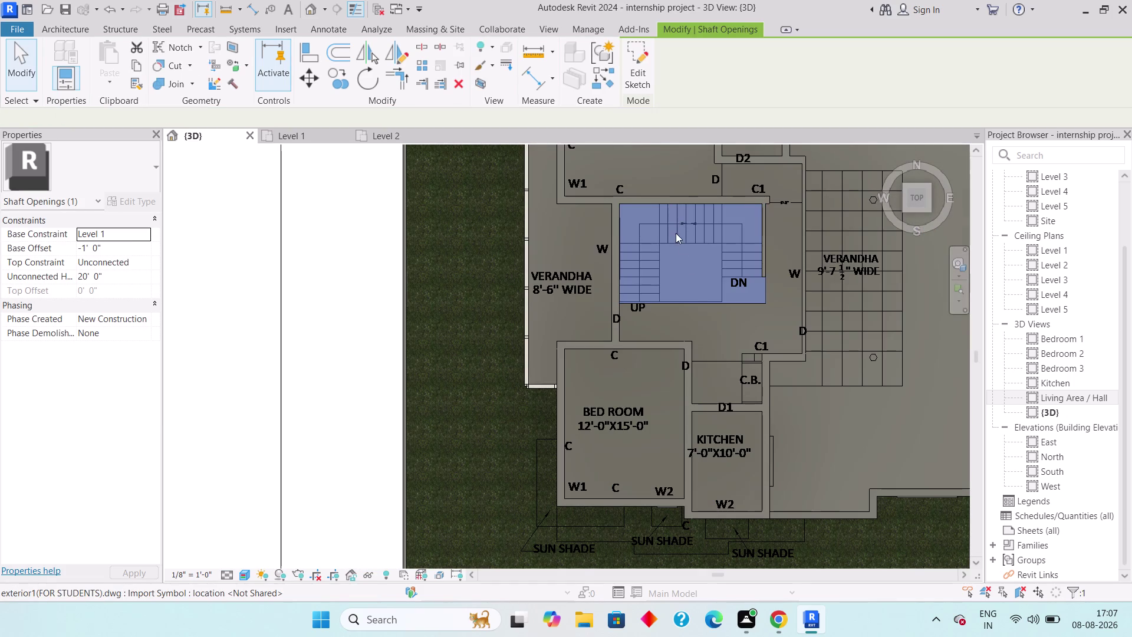
scroll(down, 3)
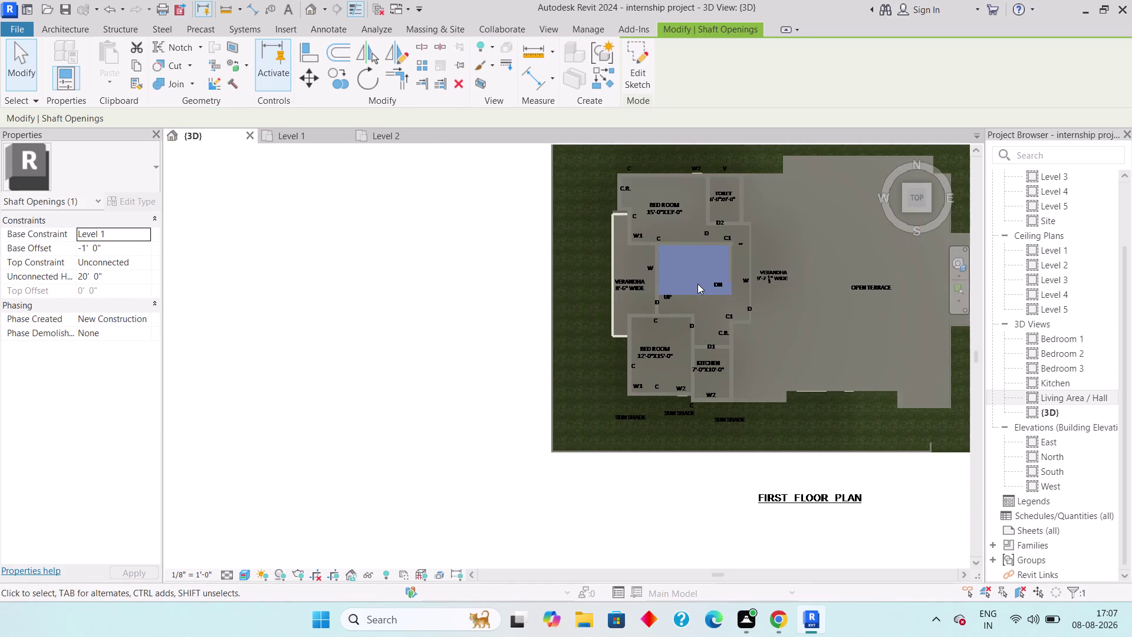
scroll(down, 3)
middle_drag(718, 293, 669, 176)
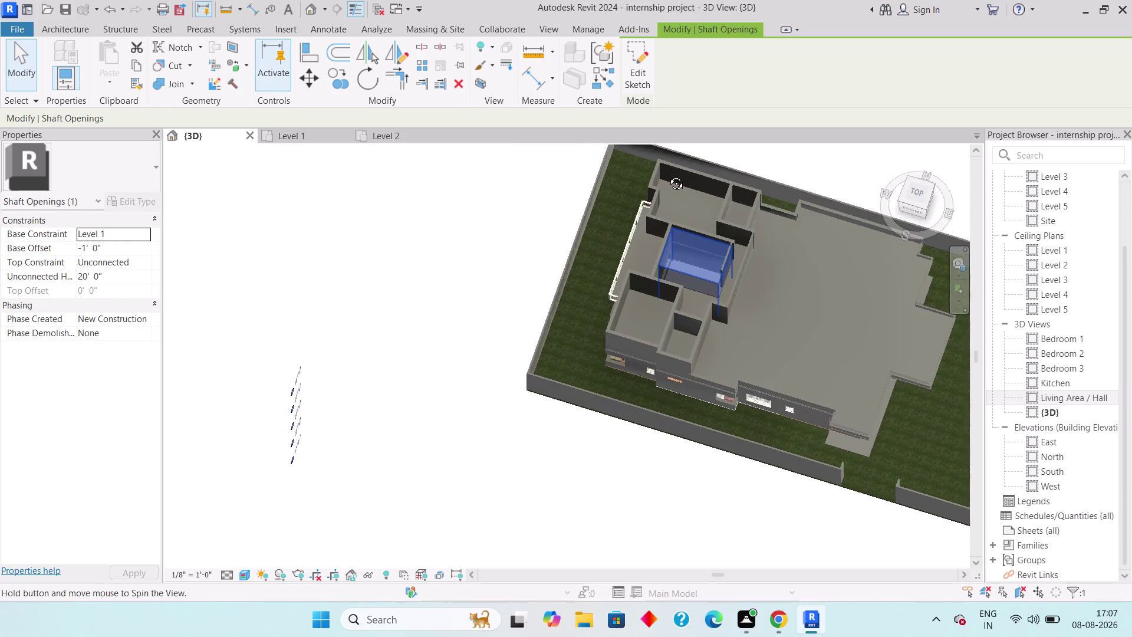
middle_drag(669, 176, 641, 113)
middle_drag(720, 307, 701, 266)
key(Escape)
click(688, 251)
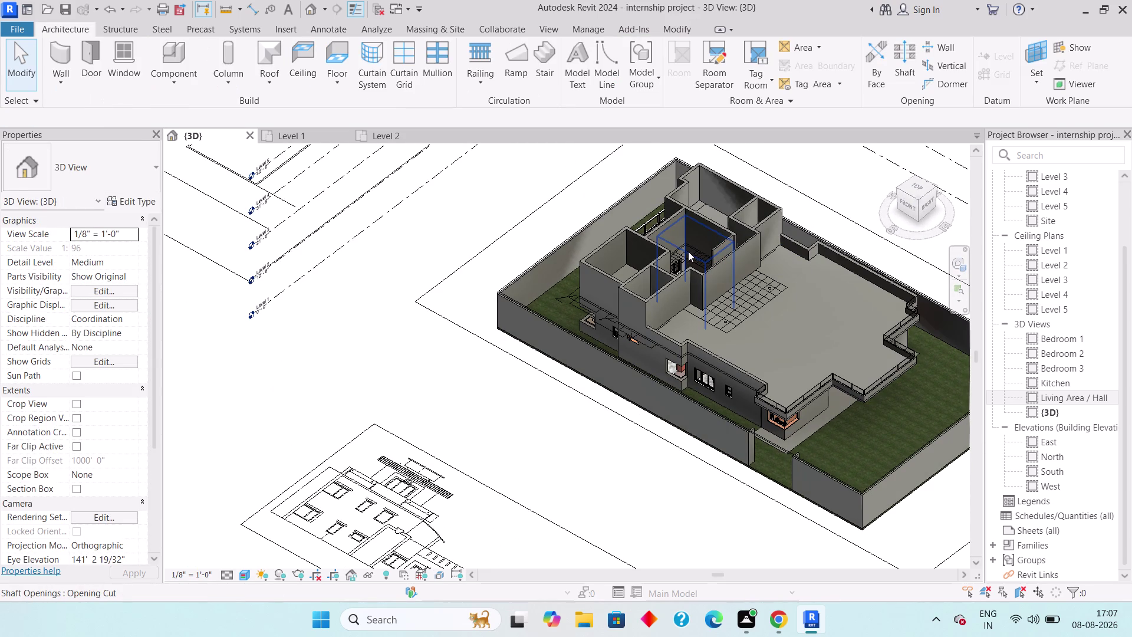
Drag the shaft's bottom handle below the ground floor, Base Offset about -9'10".
drag(694, 229, 698, 198)
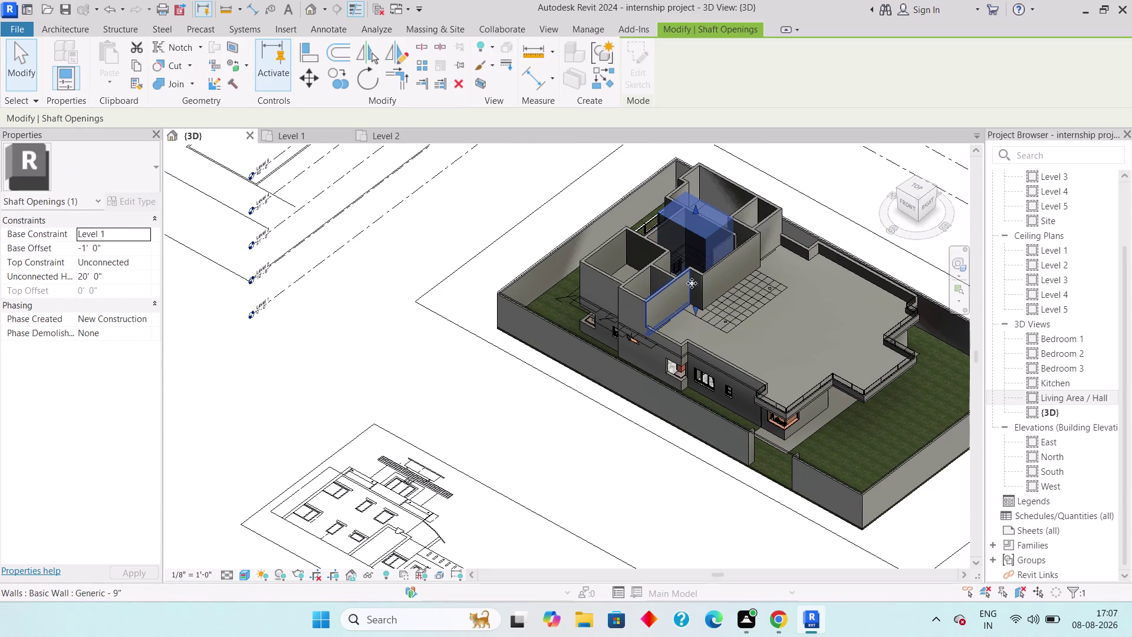
drag(695, 304, 697, 365)
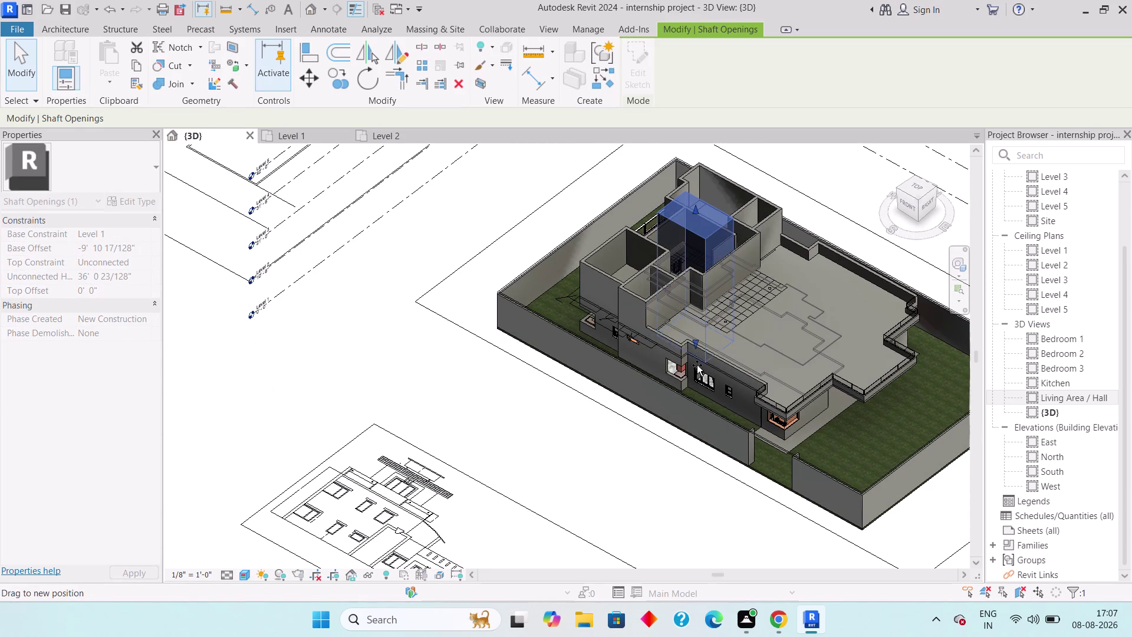
drag(697, 365, 684, 436)
key(Escape)
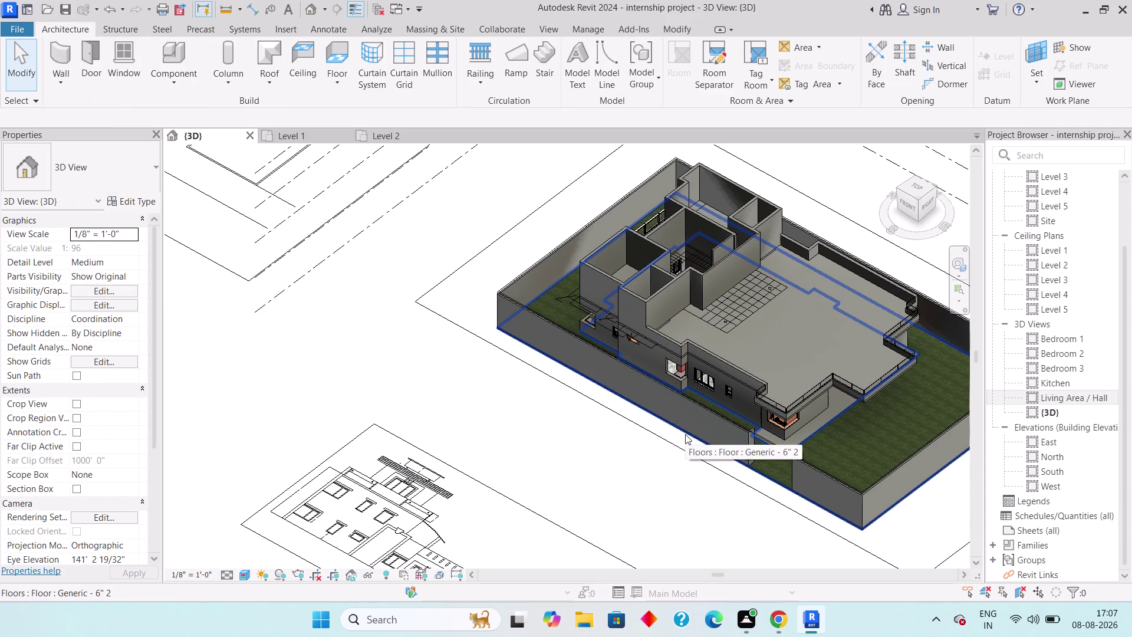
key(Escape)
key(Escape)
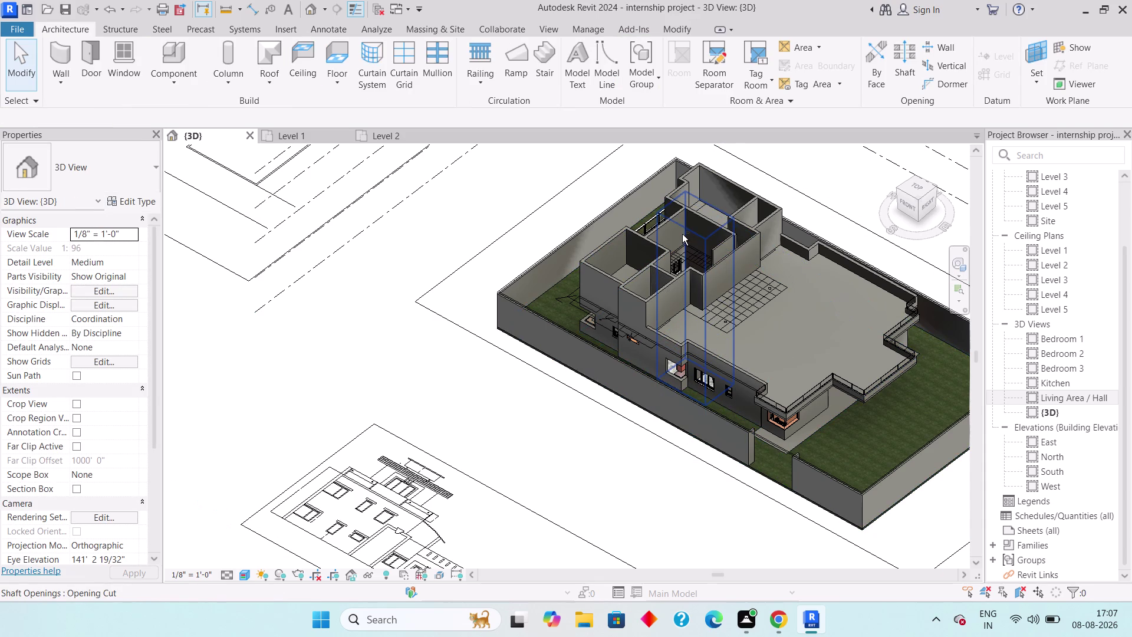
Orbit above and beneath the model to inspect the shaft cut.
middle_drag(682, 234, 701, 470)
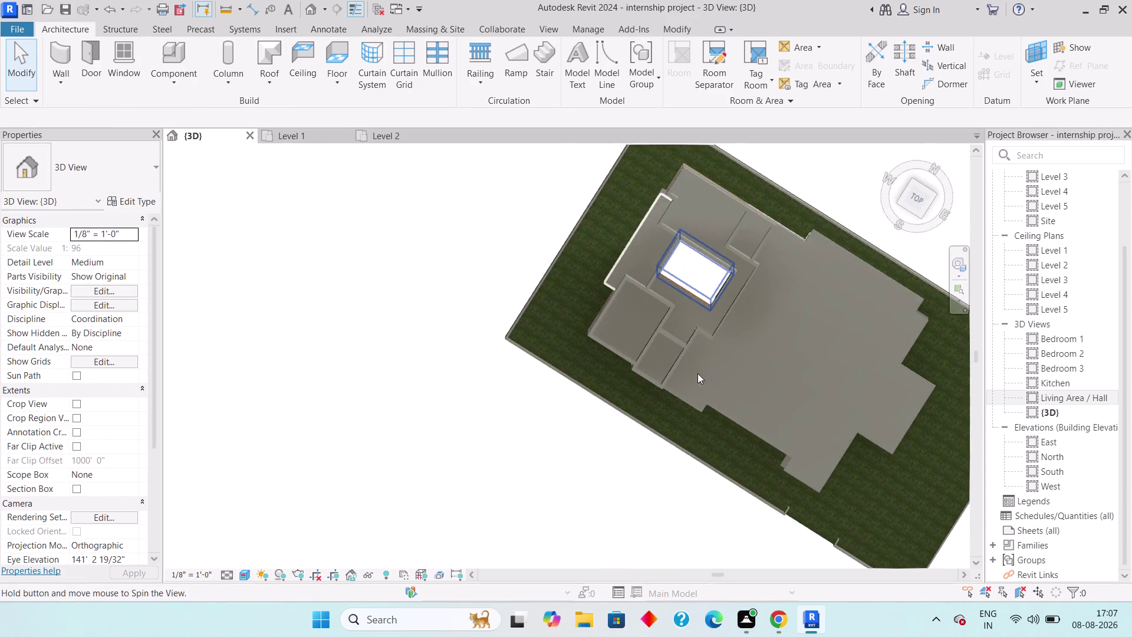
scroll(up, 3)
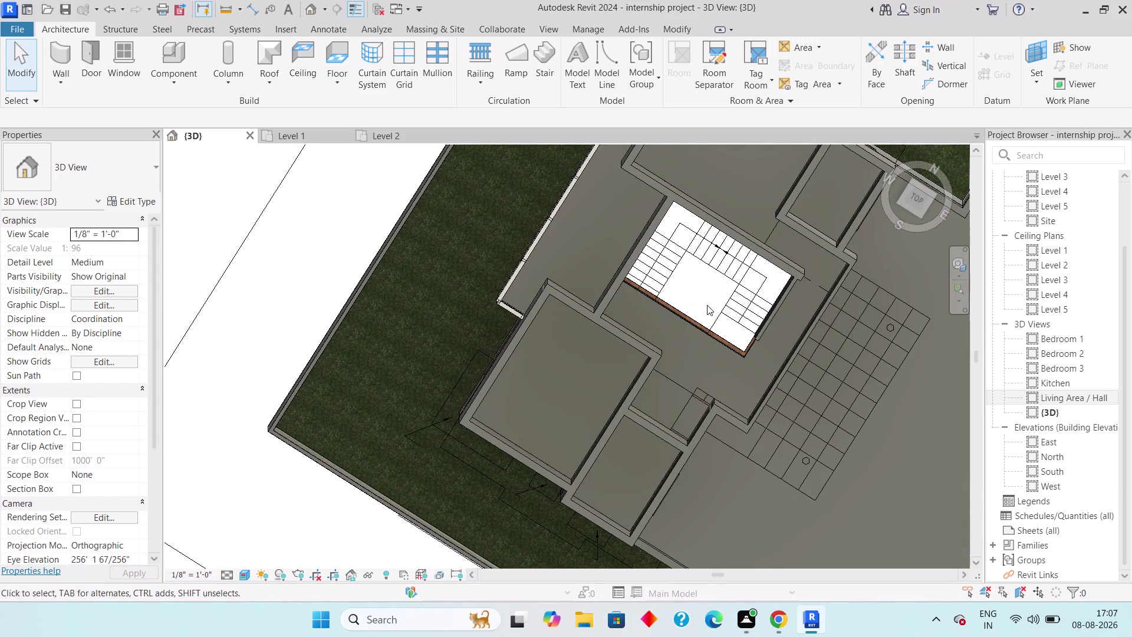
scroll(down, 3)
middle_drag(683, 453, 695, 377)
scroll(down, 3)
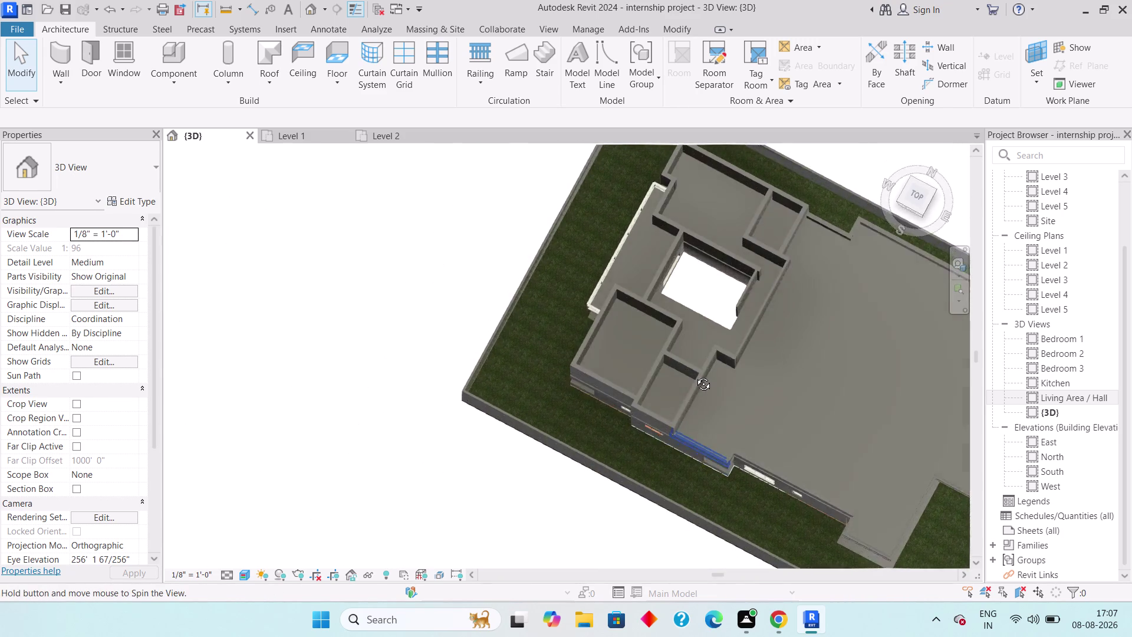
middle_drag(694, 378, 712, 144)
middle_drag(667, 454, 664, 275)
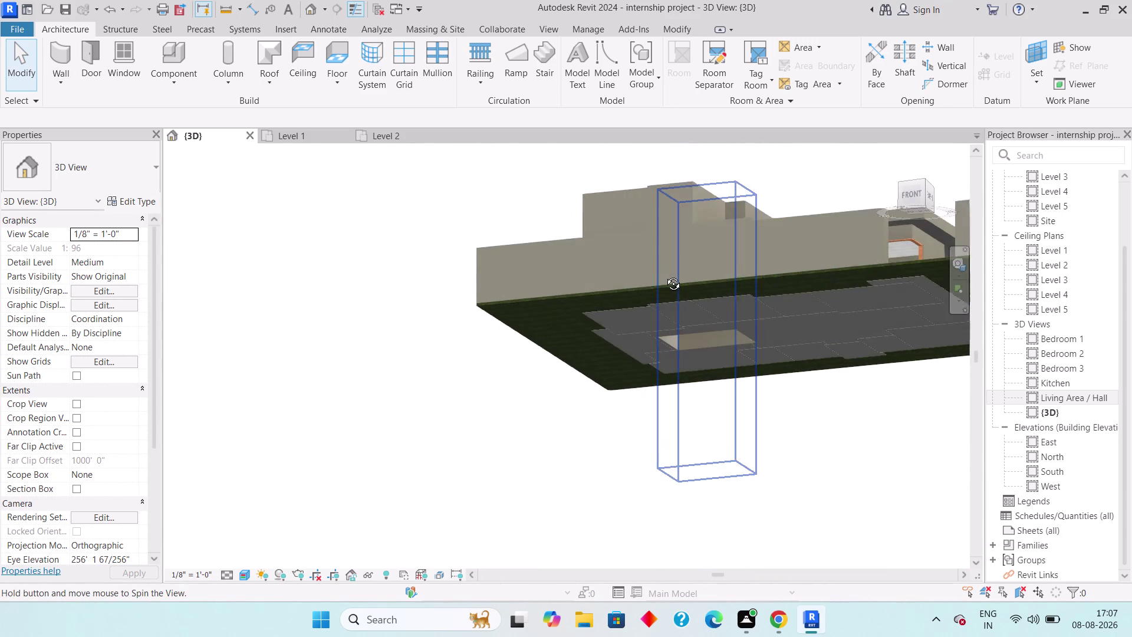
middle_drag(664, 275, 668, 231)
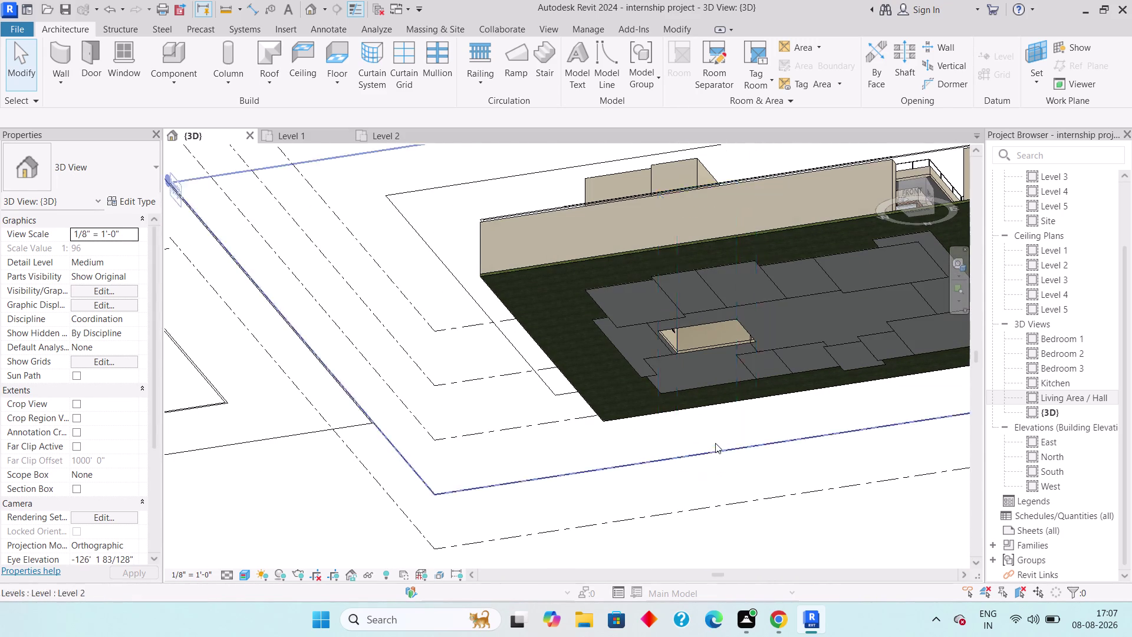
Drag the shaft's bottom handle up to about 2'6" above Level 1.
click(715, 441)
drag(704, 463, 703, 452)
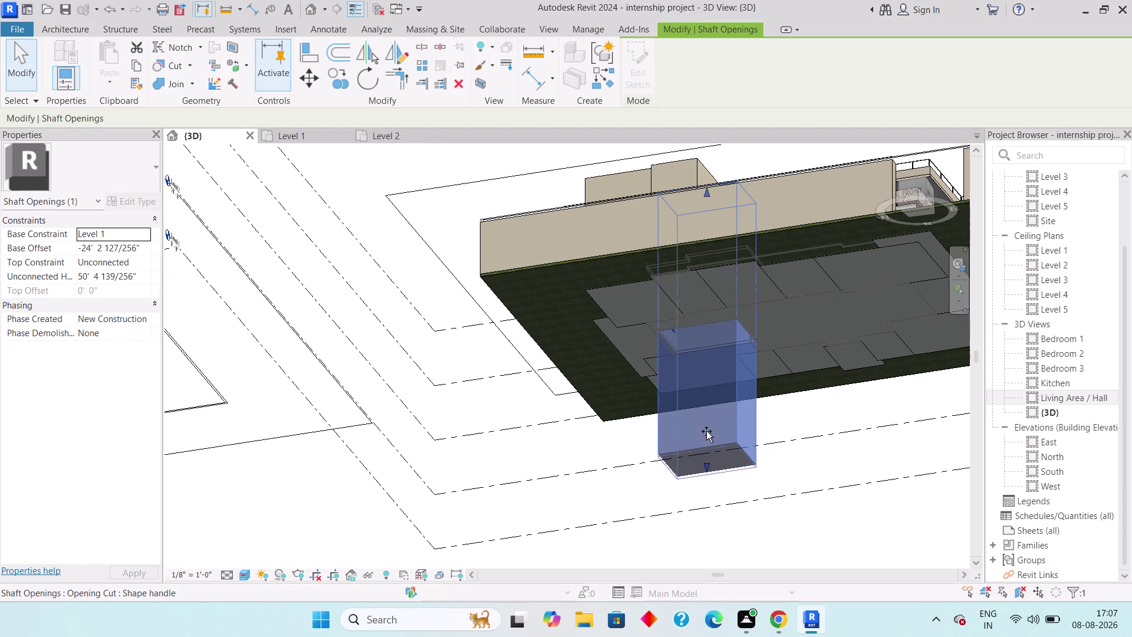
drag(703, 452, 721, 294)
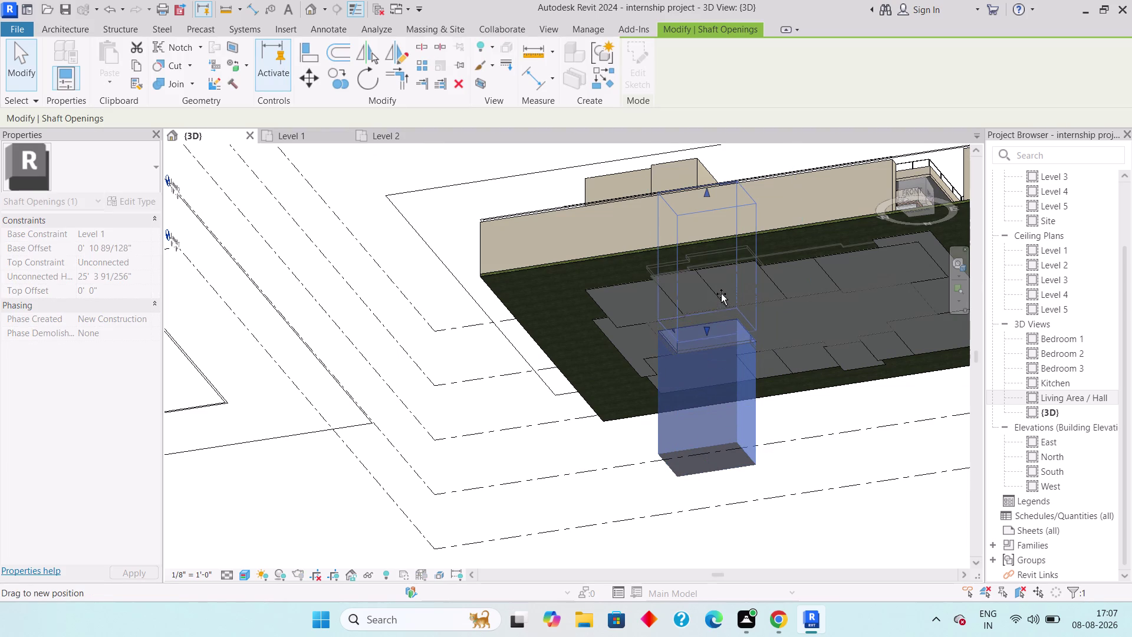
drag(721, 293, 722, 290)
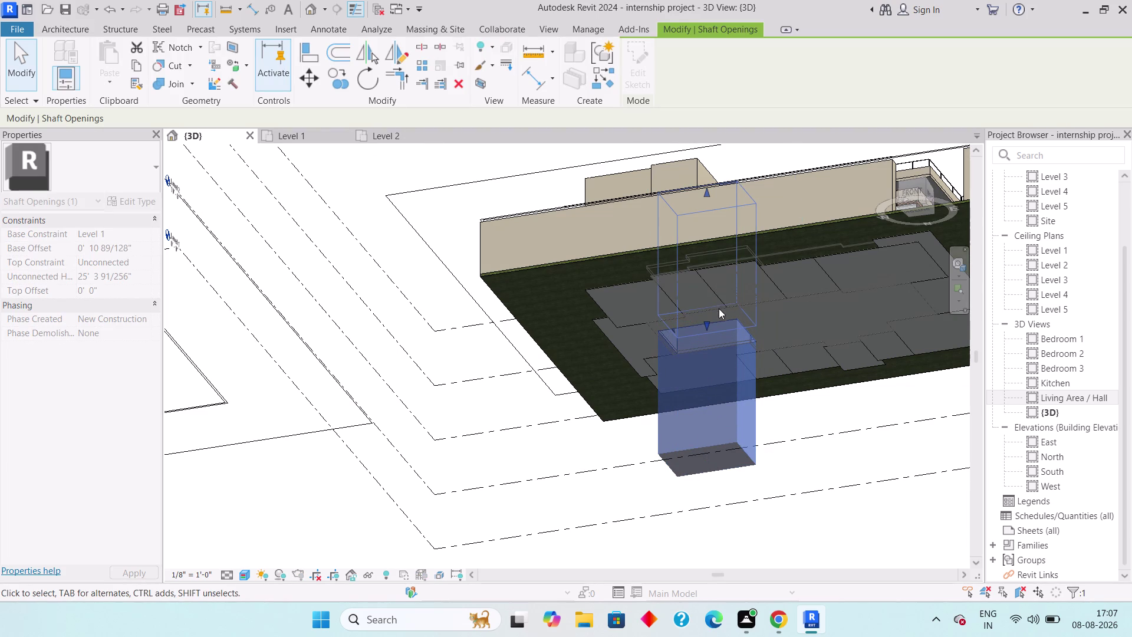
scroll(down, 3)
middle_drag(690, 438, 695, 511)
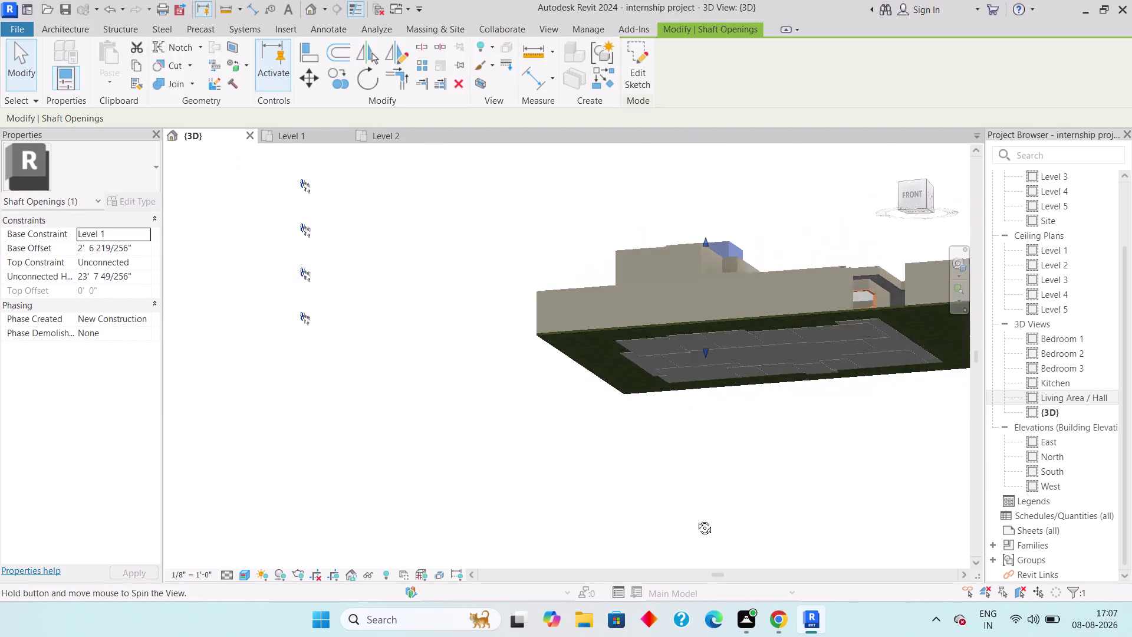
middle_drag(695, 511, 684, 636)
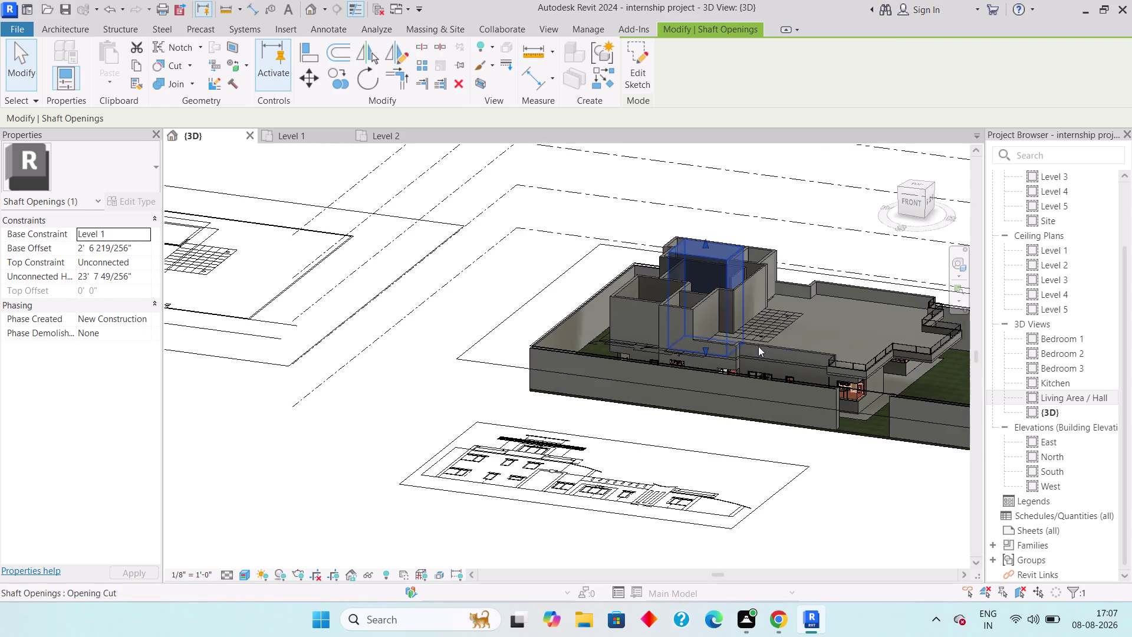
middle_drag(773, 315, 709, 488)
scroll(up, 3)
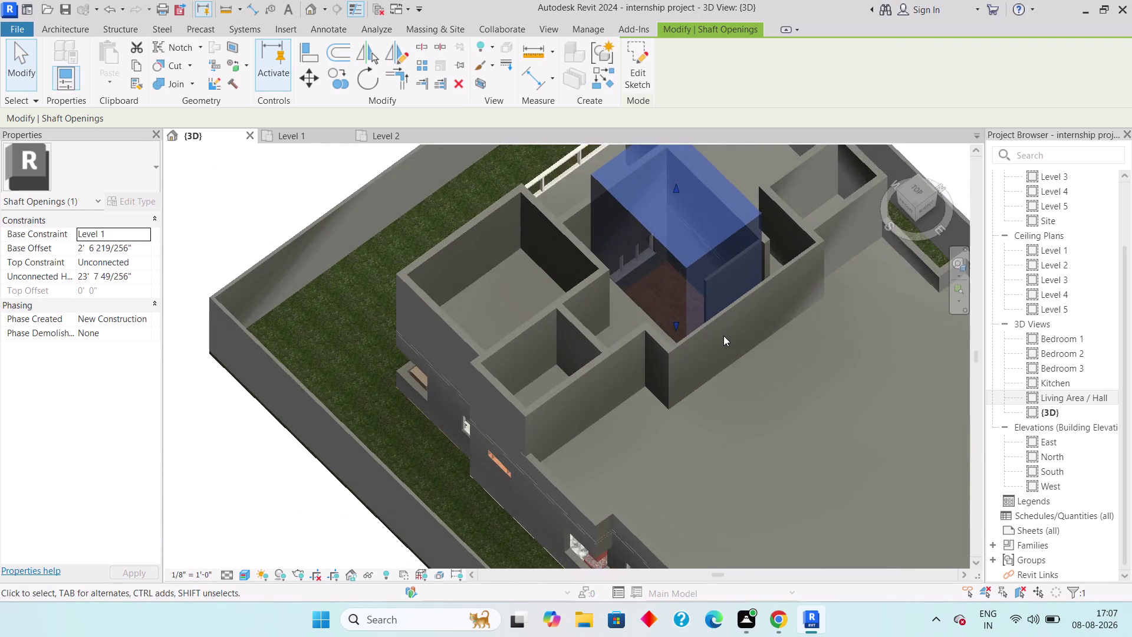
Orbit around the stairwell to confirm the ground floor is no longer cut.
key(Escape)
scroll(down, 3)
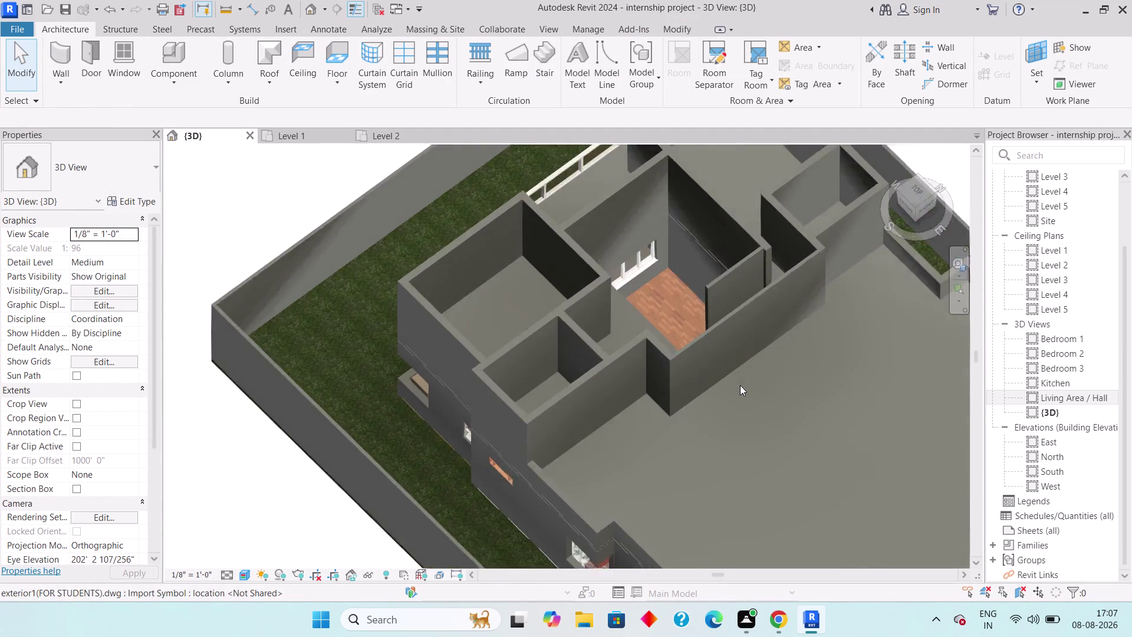
scroll(down, 3)
middle_drag(736, 410, 729, 340)
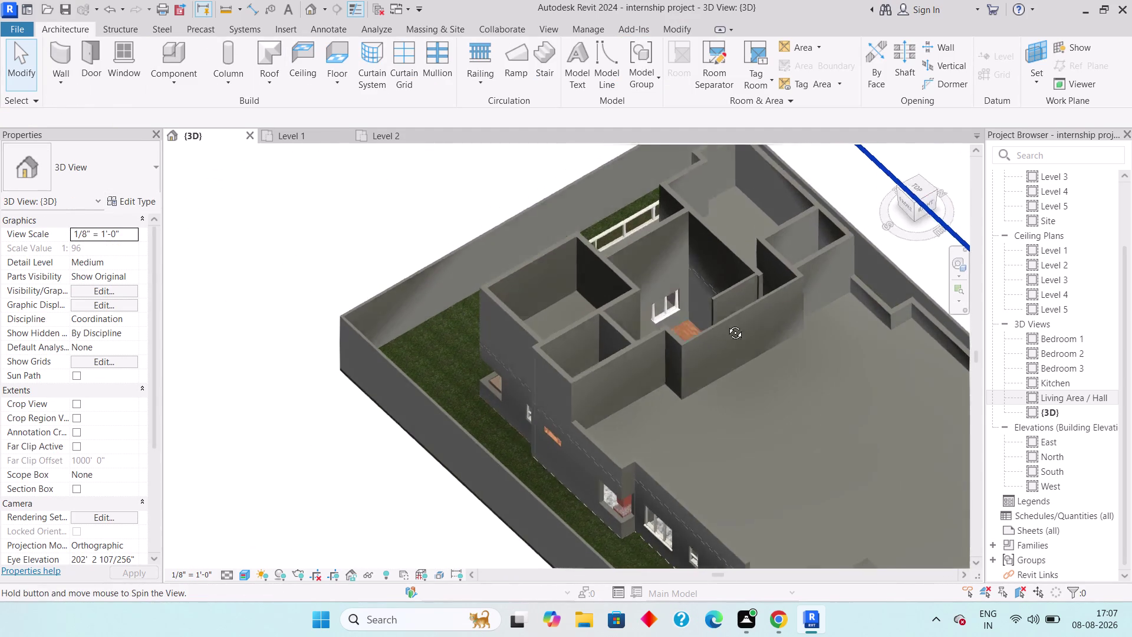
middle_drag(729, 340, 703, 228)
middle_drag(696, 307, 851, 384)
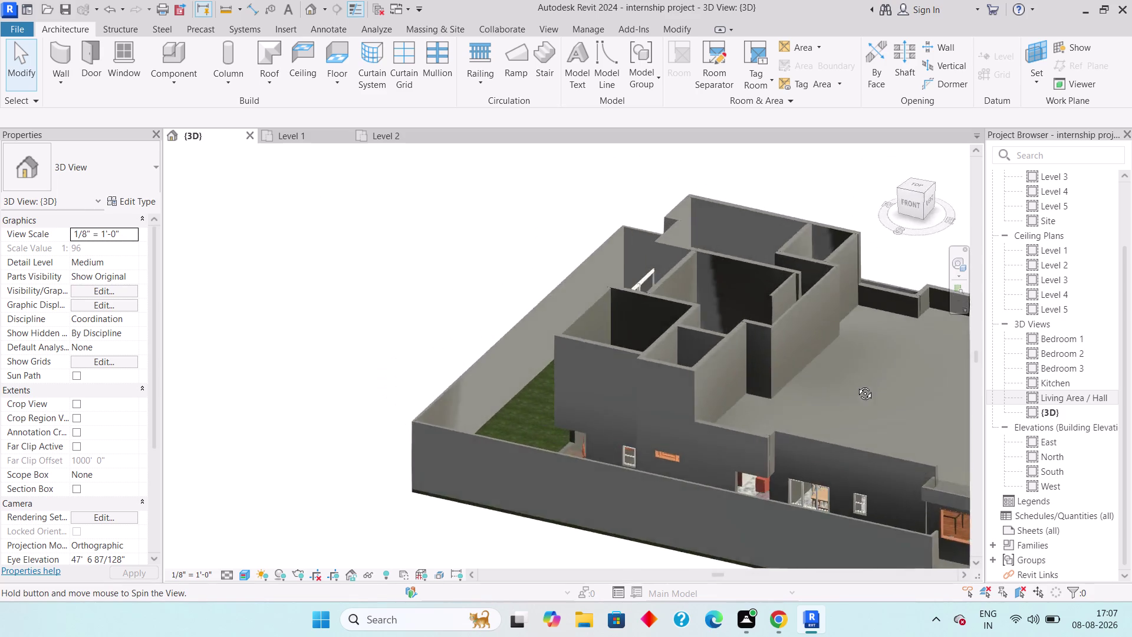
middle_drag(851, 384, 871, 393)
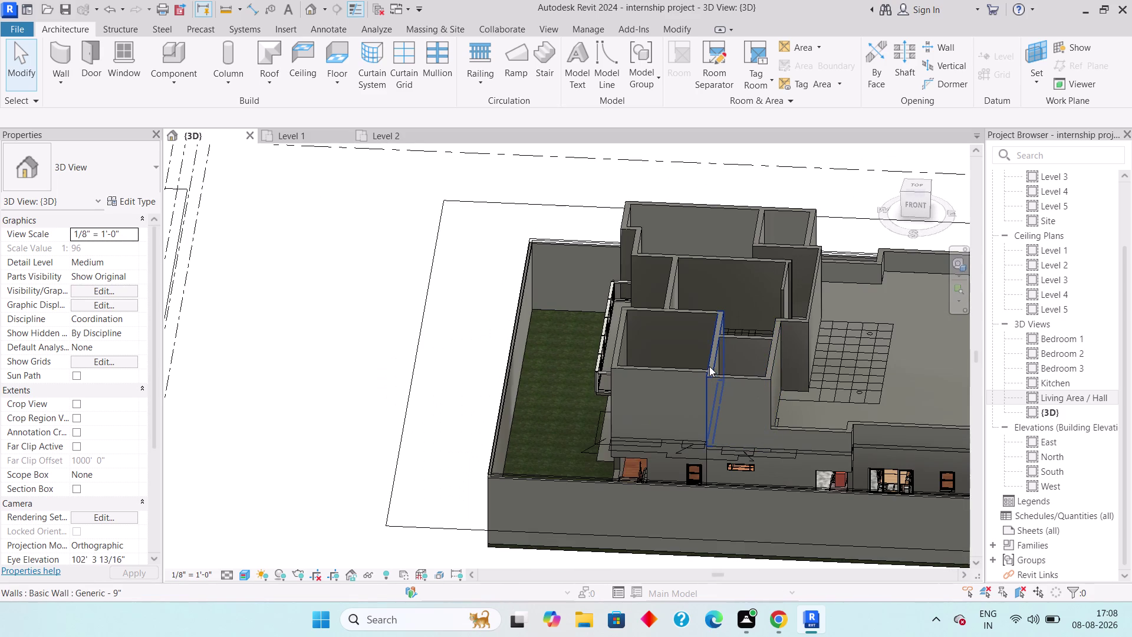
scroll(down, 3)
middle_drag(712, 343, 713, 422)
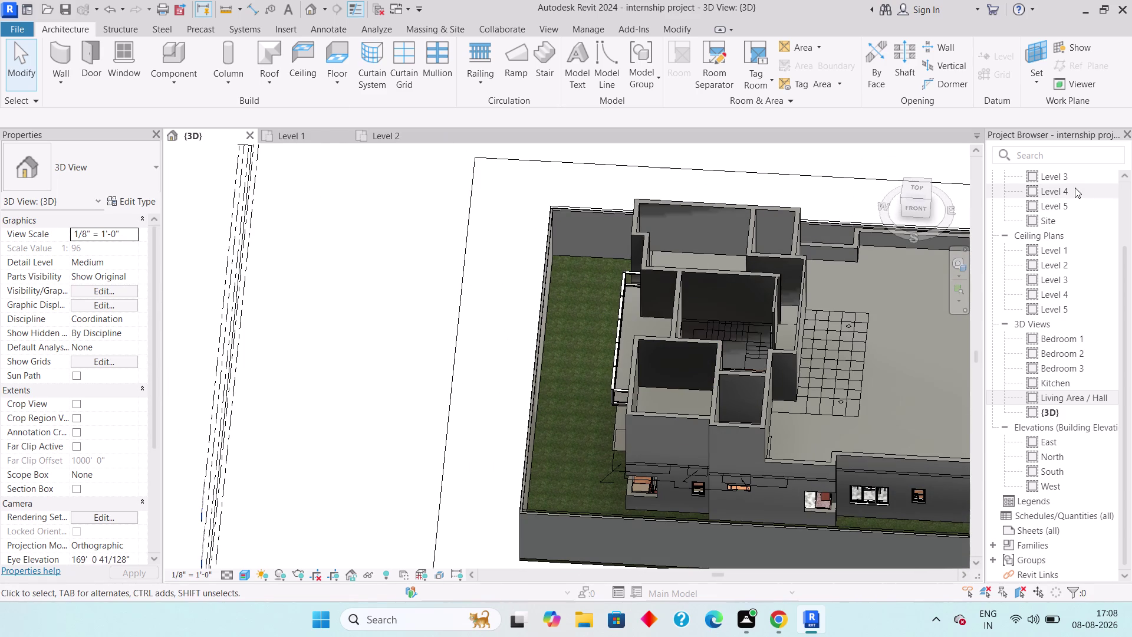
double_click(1052, 261)
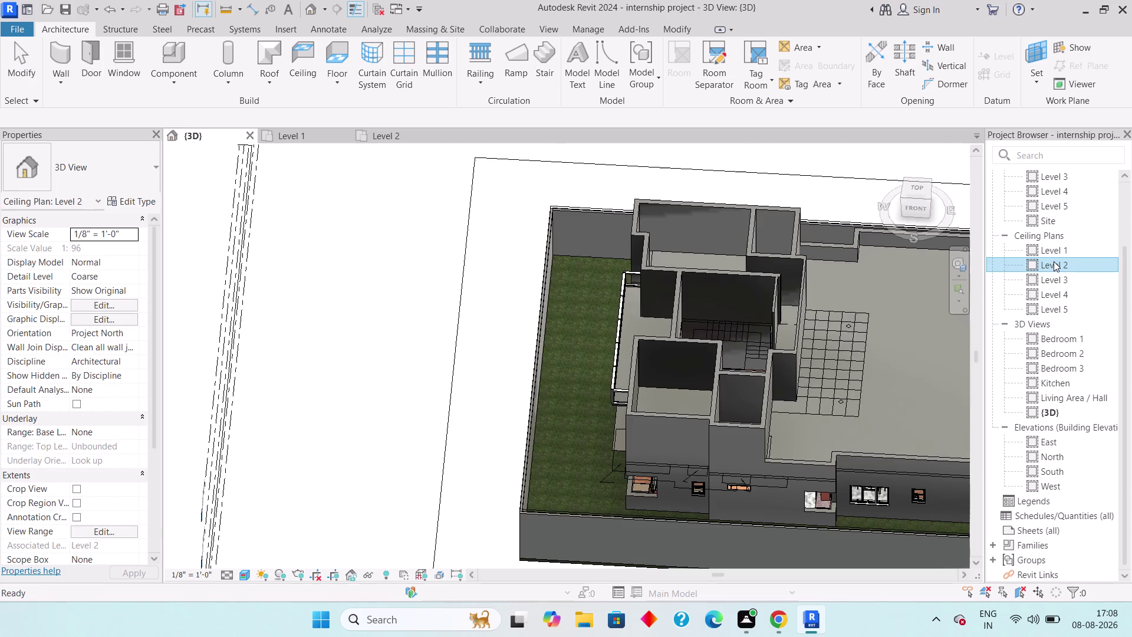
Compare the Level 2 floor plan and ceiling plan around the stair and rooms.
scroll(up, 3)
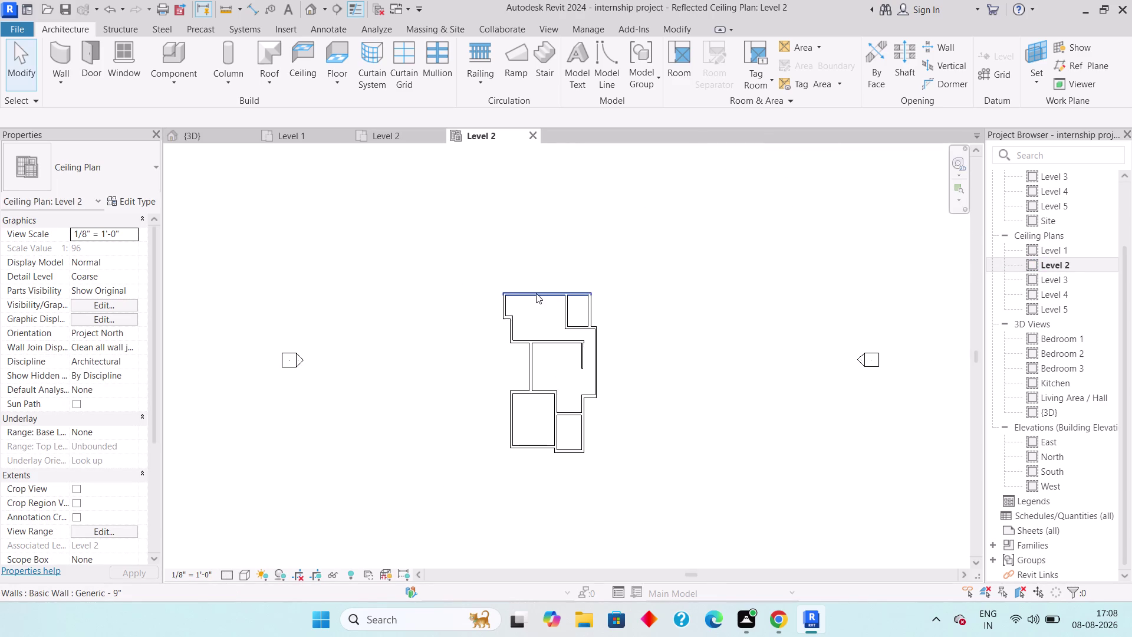
scroll(up, 3)
scroll(down, 3)
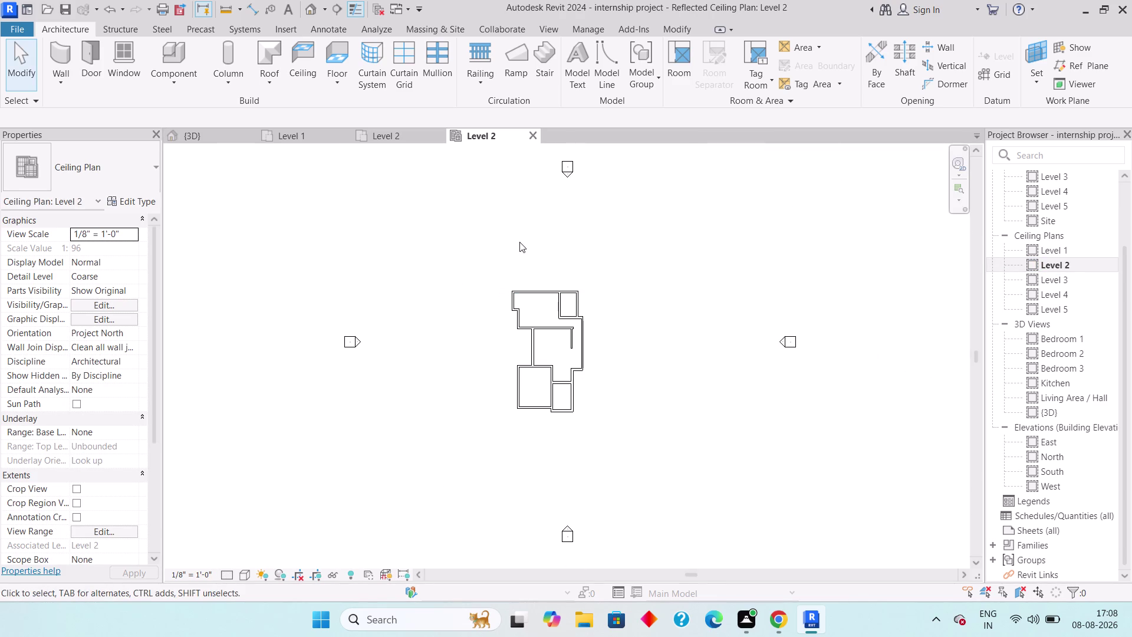
click(388, 136)
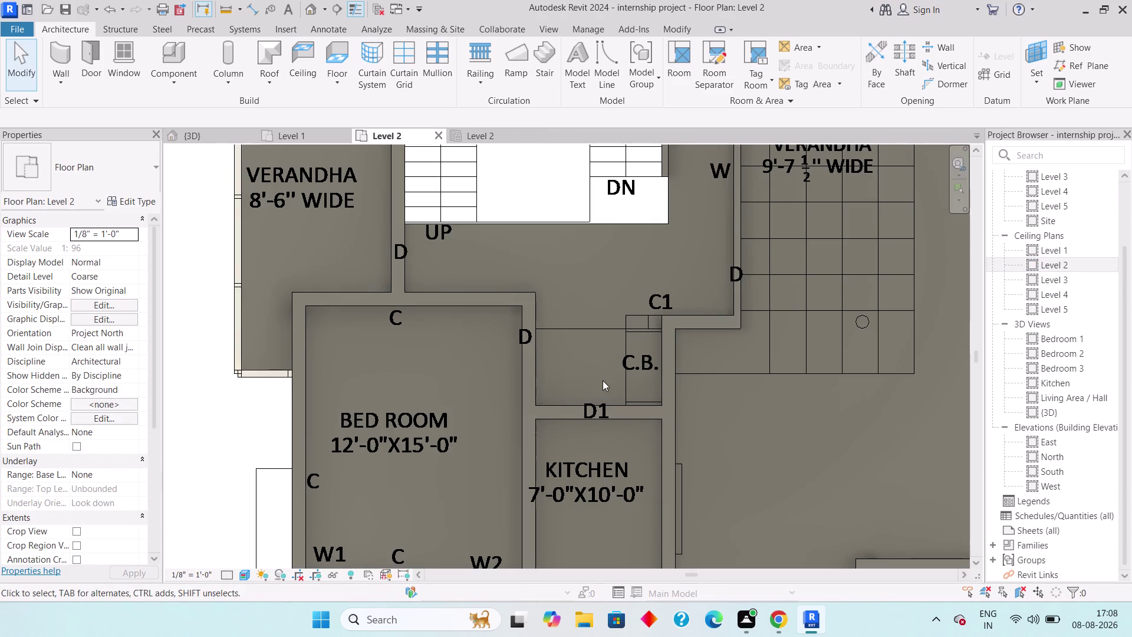
scroll(down, 3)
middle_drag(574, 292, 478, 377)
click(482, 133)
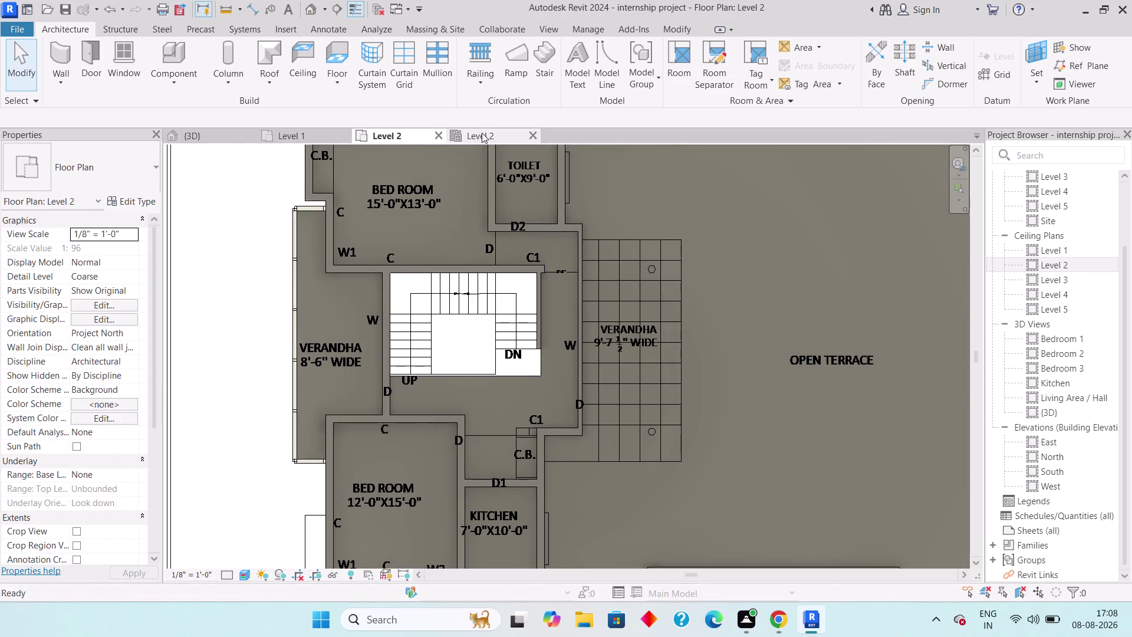
scroll(up, 3)
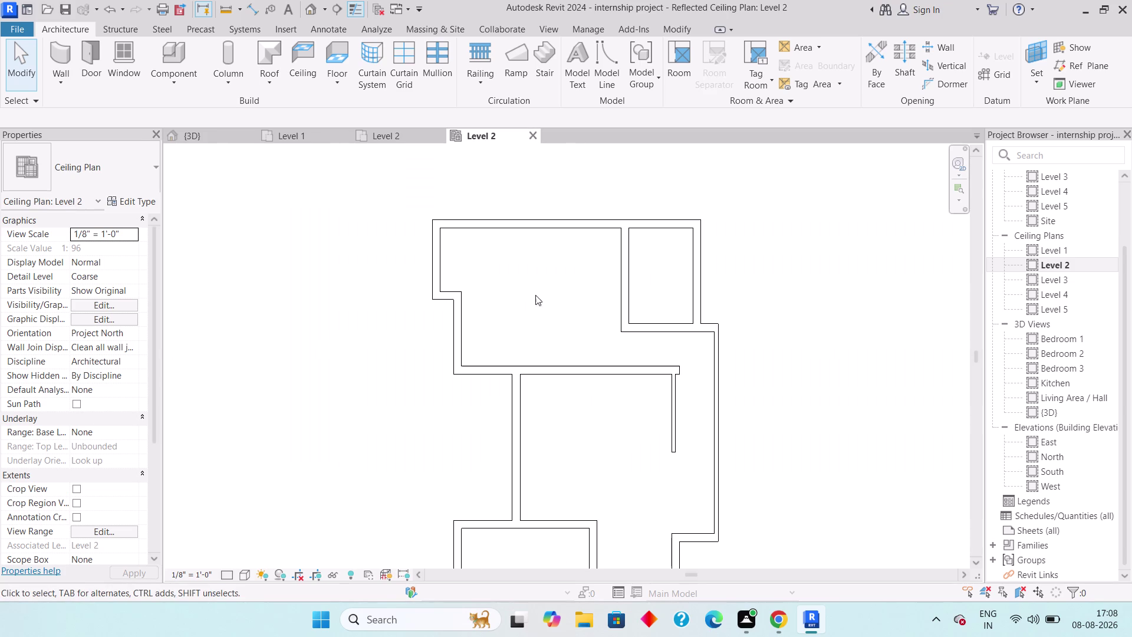
Place automatic 2' x 4' ACT ceilings in the Level 2 rooms.
click(311, 81)
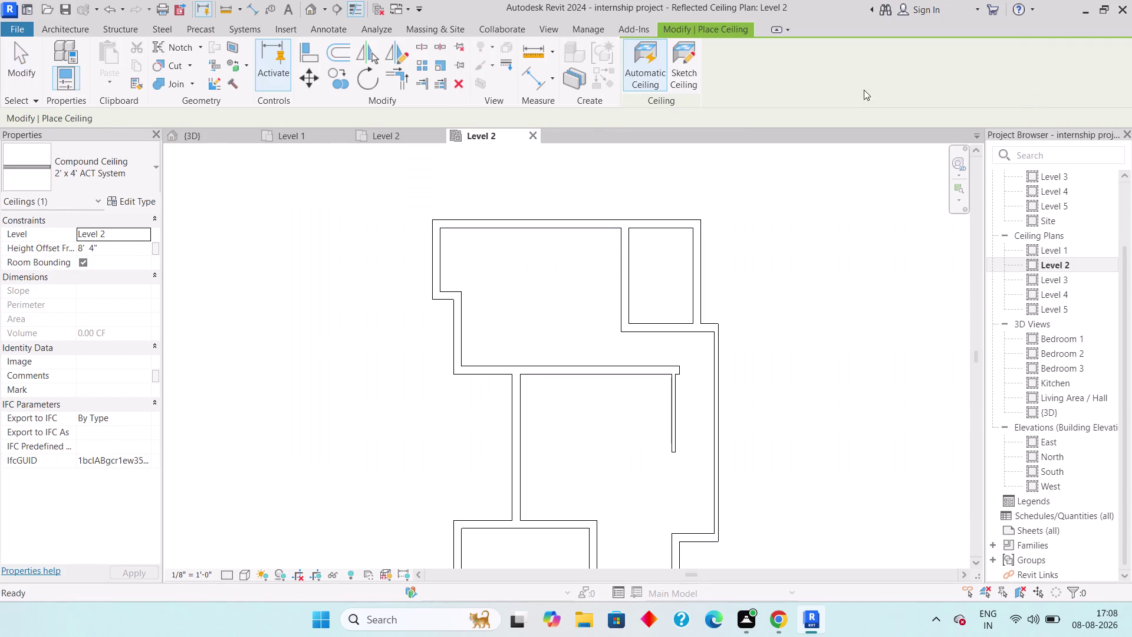
click(643, 78)
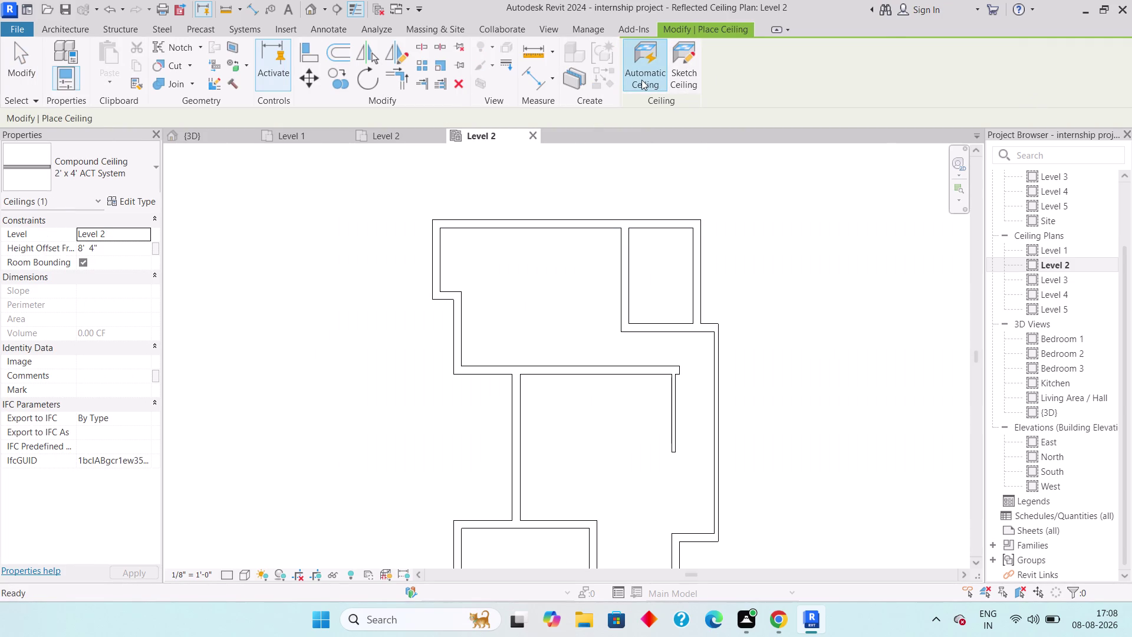
click(574, 290)
click(646, 284)
middle_drag(652, 333, 661, 228)
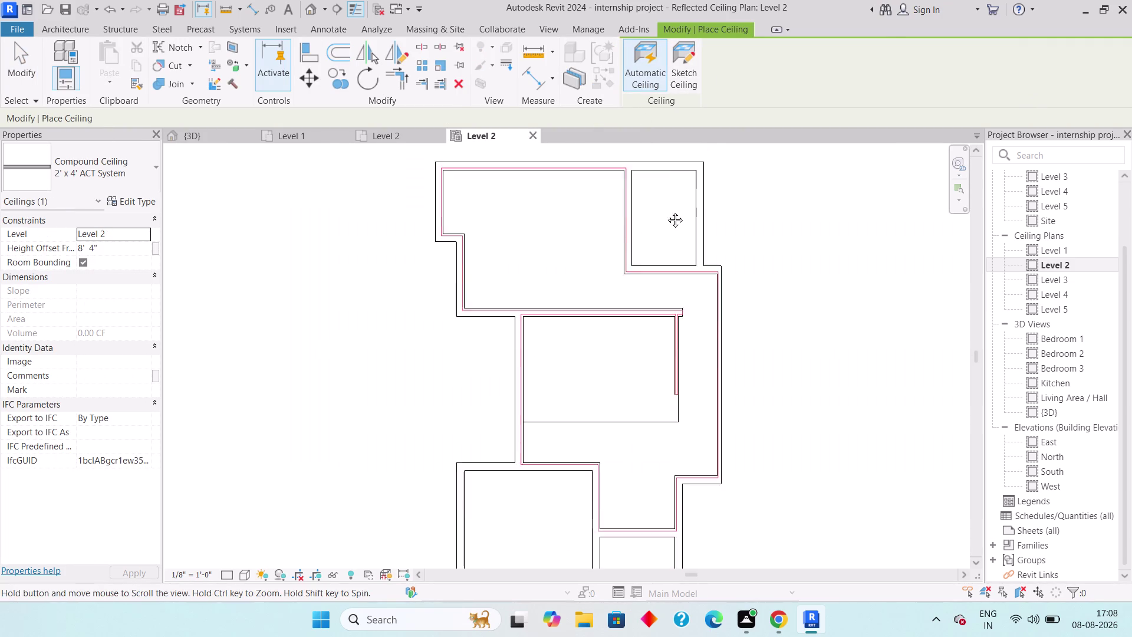
middle_drag(662, 228, 671, 171)
click(555, 433)
click(642, 472)
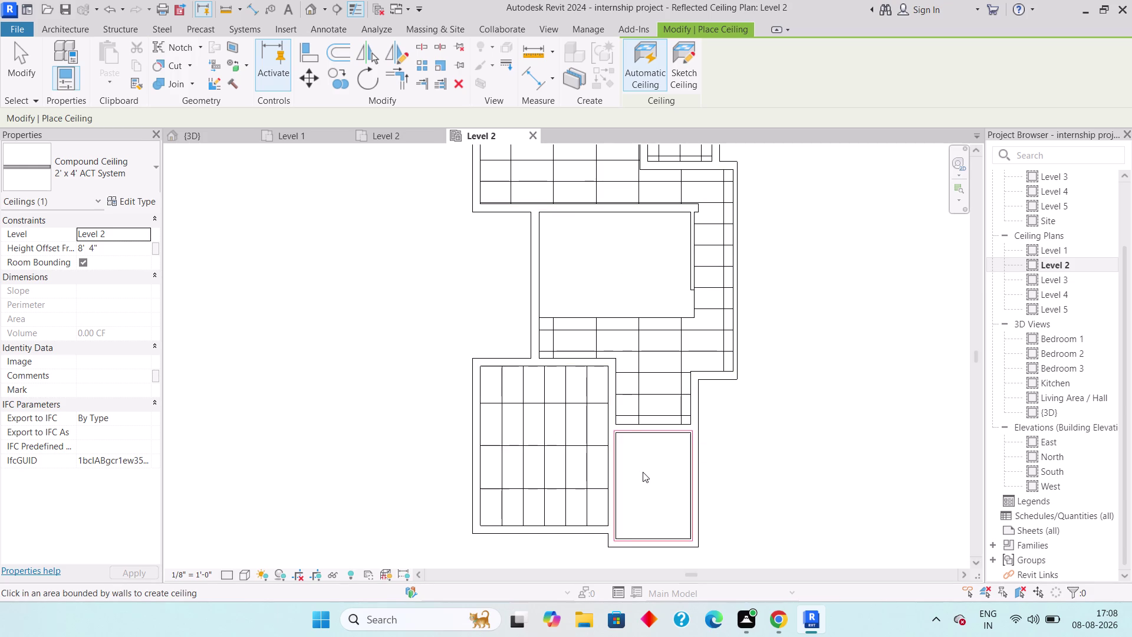
scroll(down, 3)
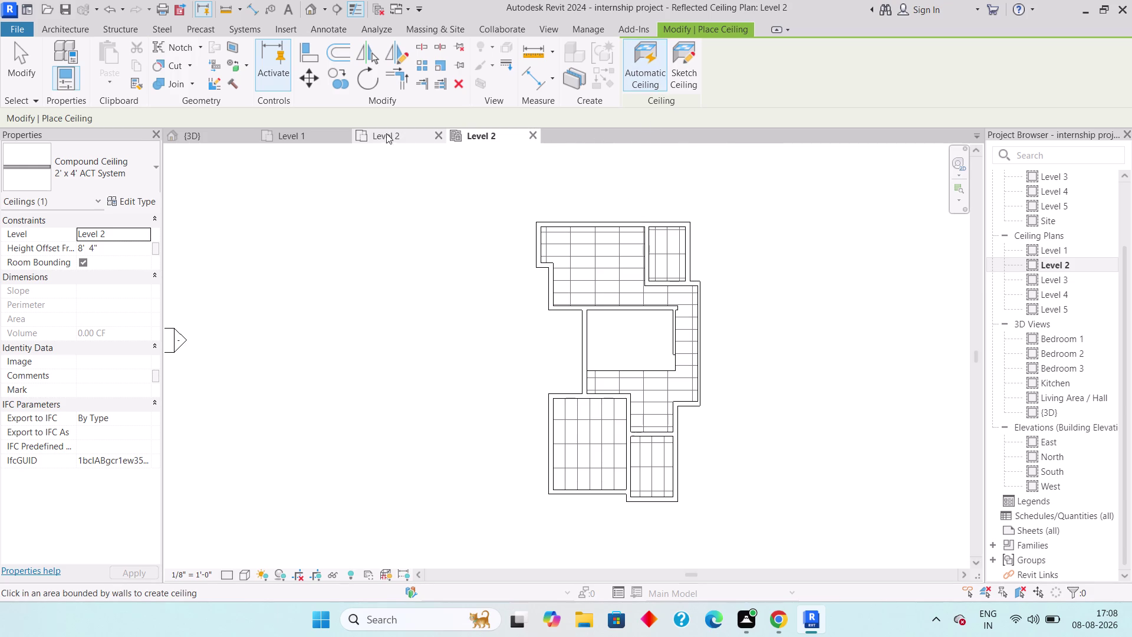
click(412, 140)
scroll(down, 3)
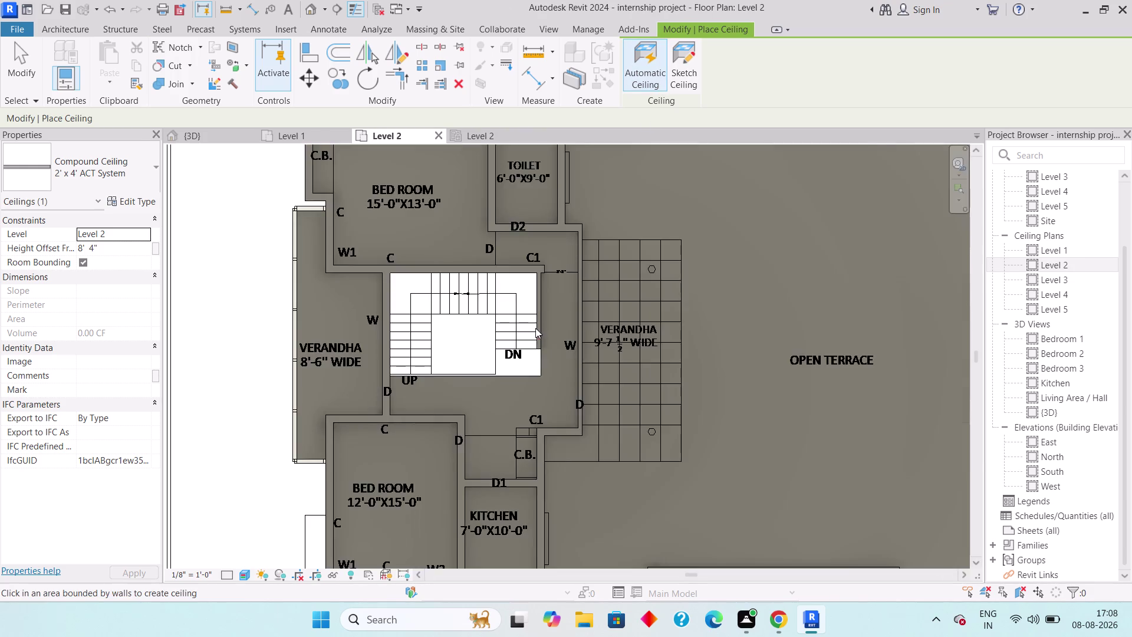
middle_drag(541, 327, 492, 234)
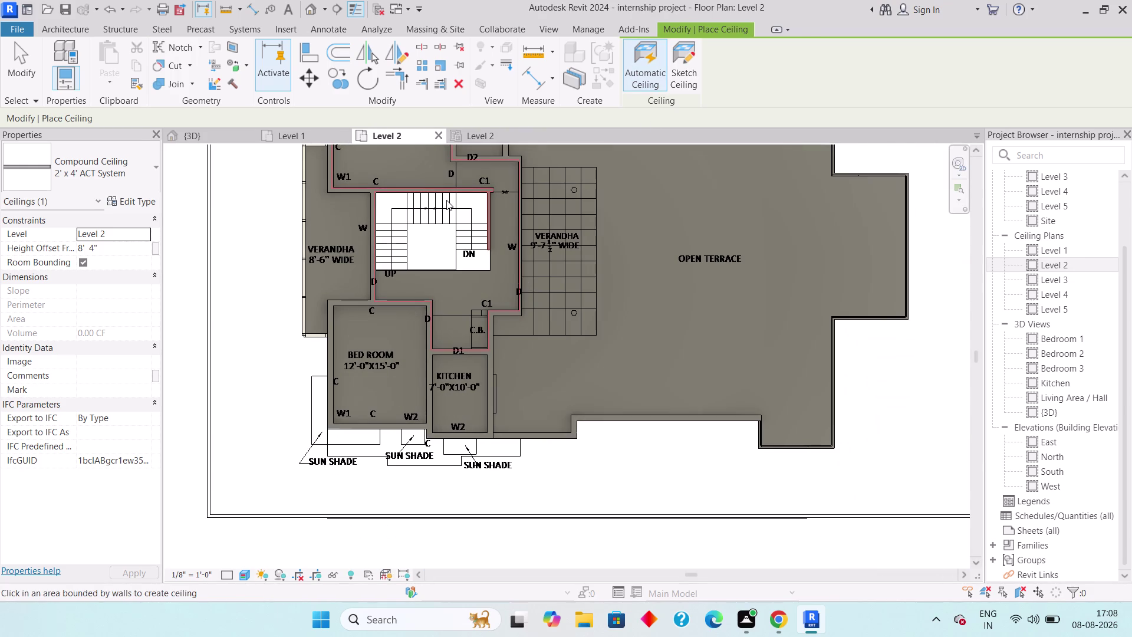
click(221, 137)
Exit the Ceiling tool with two Escapes while orbiting the 3D model.
middle_drag(545, 340, 531, 325)
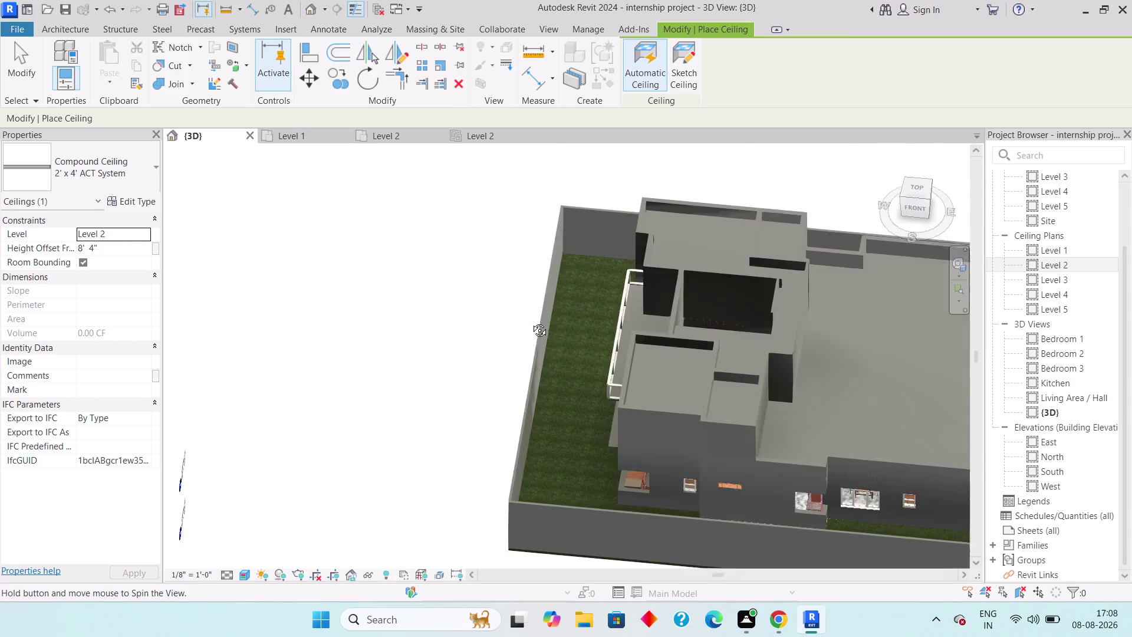
middle_drag(531, 325, 517, 290)
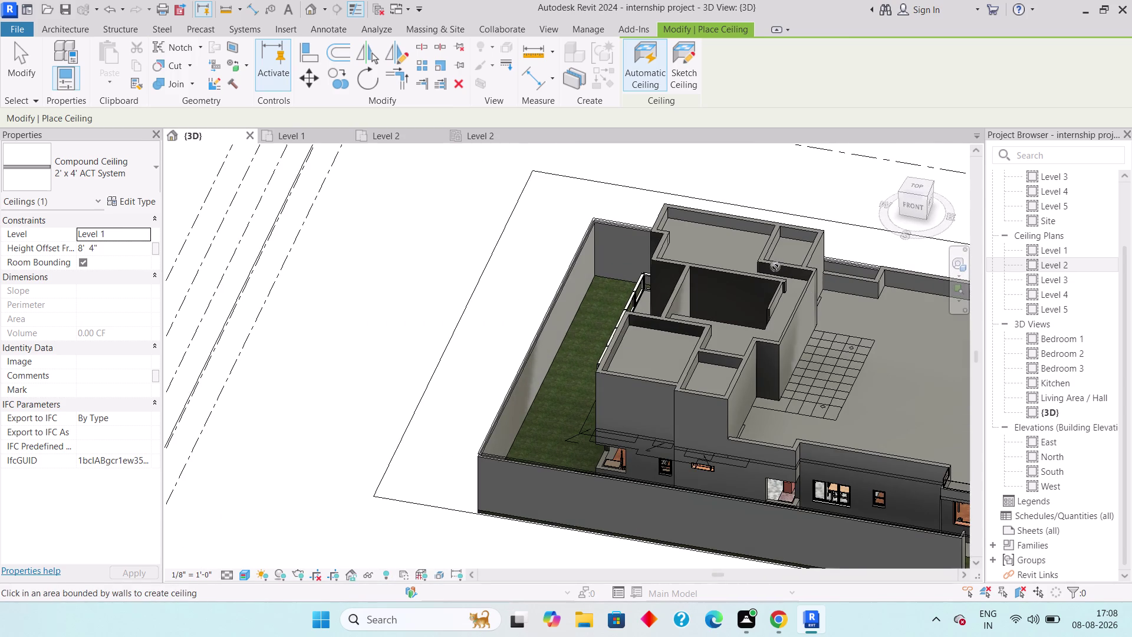
middle_drag(774, 268, 829, 483)
key(Escape)
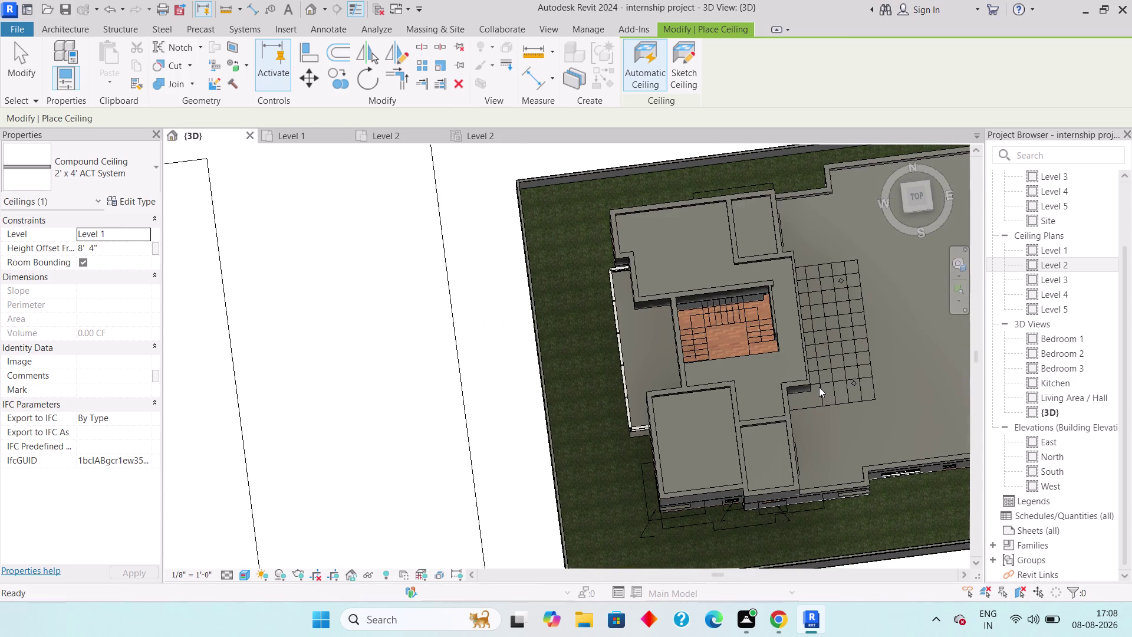
key(Escape)
Orbit from above around the stair shaft and upper walls.
middle_drag(825, 336, 808, 317)
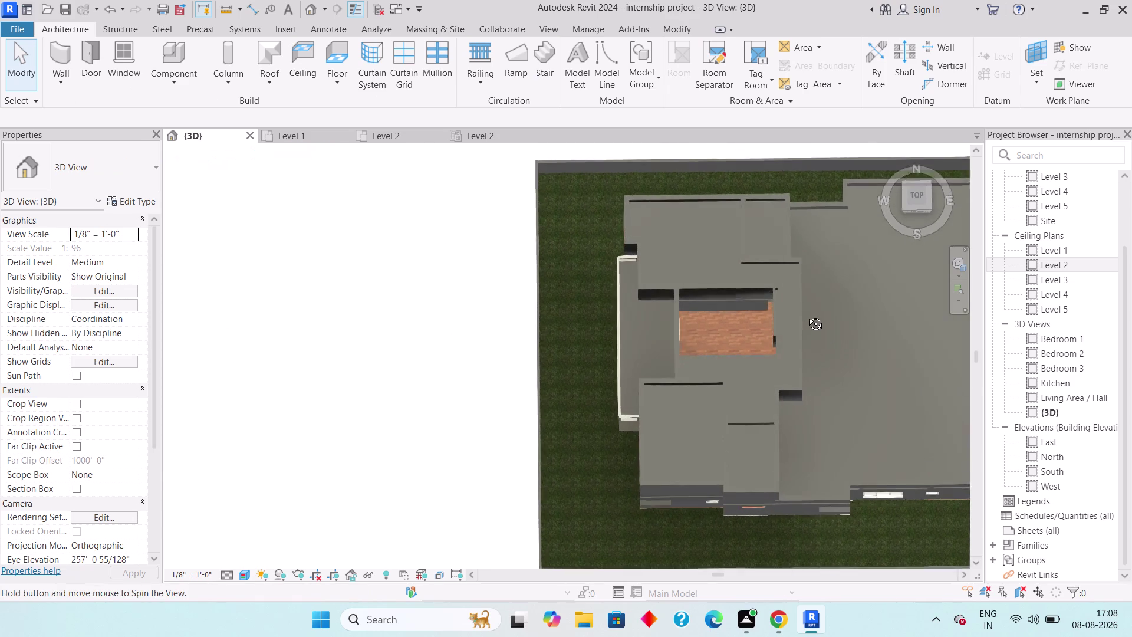
middle_drag(808, 317, 701, 249)
scroll(up, 3)
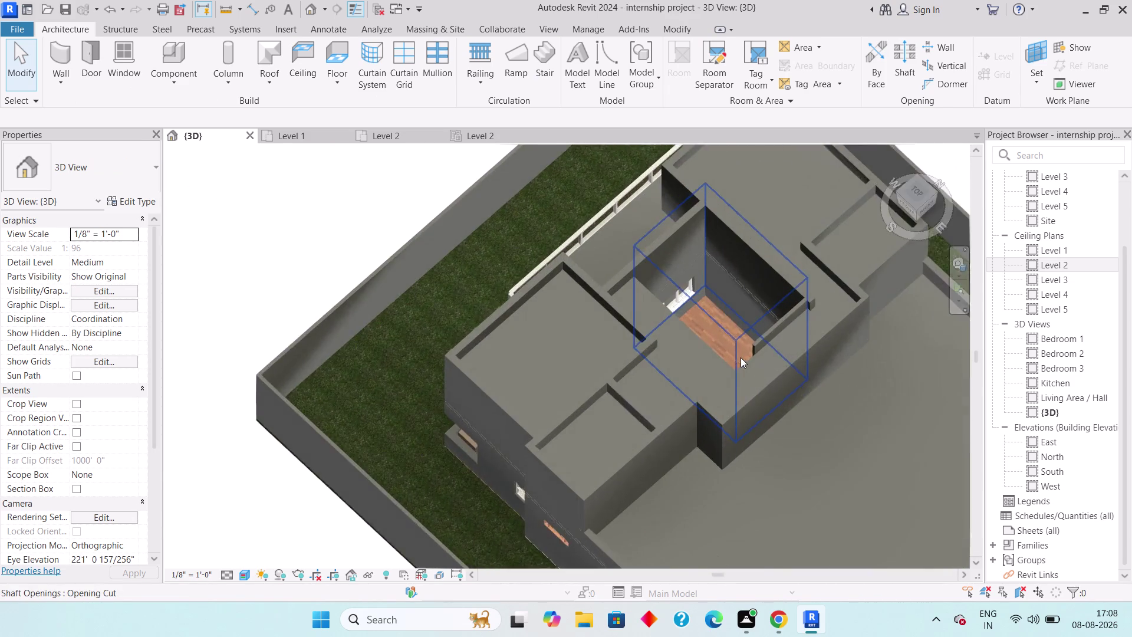
scroll(up, 3)
middle_drag(746, 424, 749, 313)
scroll(down, 3)
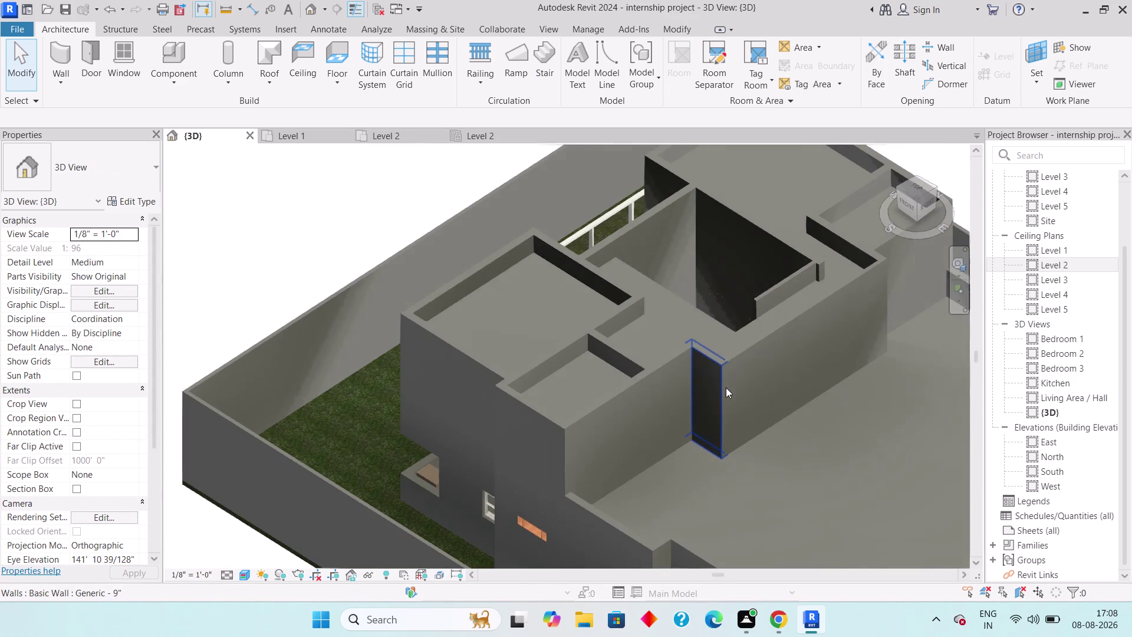
scroll(up, 3)
middle_drag(776, 313, 700, 259)
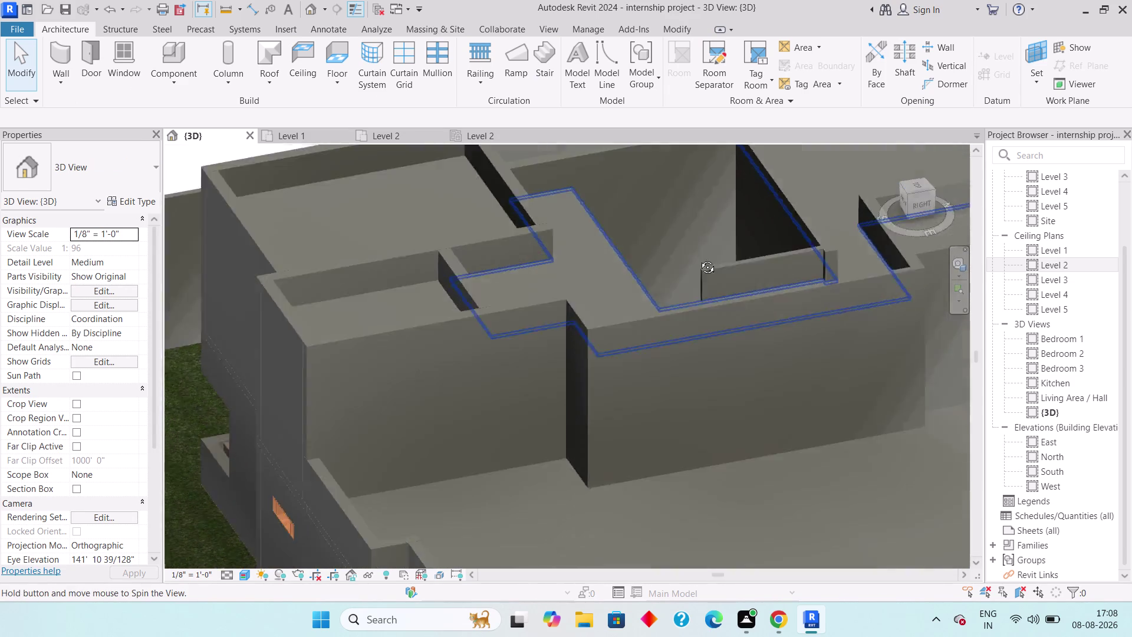
middle_drag(700, 260, 679, 247)
scroll(down, 3)
middle_drag(581, 304, 588, 309)
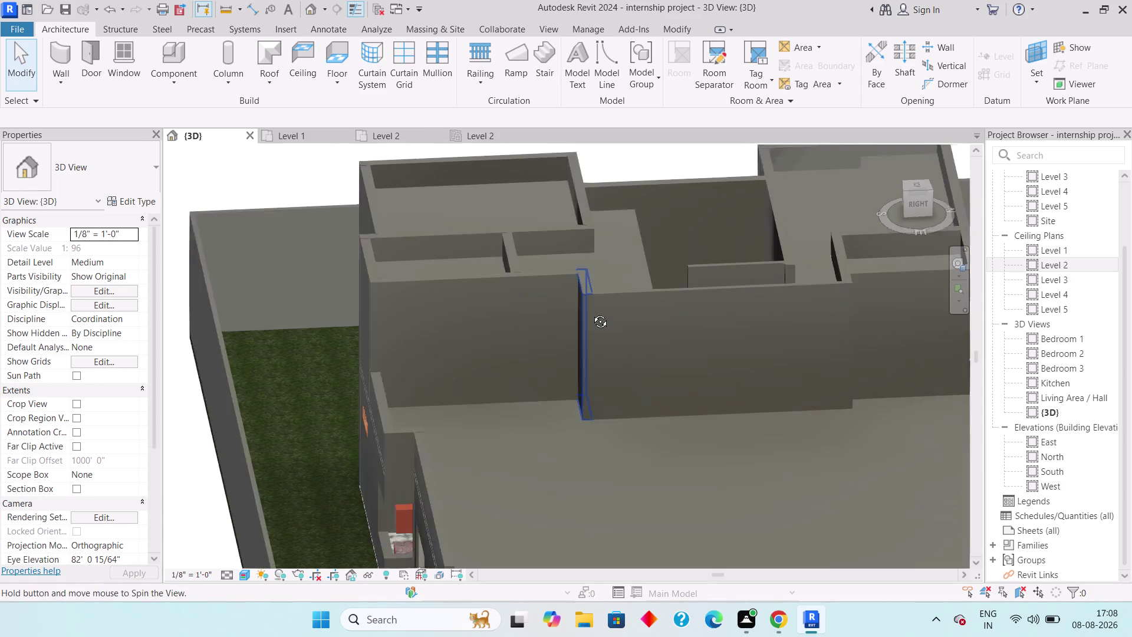
middle_drag(588, 310, 790, 331)
Orbit out over the whole house to bring the open terrace into view.
scroll(down, 3)
scroll(down, 3)
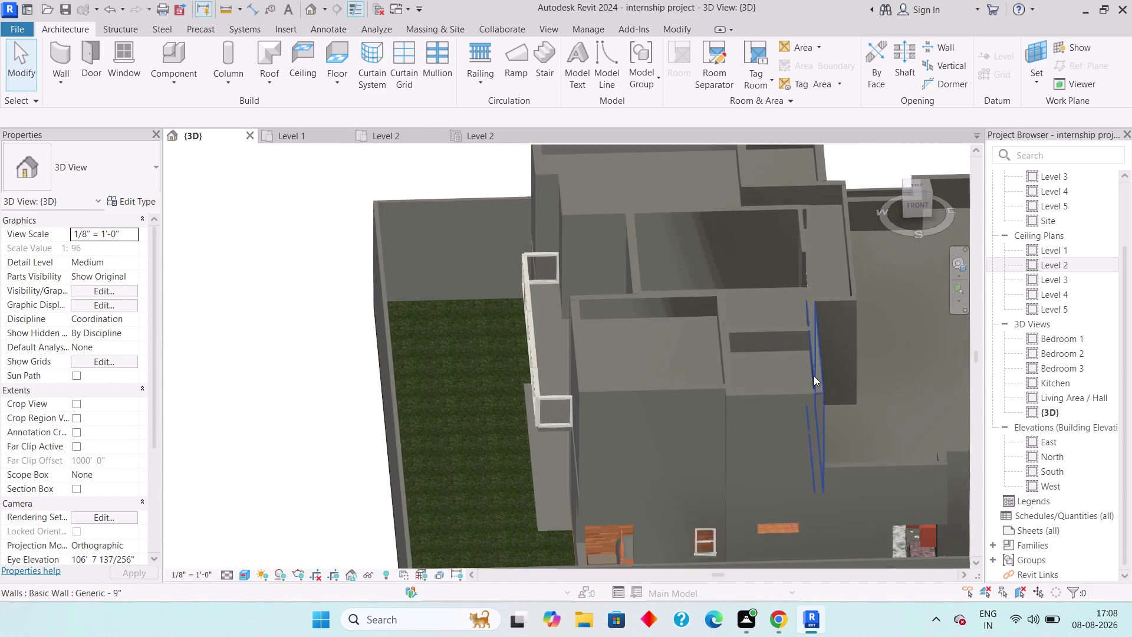
scroll(down, 3)
middle_drag(828, 382, 550, 384)
middle_drag(722, 367, 616, 363)
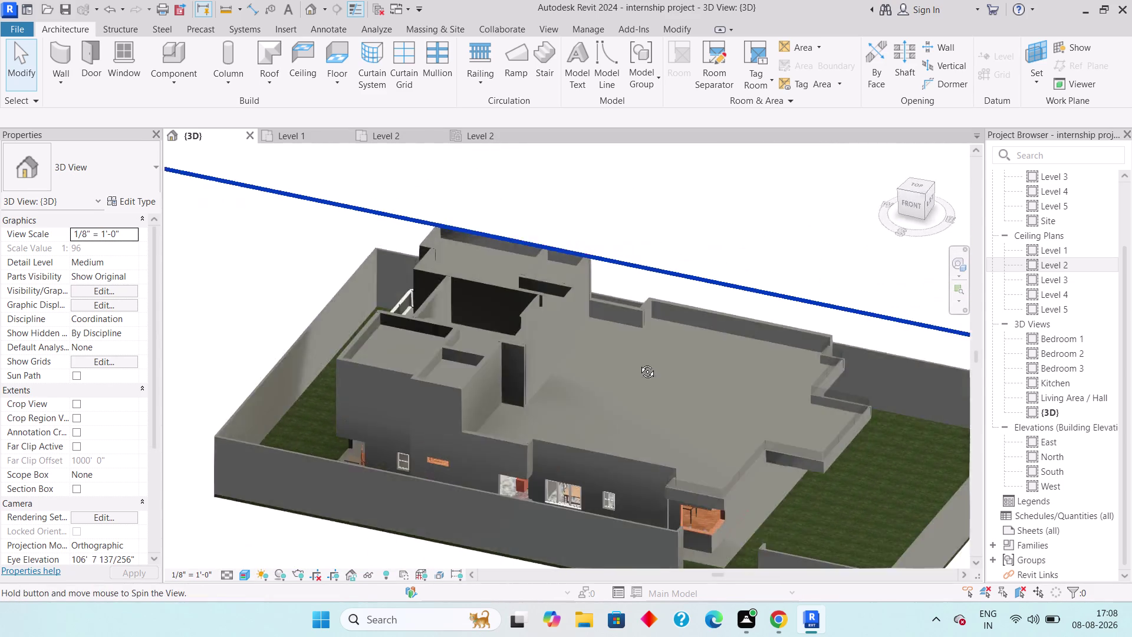
middle_drag(616, 362, 778, 436)
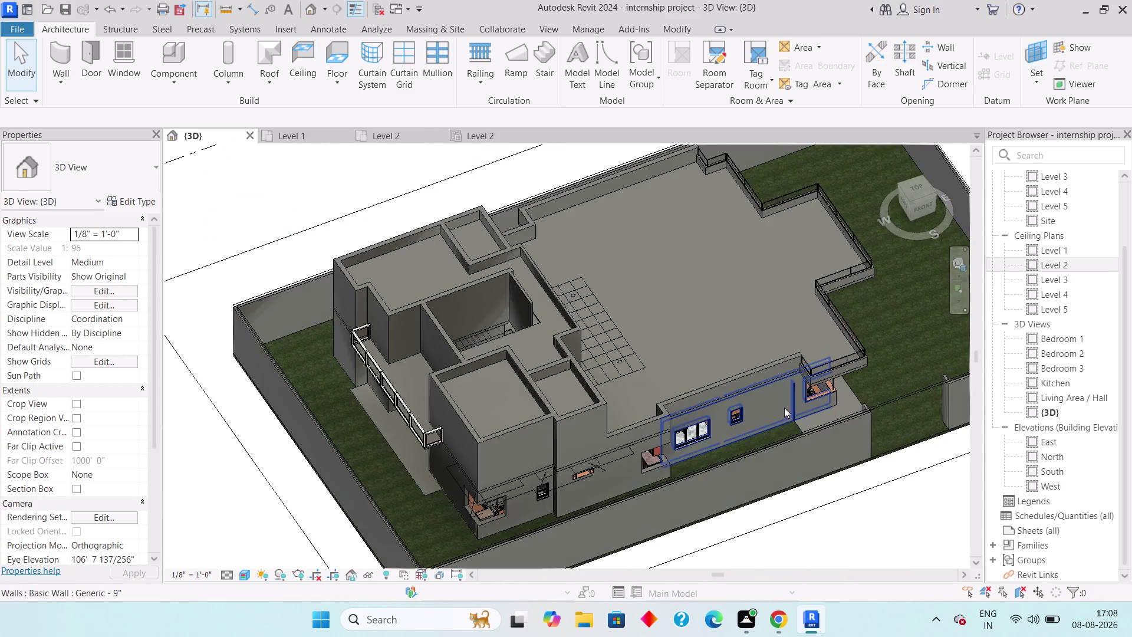
middle_drag(753, 421, 634, 484)
middle_drag(642, 421, 602, 318)
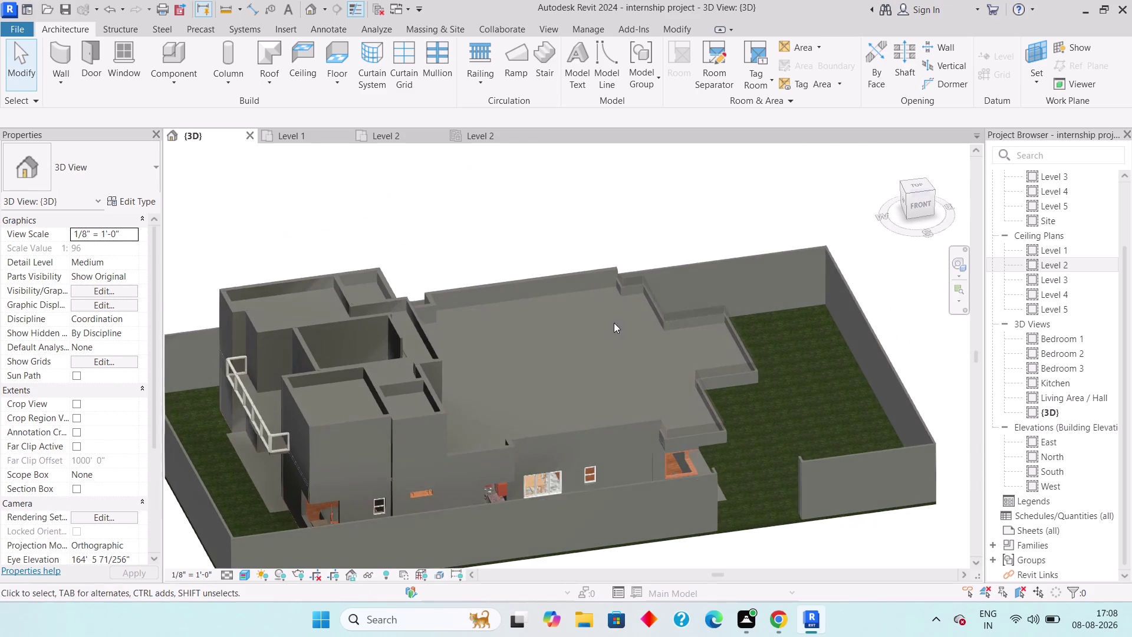
middle_drag(639, 356, 606, 400)
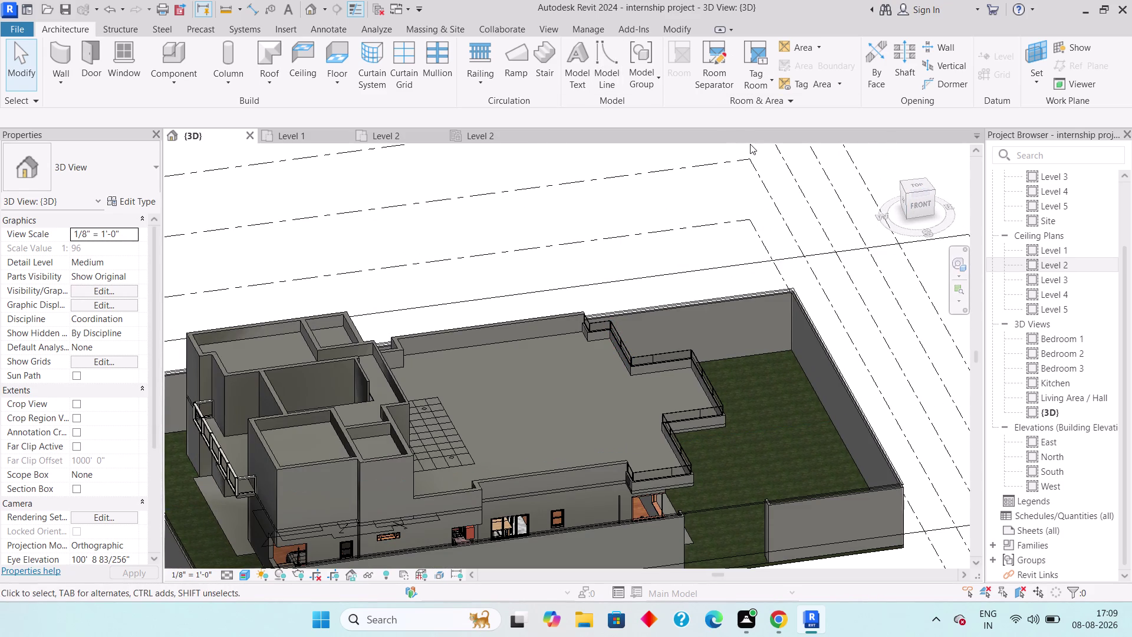
scroll(up, 3)
scroll(down, 3)
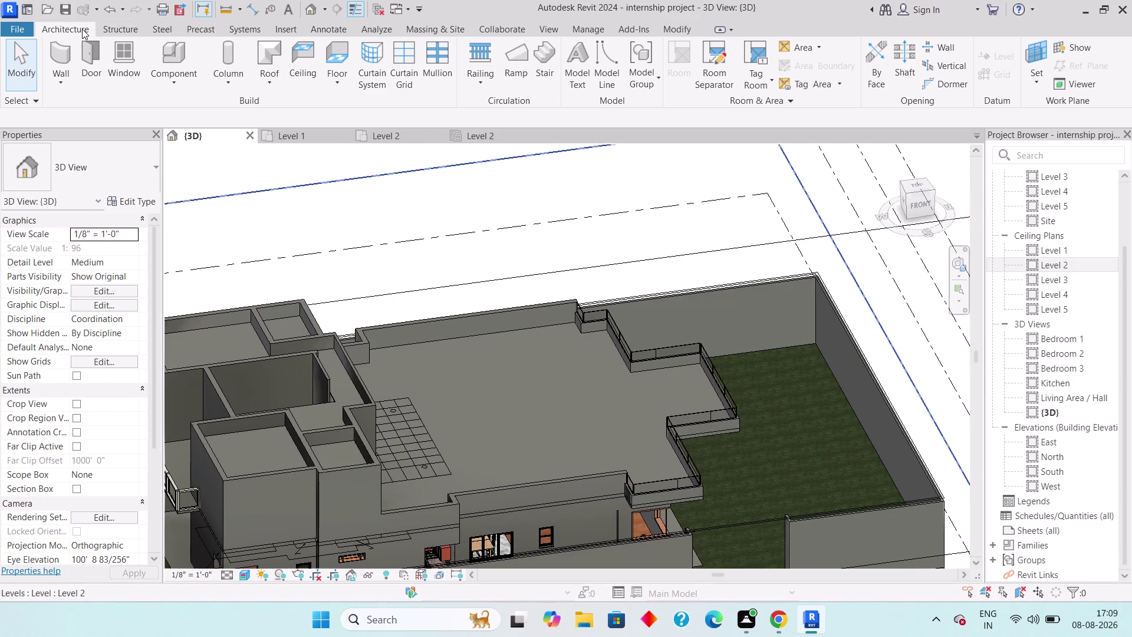
Start Place a Component with Load Family and browse to Documents > Revit External Equipments > Plants.
click(166, 79)
click(212, 110)
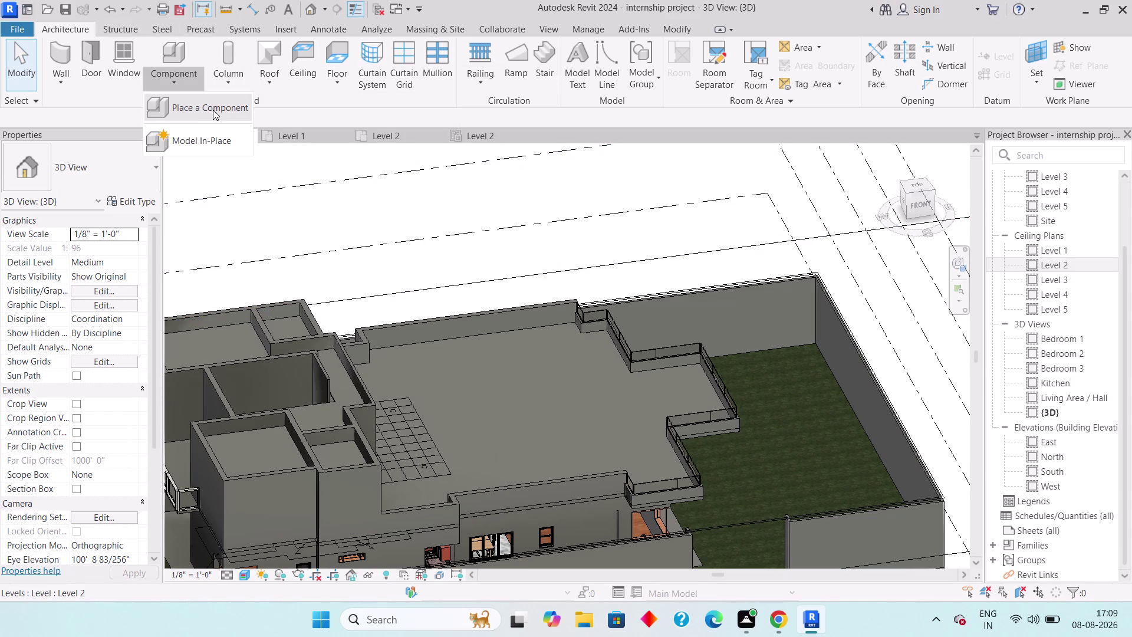
click(646, 81)
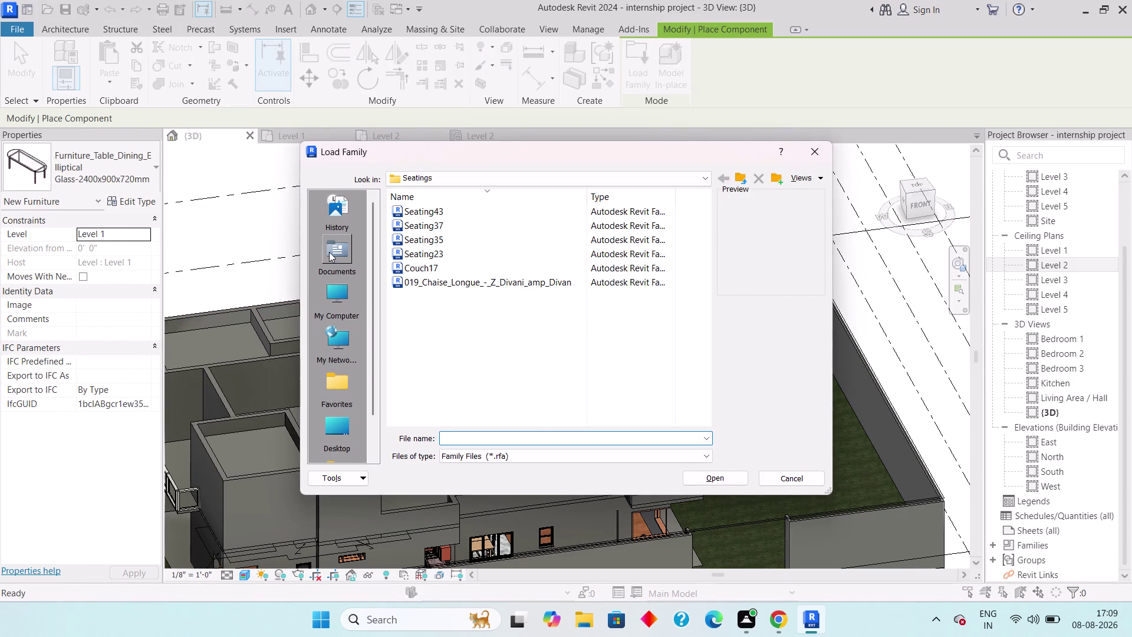
click(334, 260)
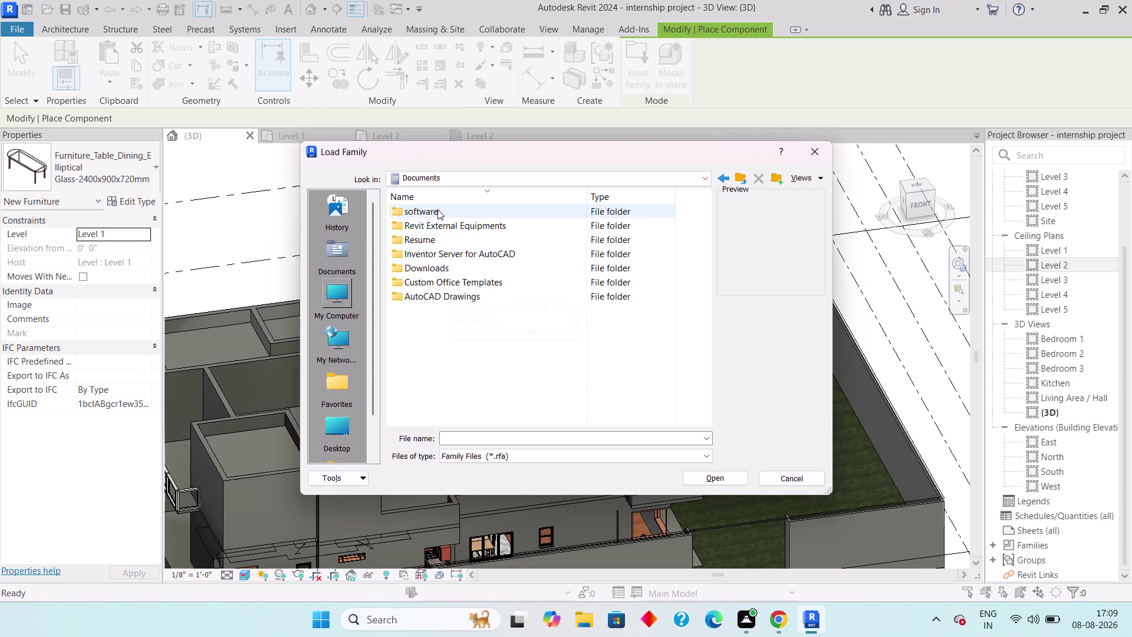
double_click(439, 227)
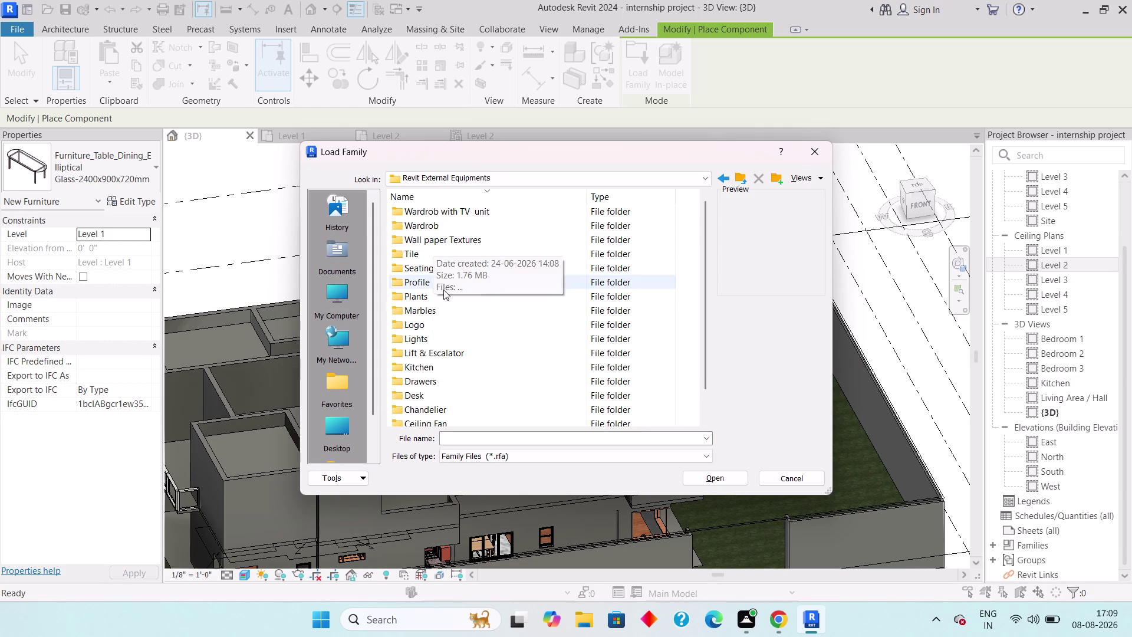
double_click(435, 290)
Preview the plant families and load 3D_Bush.rfa.
click(466, 207)
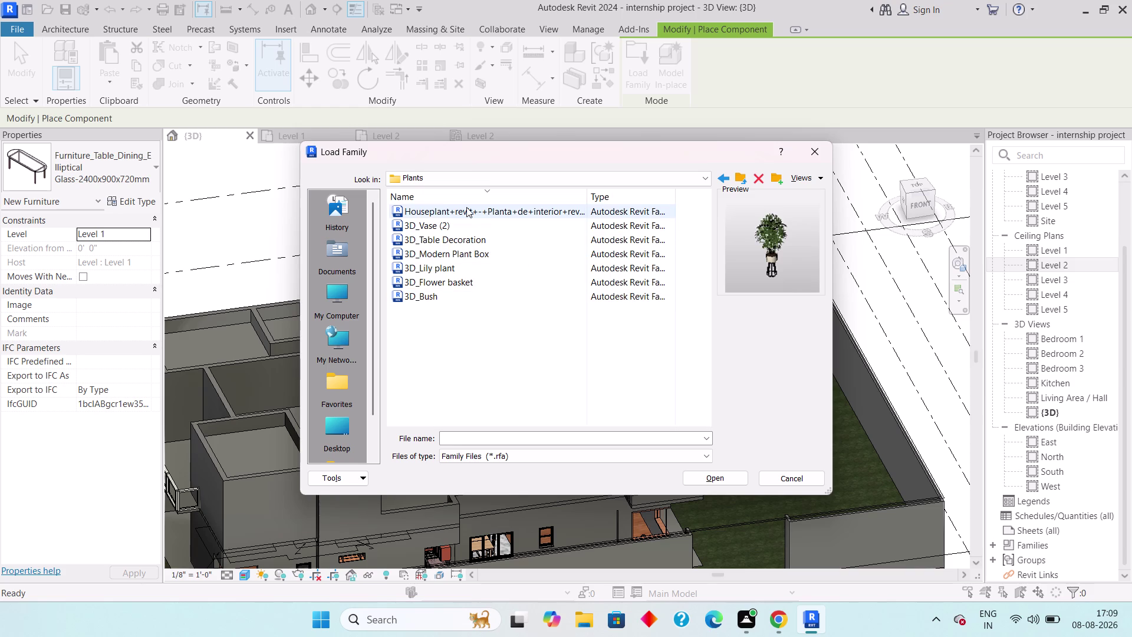
text(02)
key(Down)
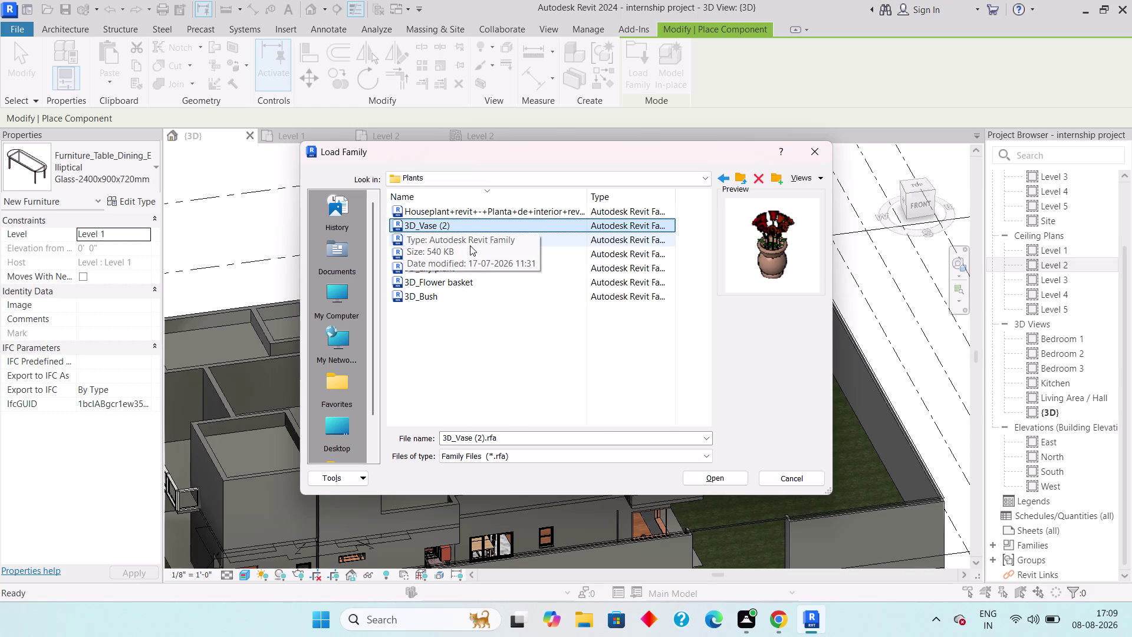
key(Down)
key(Down)
key(Down)
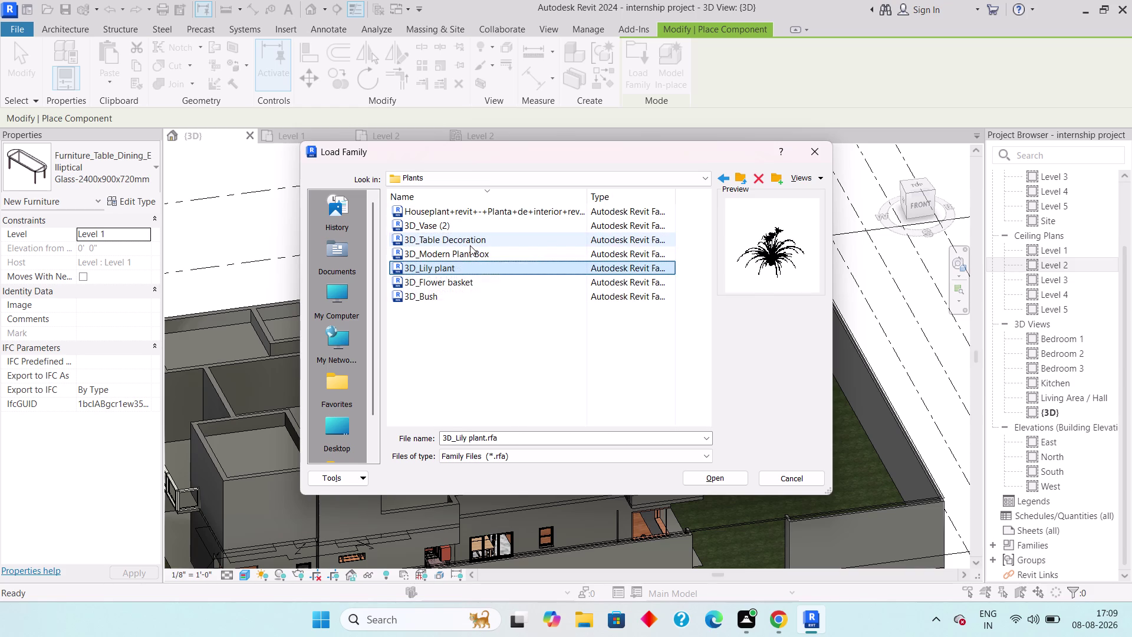
key(Down)
key(Down)
key(Down)
key(Down)
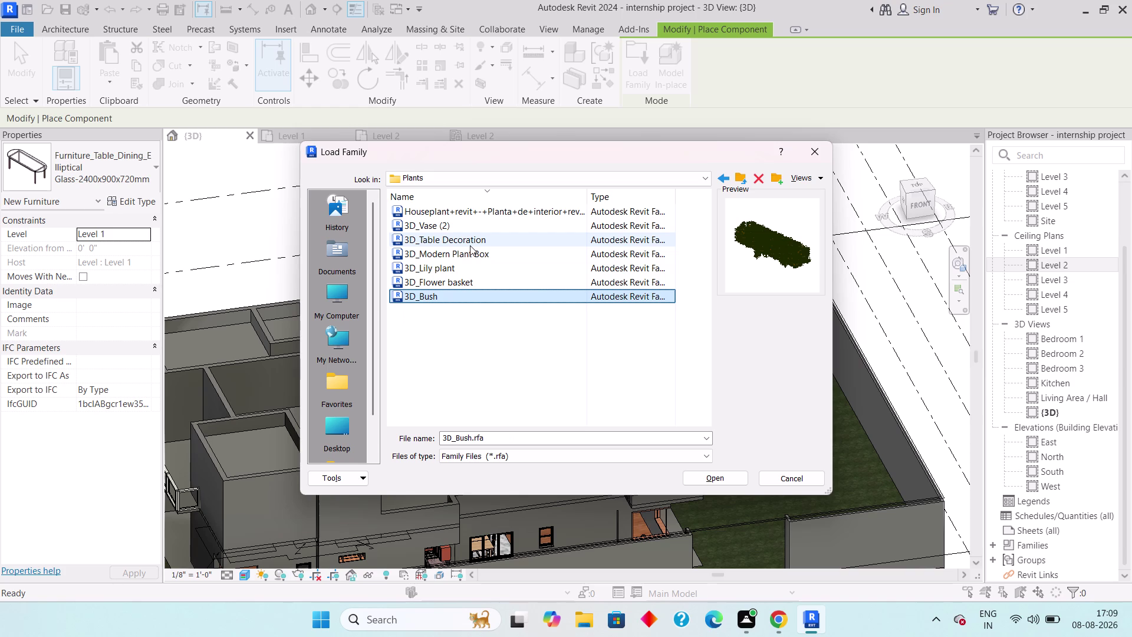
key(Up)
key(Down)
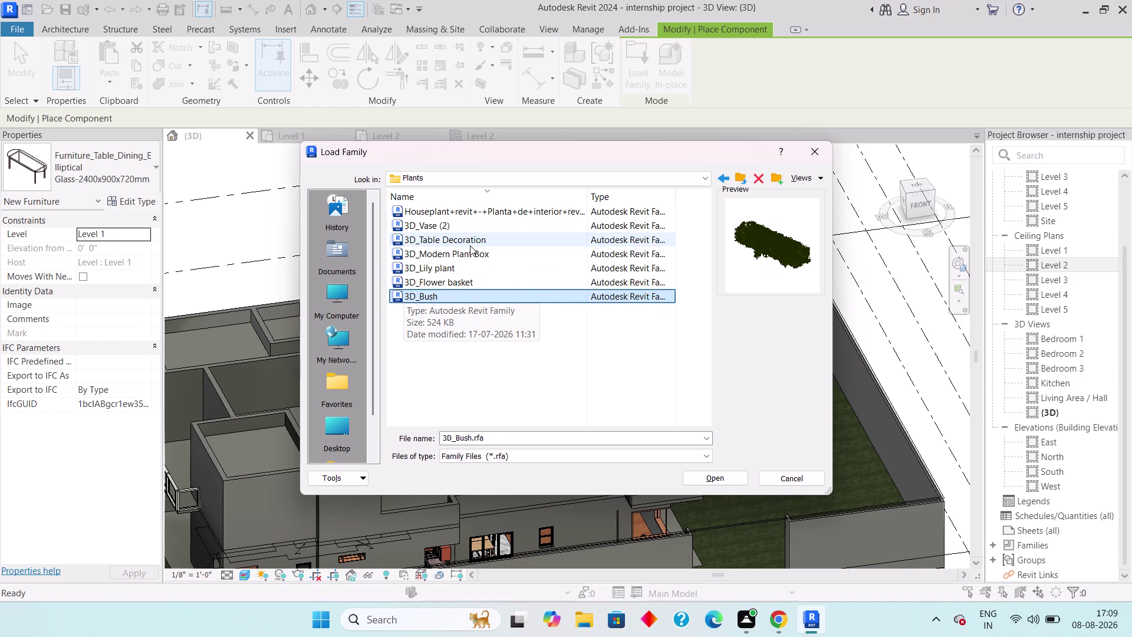
click(717, 473)
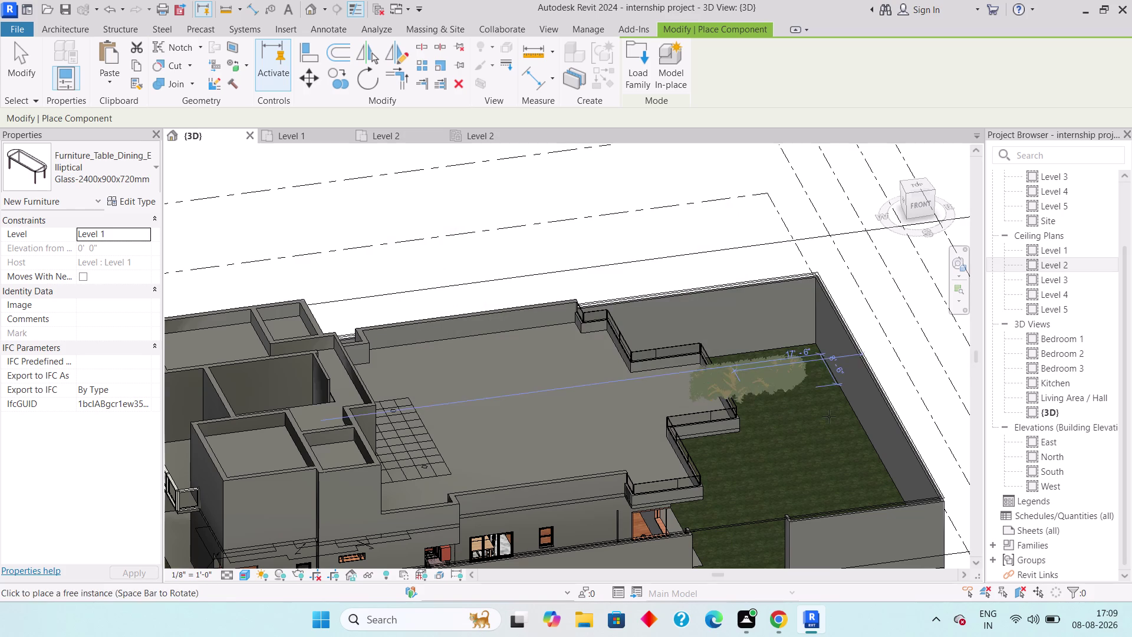
middle_drag(827, 396, 754, 440)
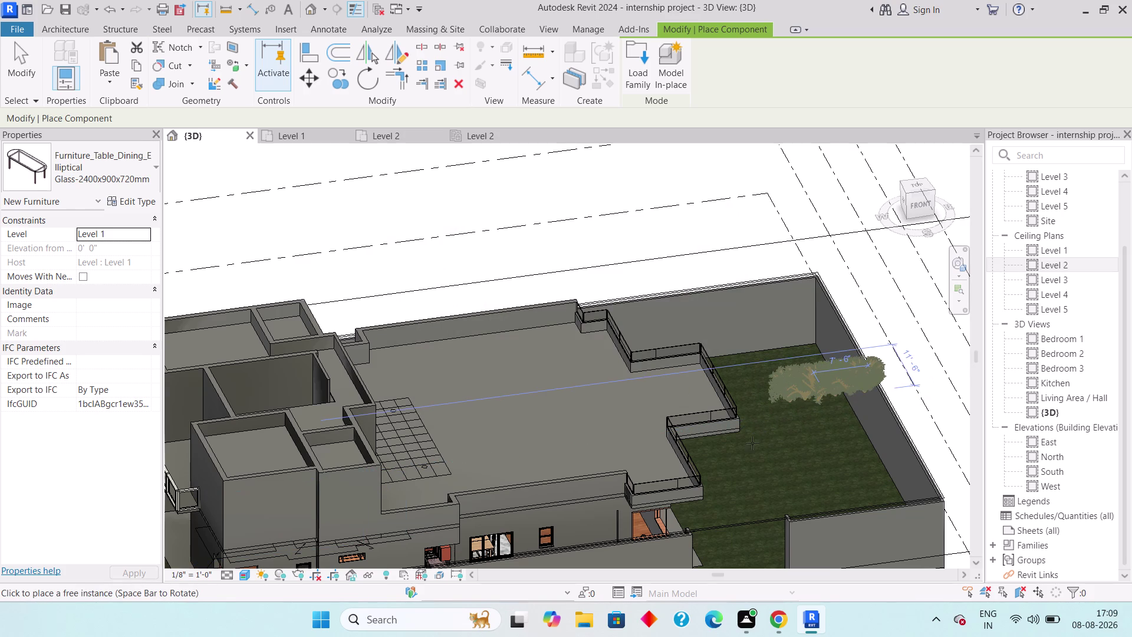
middle_drag(753, 440, 738, 457)
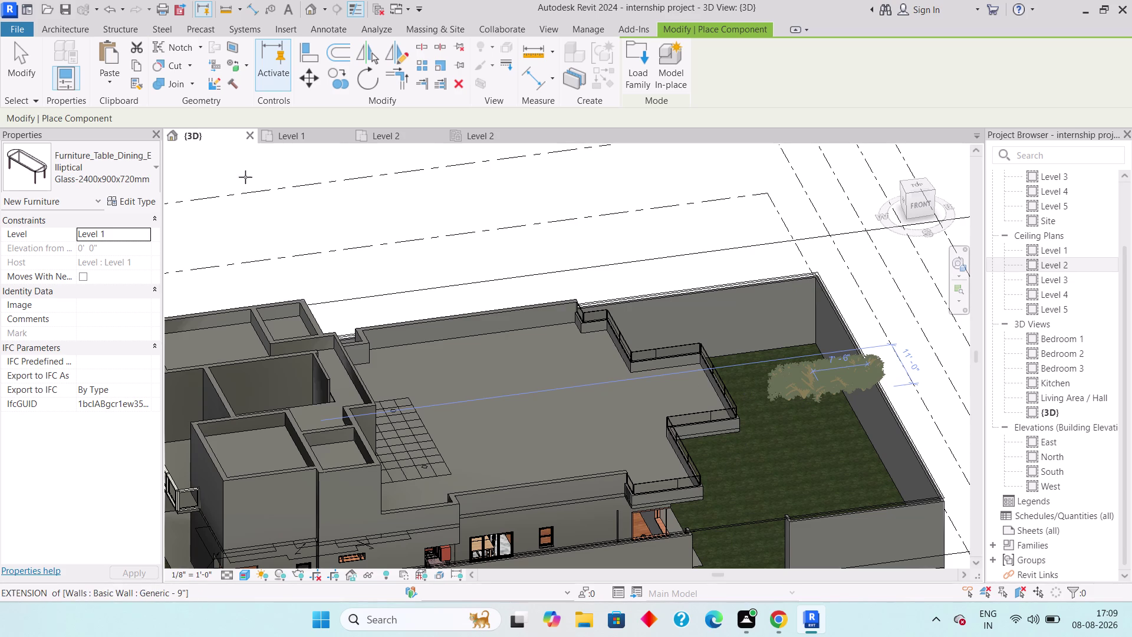
click(395, 140)
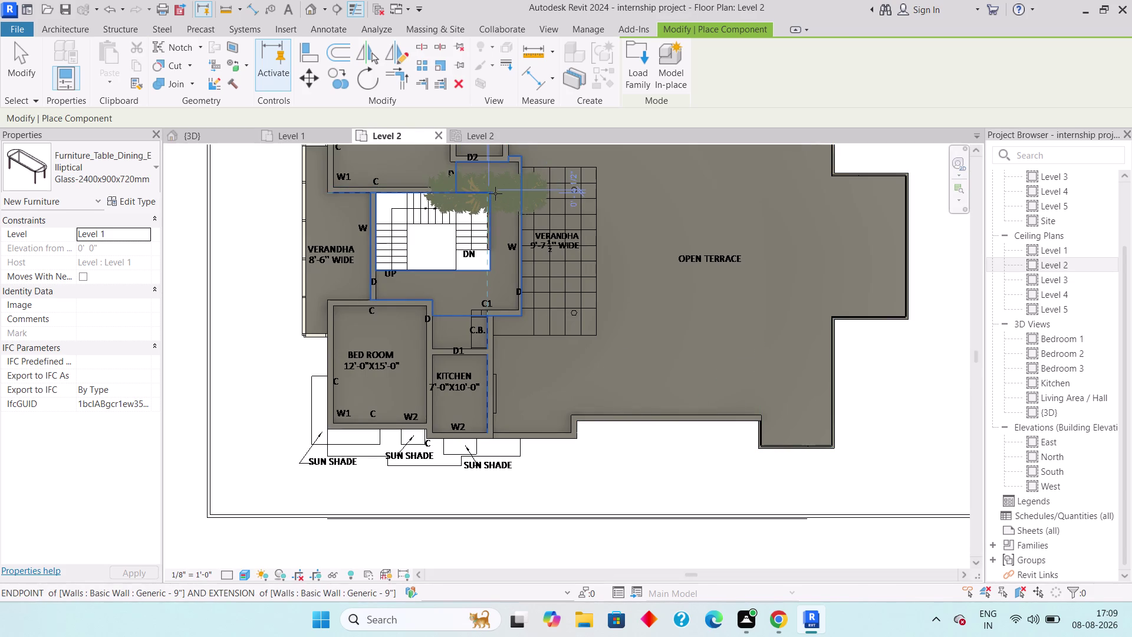
key(Escape)
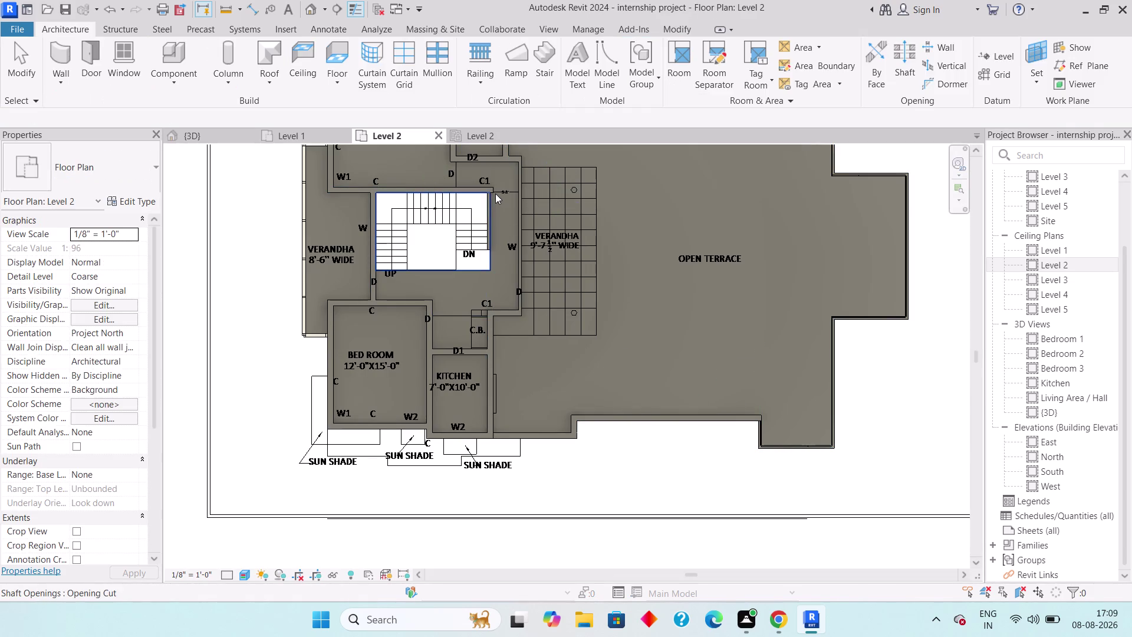
scroll(down, 3)
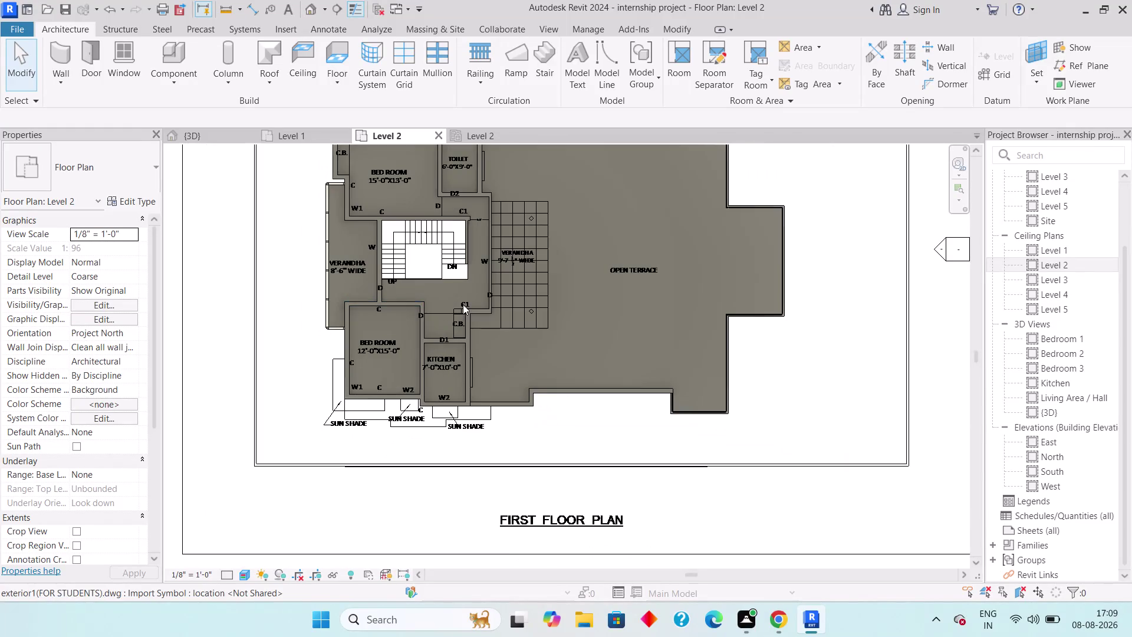
middle_drag(482, 315, 506, 265)
click(193, 139)
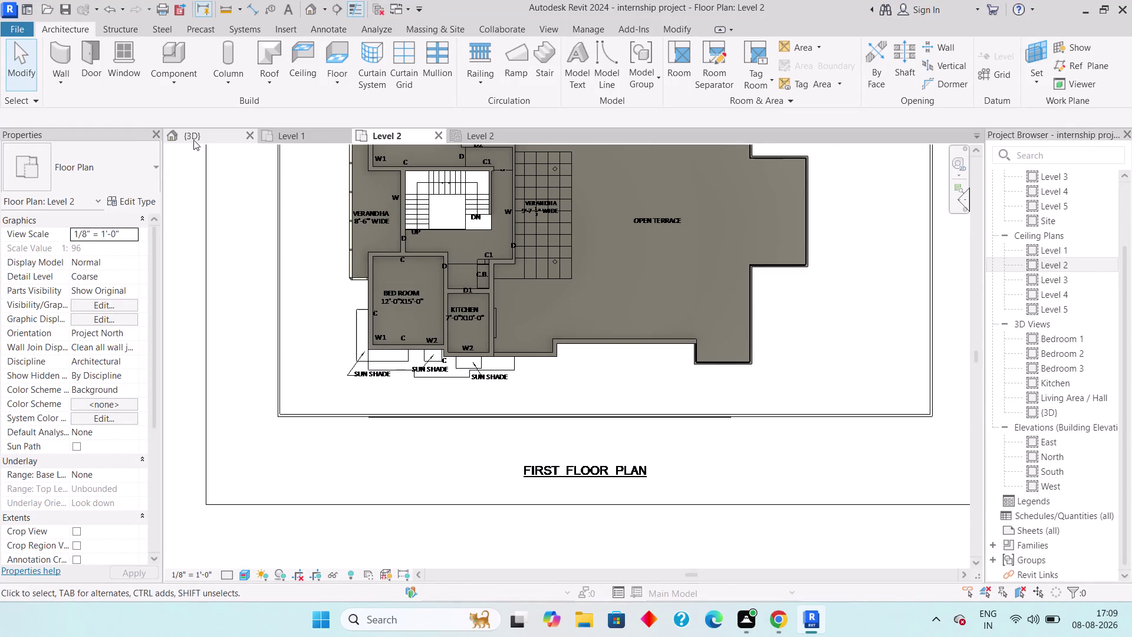
scroll(down, 3)
middle_drag(519, 385, 476, 349)
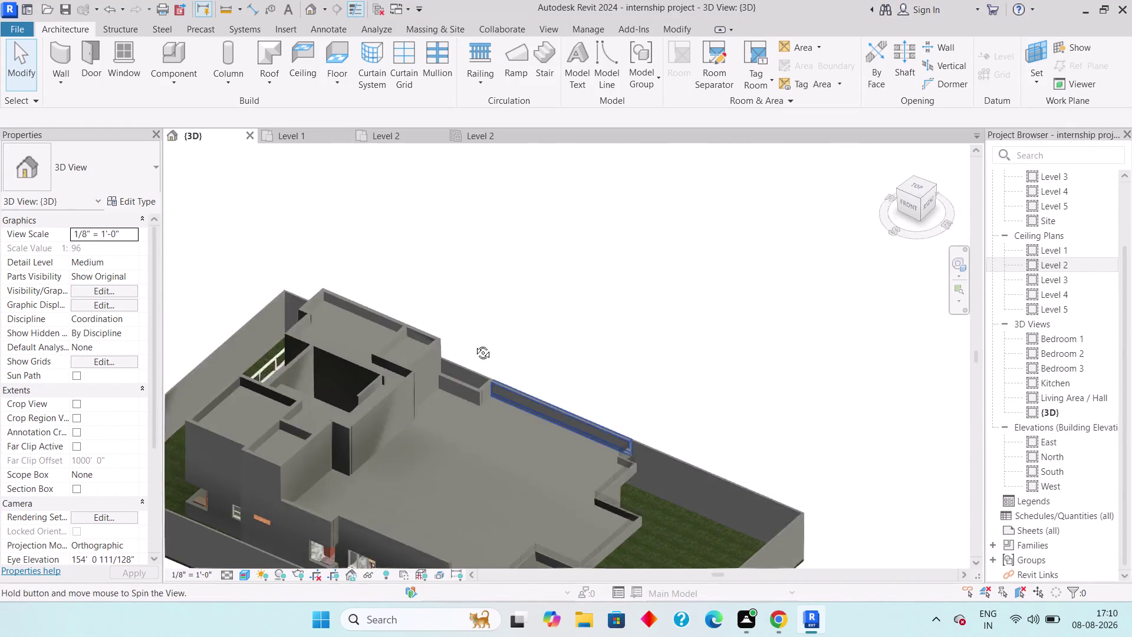
middle_drag(476, 348, 461, 325)
scroll(up, 3)
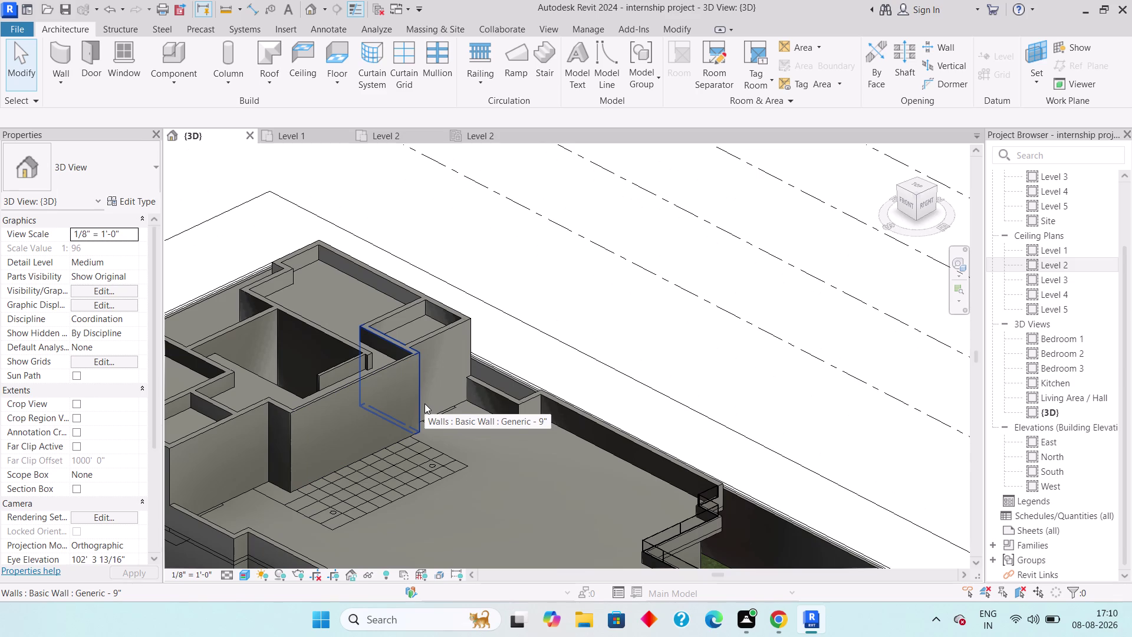
click(1054, 630)
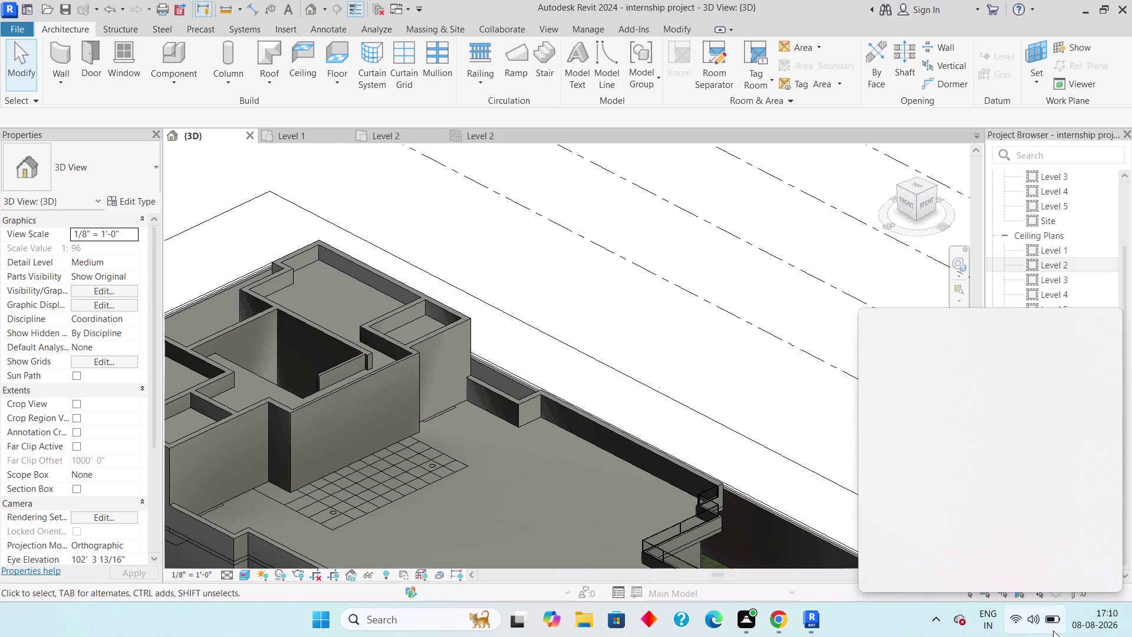
click(1052, 630)
scroll(down, 3)
middle_drag(500, 452, 636, 436)
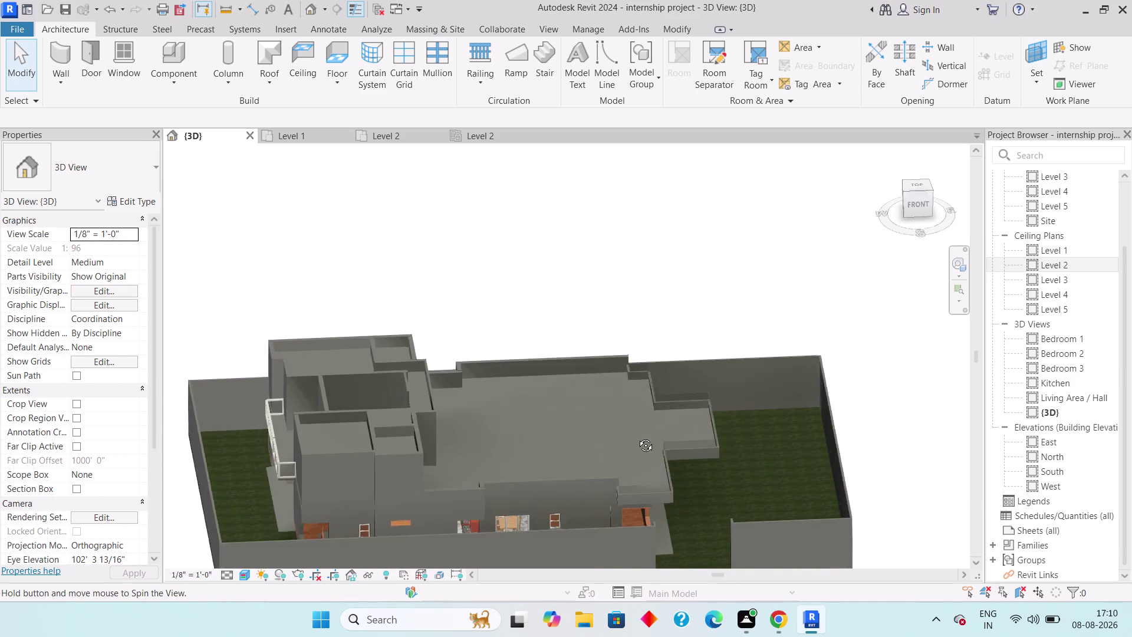
middle_drag(636, 436, 663, 467)
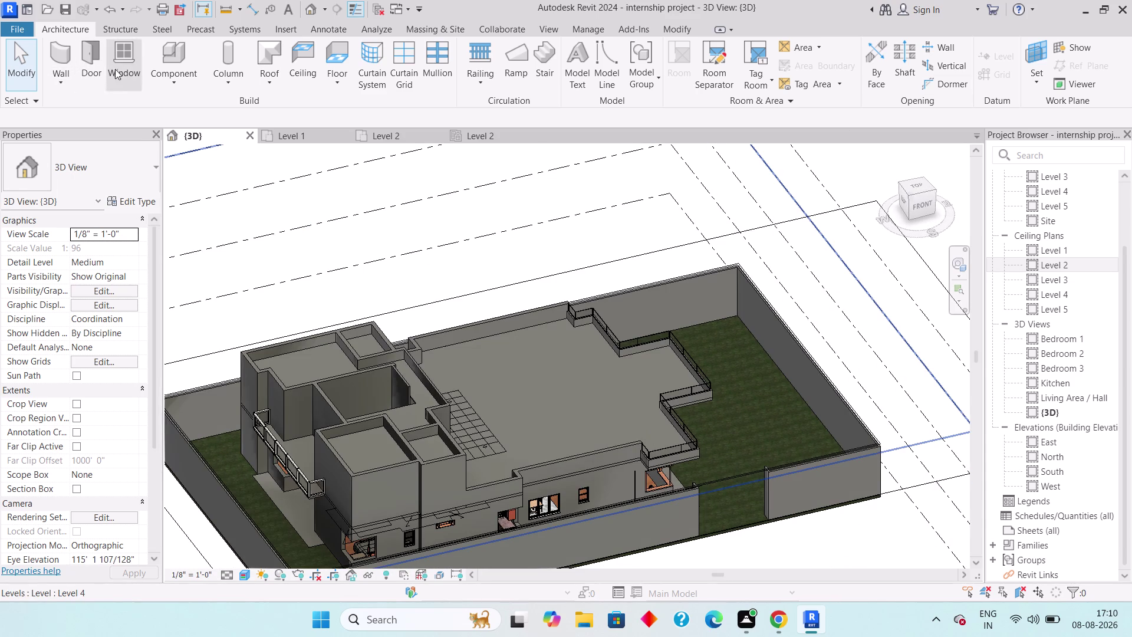
Use Component > Load Family to preview the Plants folder families and open 3D_Vase (2).rfa.
click(164, 69)
click(221, 103)
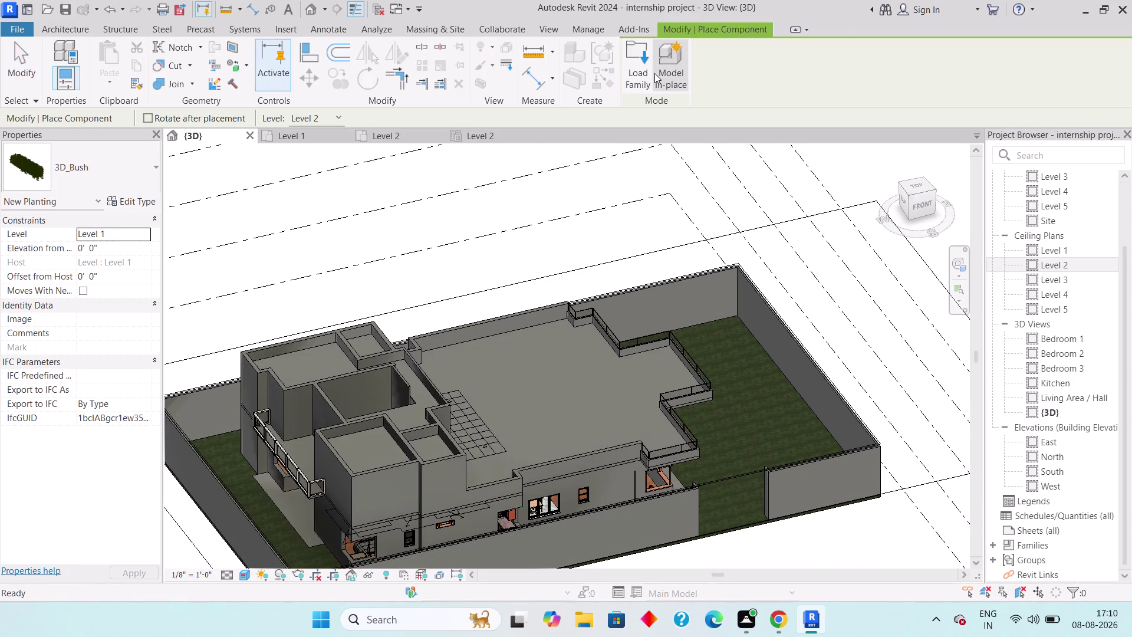
click(647, 70)
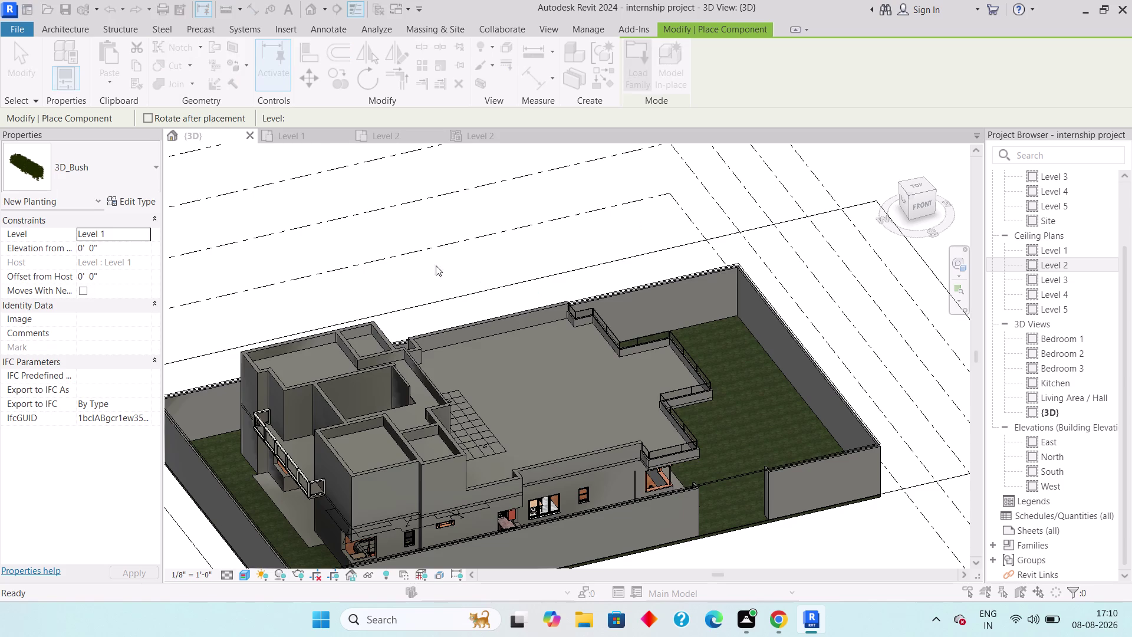
click(433, 224)
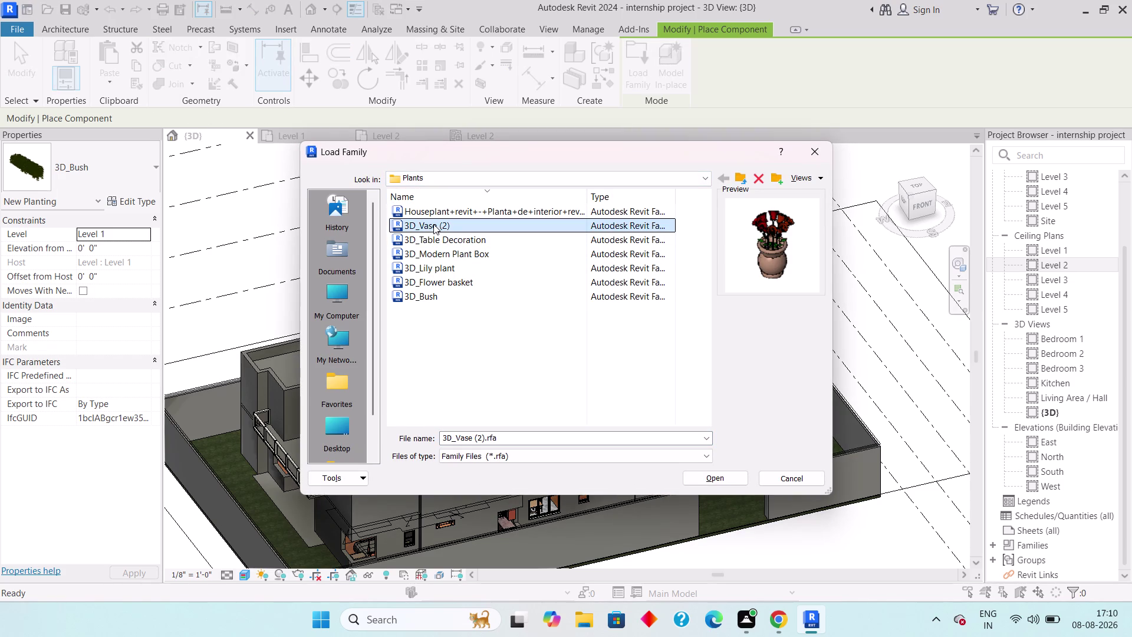
key(Down)
key(Left)
key(Down)
key(Down)
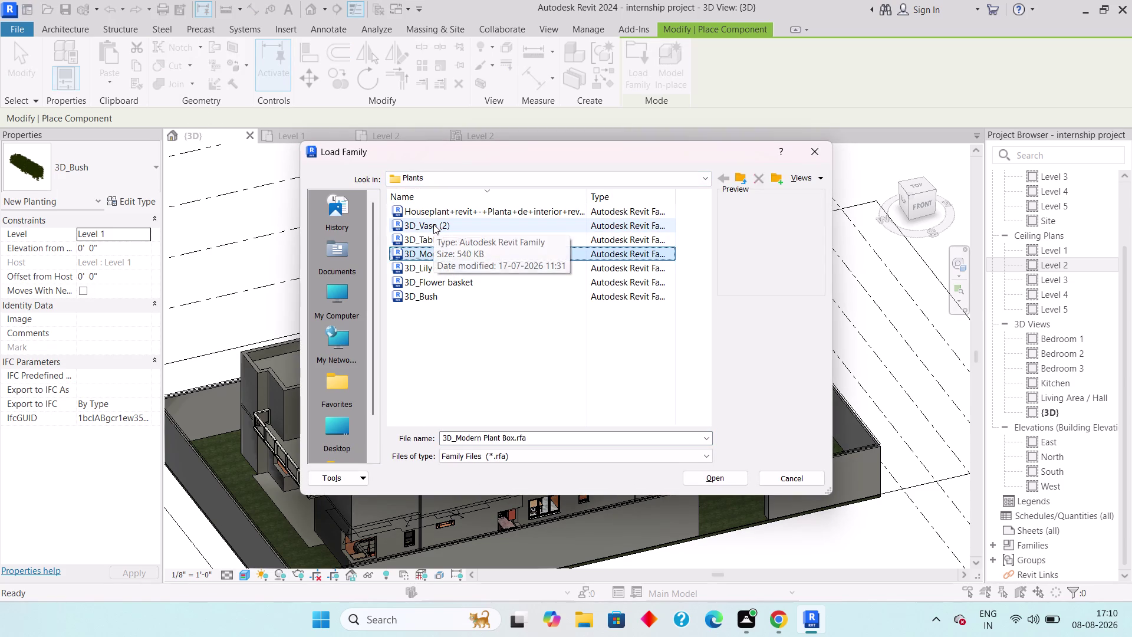
key(Down)
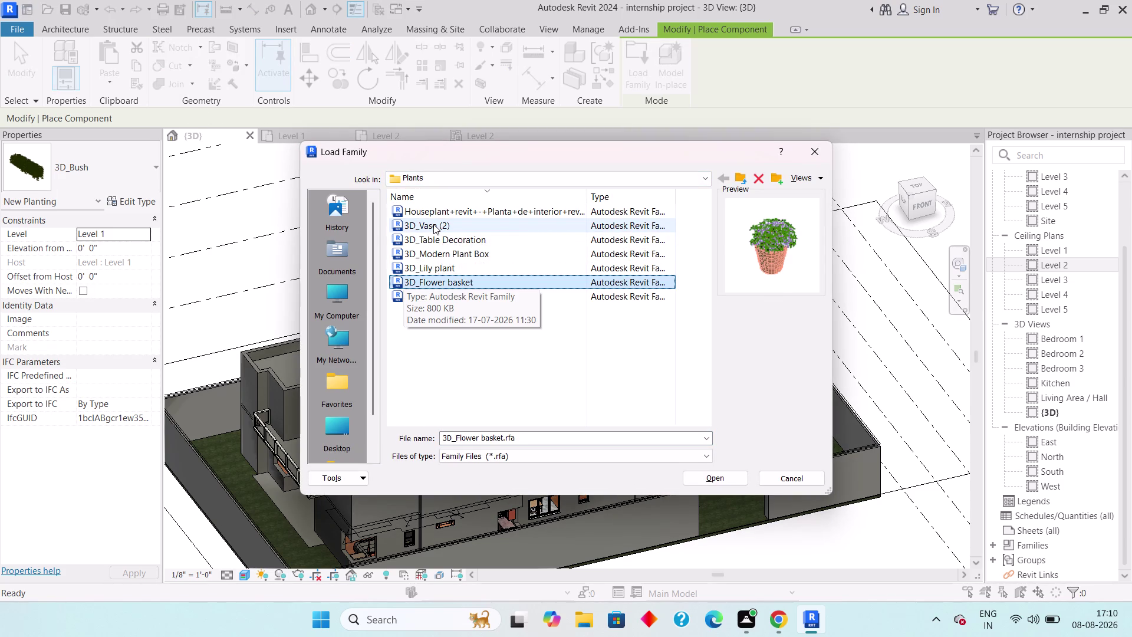
key(Up)
key(Up)
key(Up)
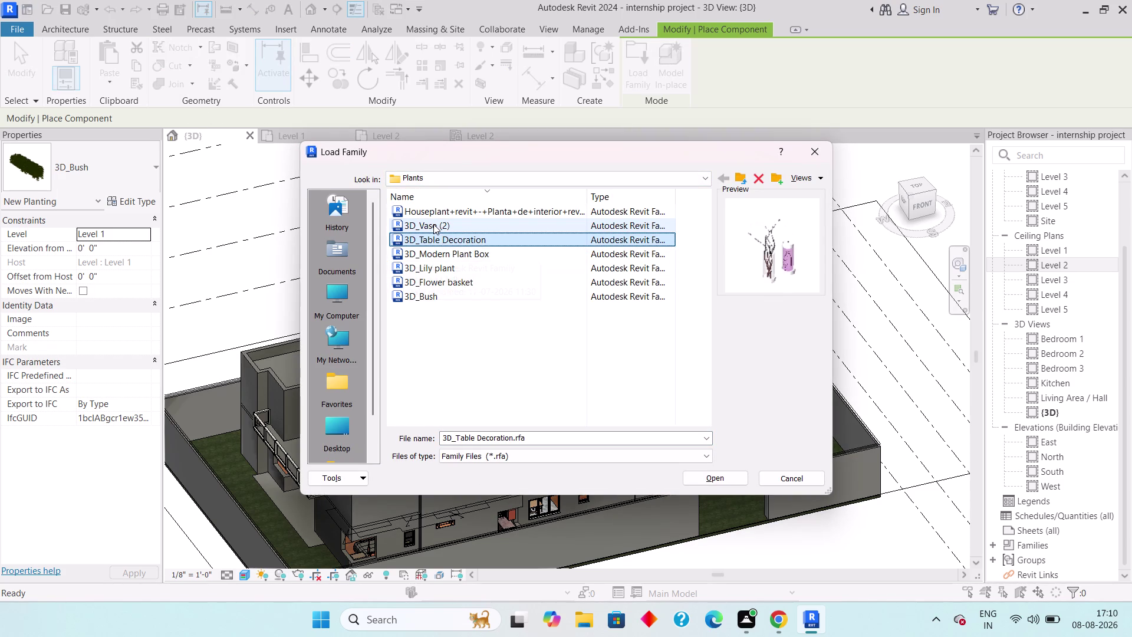
key(Up)
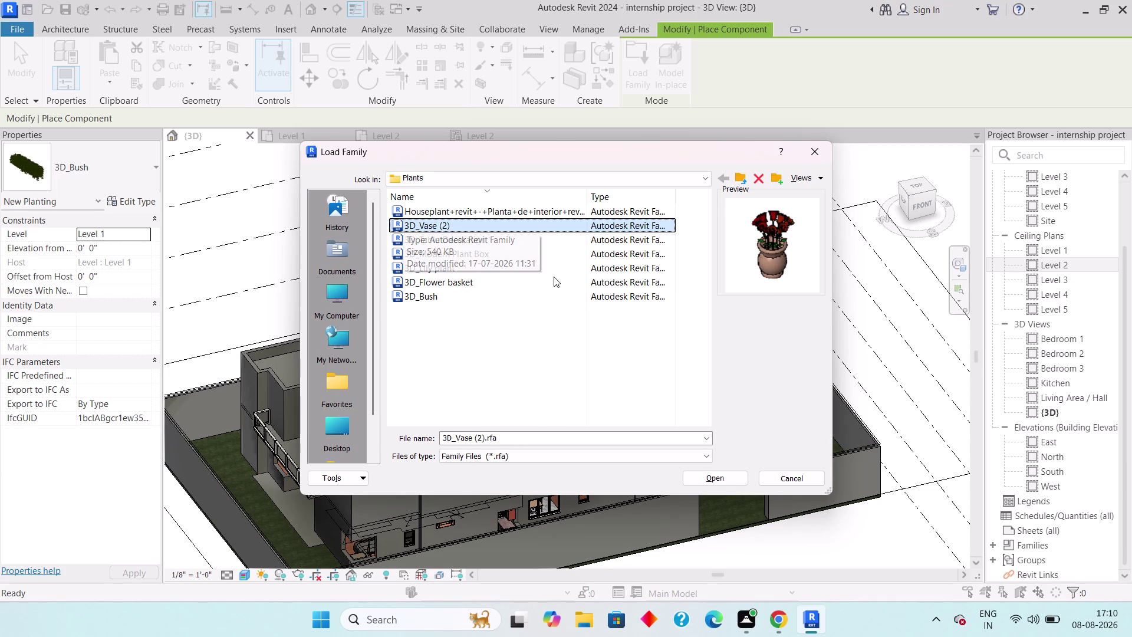
click(727, 481)
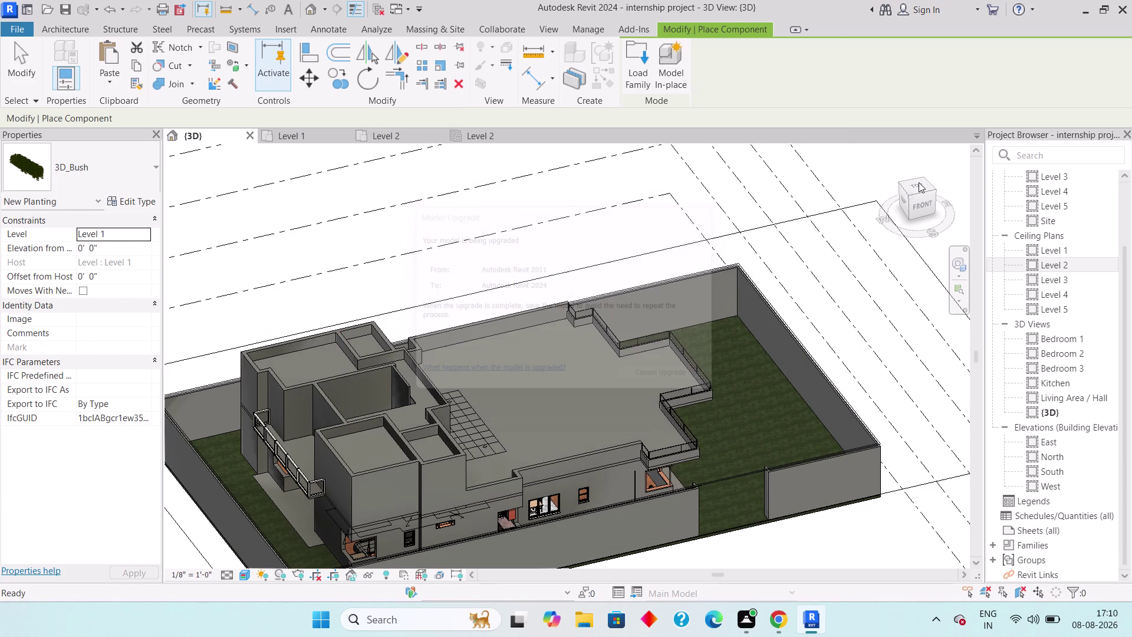
In top view, place four 3D_Vase (2) planters along the terrace's top edge.
middle_drag(773, 294, 835, 432)
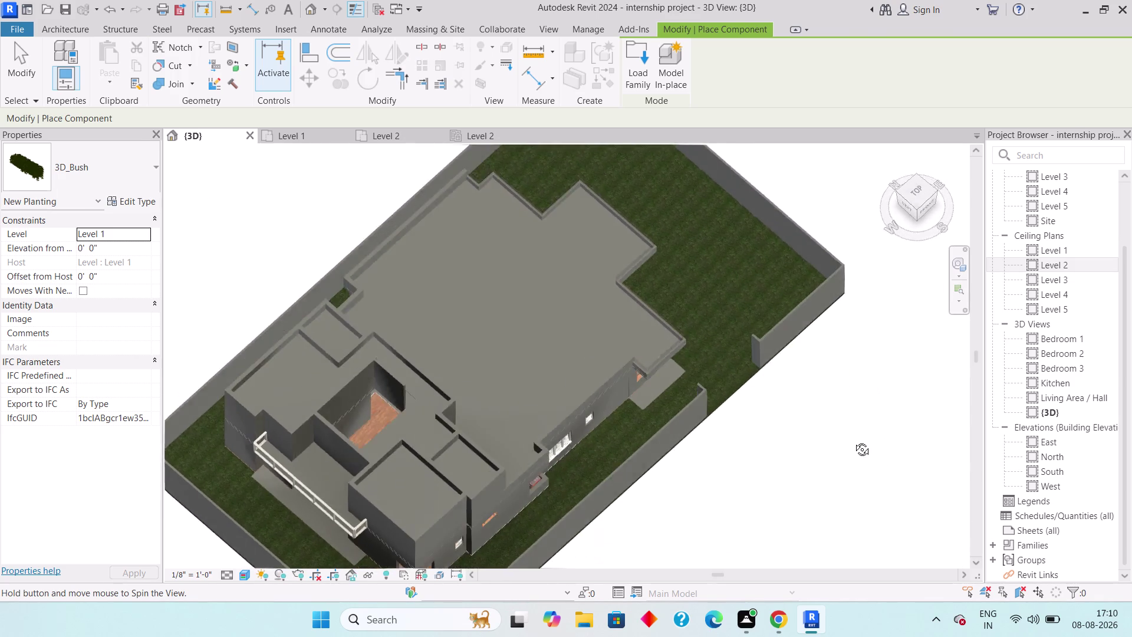
middle_drag(835, 433, 883, 443)
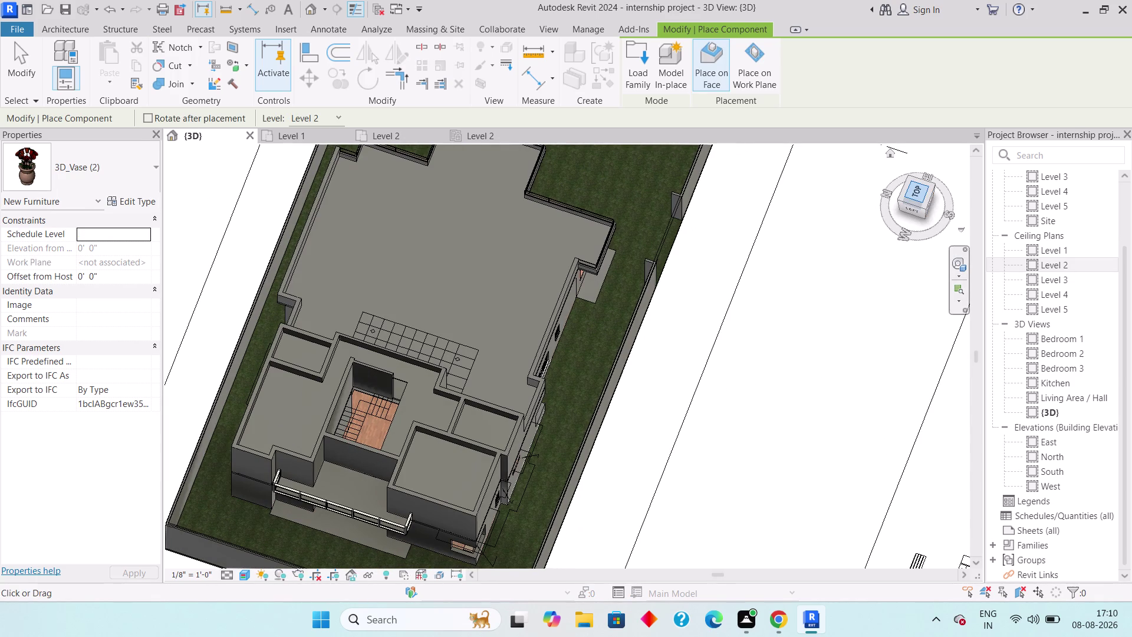
click(917, 190)
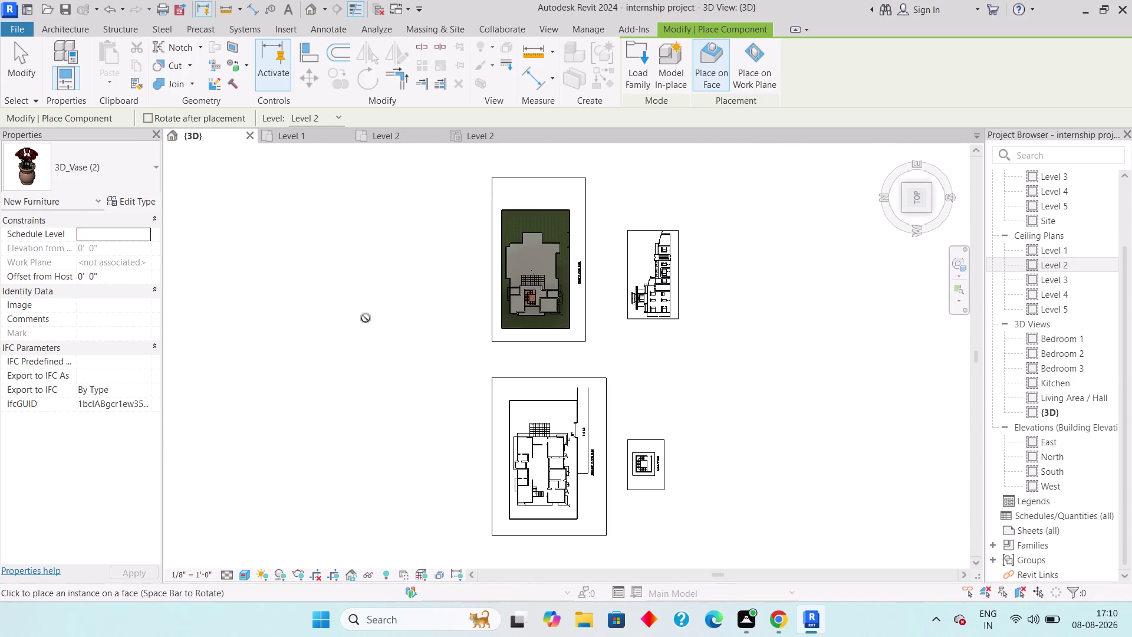
scroll(up, 3)
middle_drag(558, 228, 417, 372)
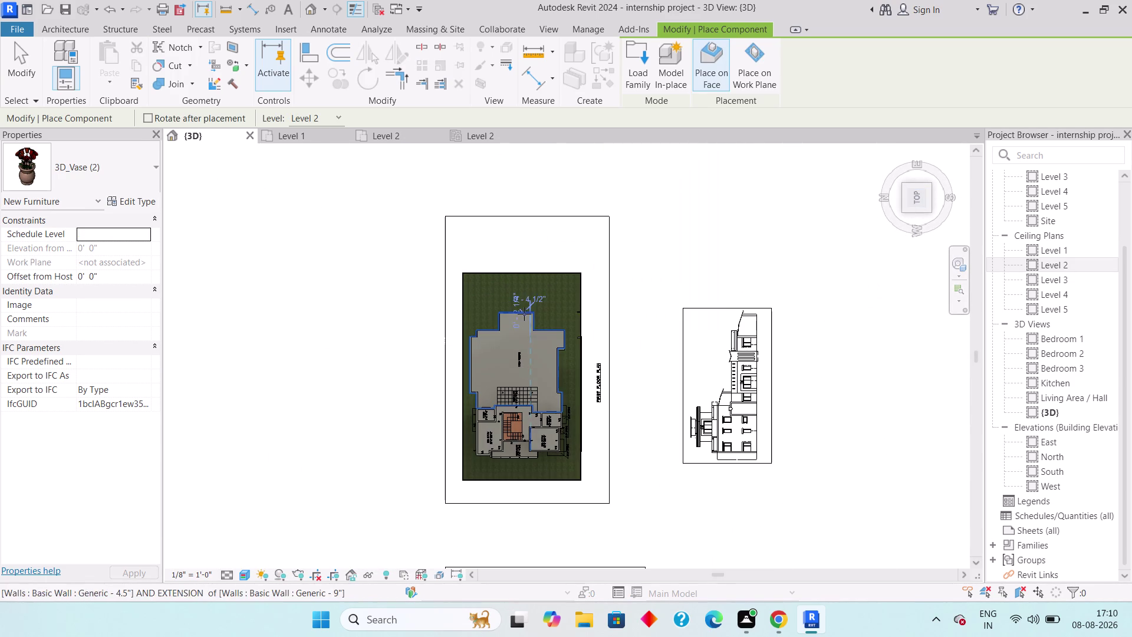
scroll(up, 3)
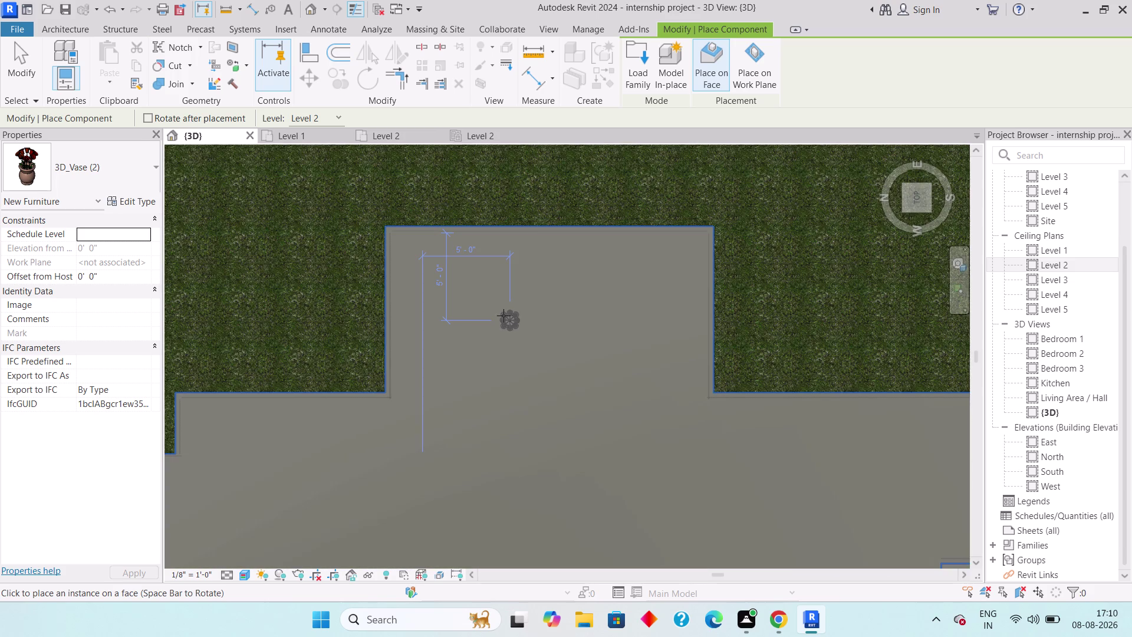
scroll(up, 3)
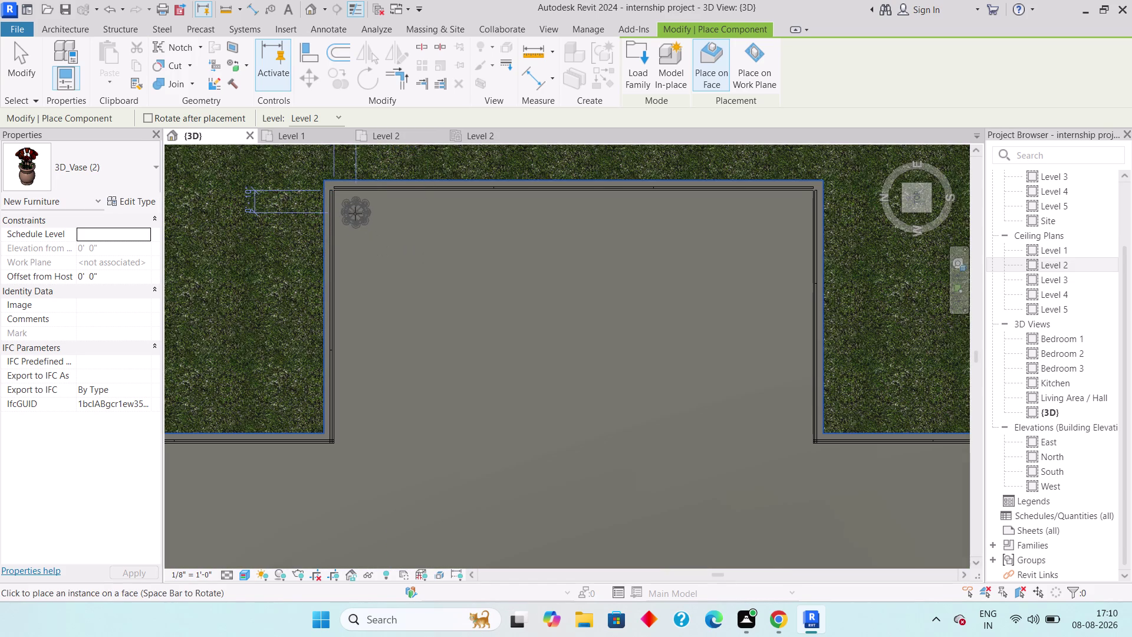
click(358, 217)
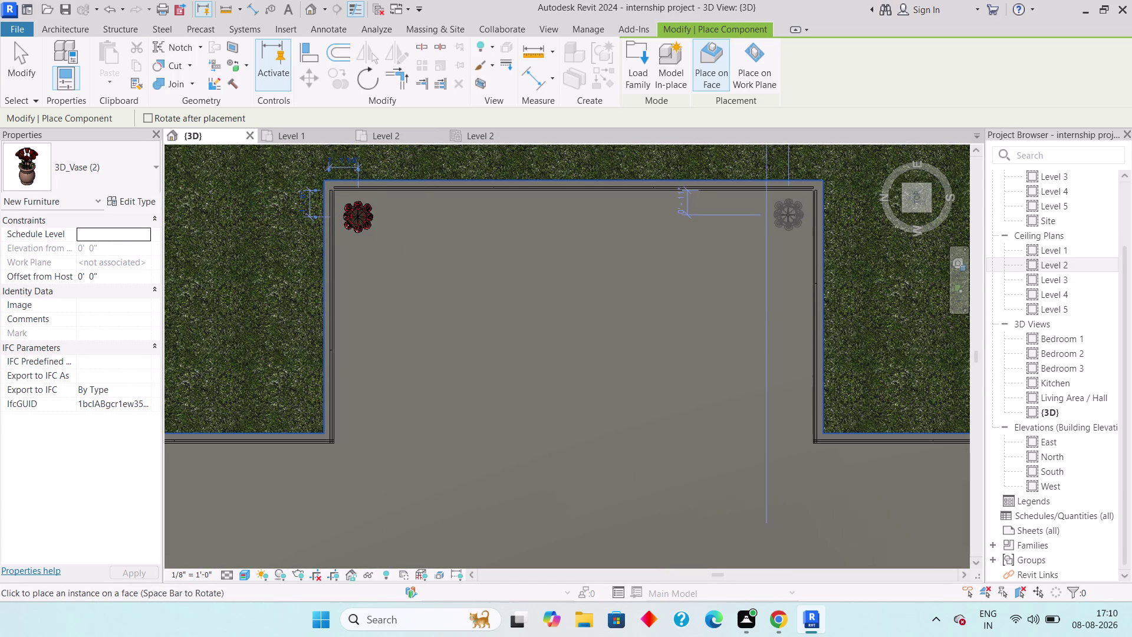
click(788, 214)
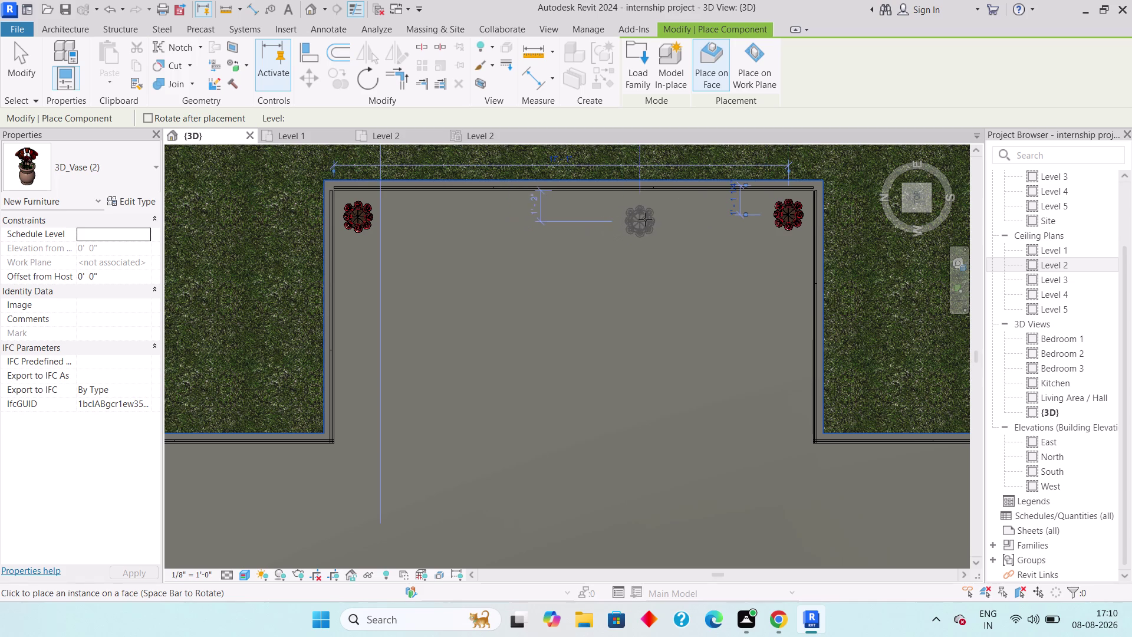
click(649, 216)
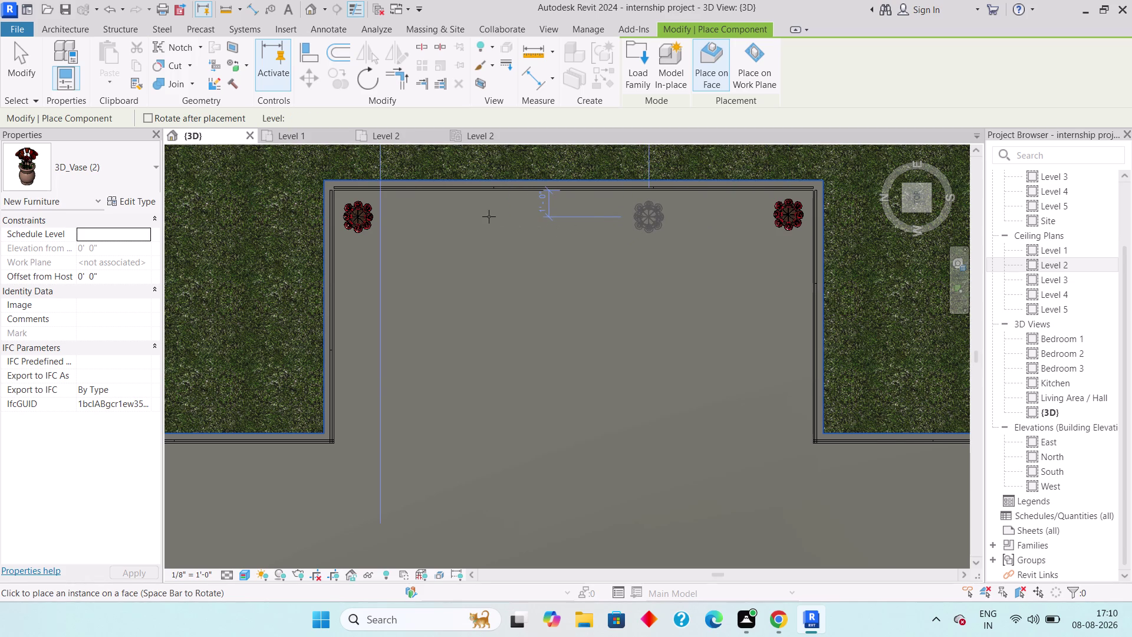
click(496, 215)
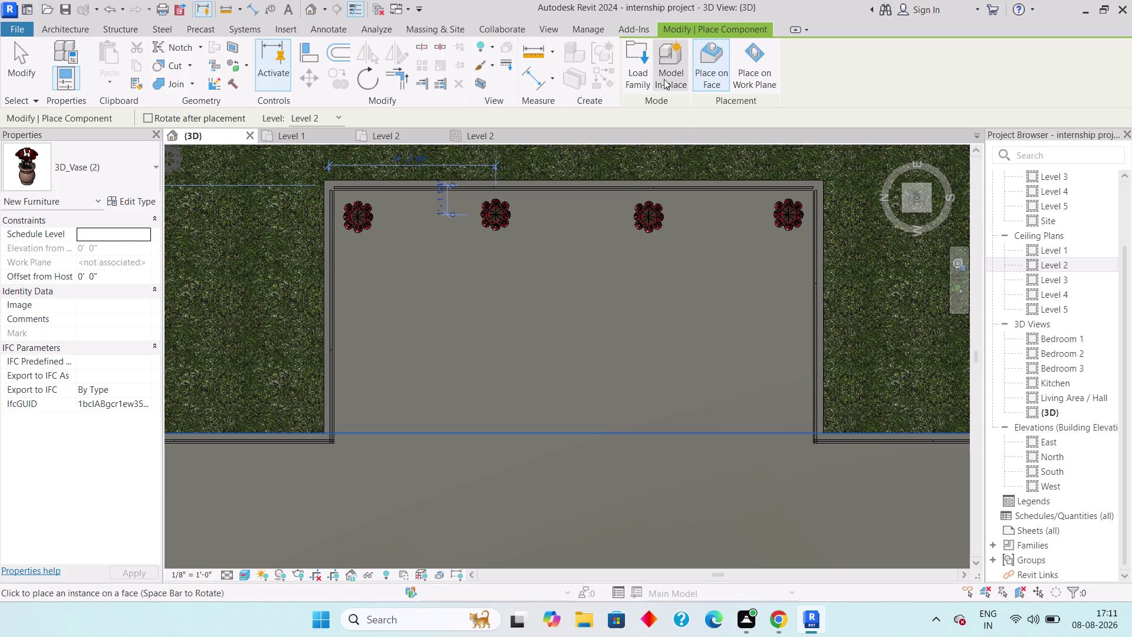
Load the 3D_Flower basket.rfa family into the project.
click(645, 79)
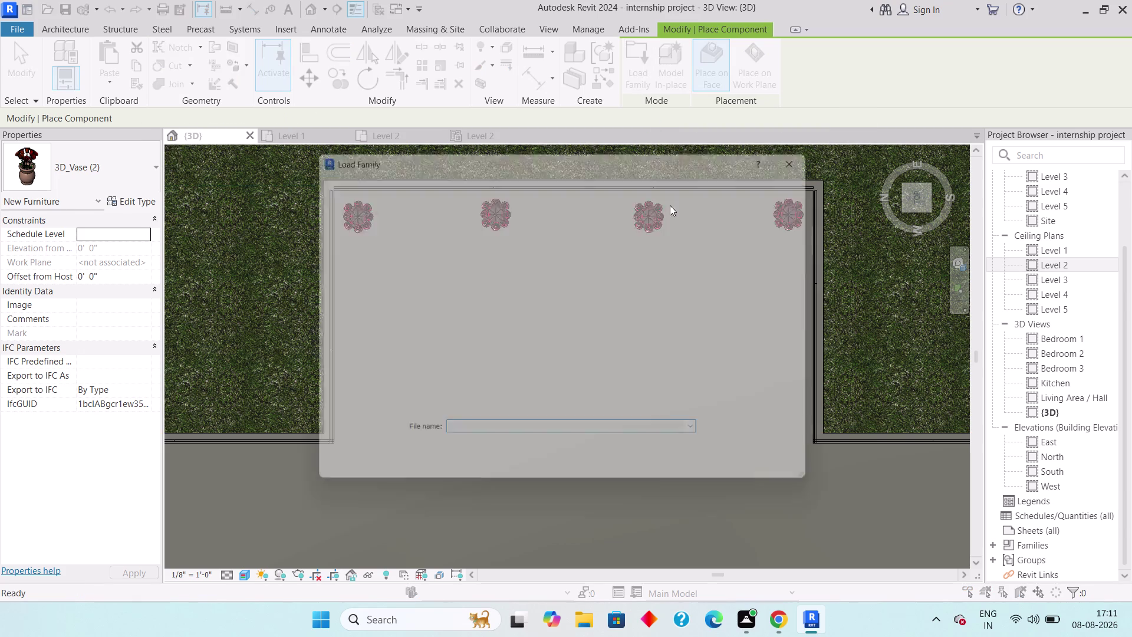
click(470, 283)
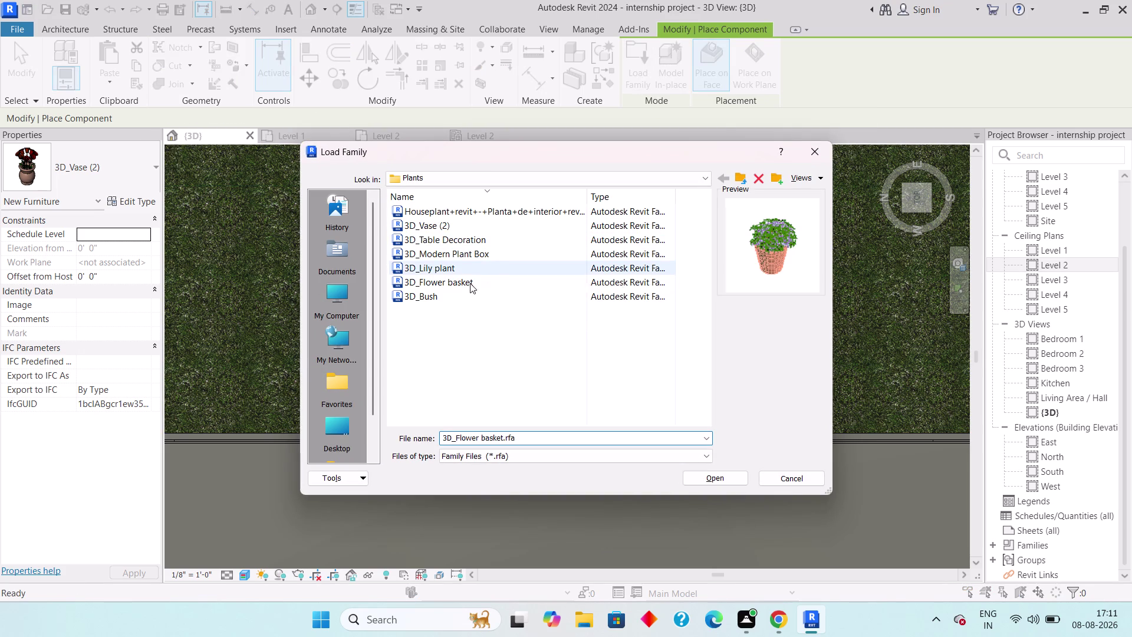
click(701, 475)
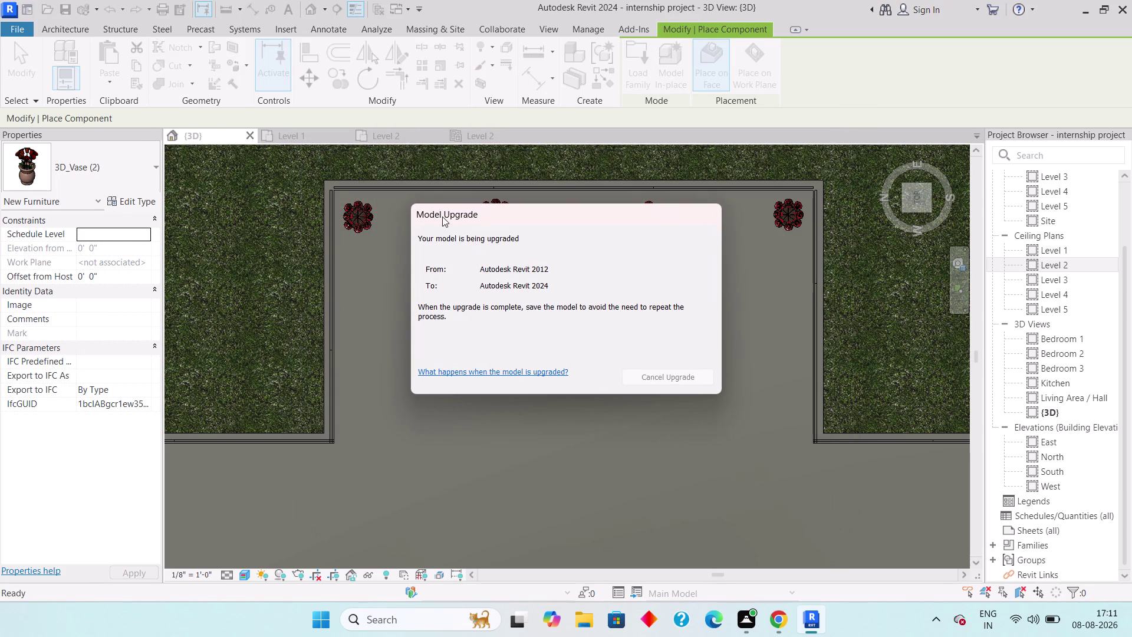